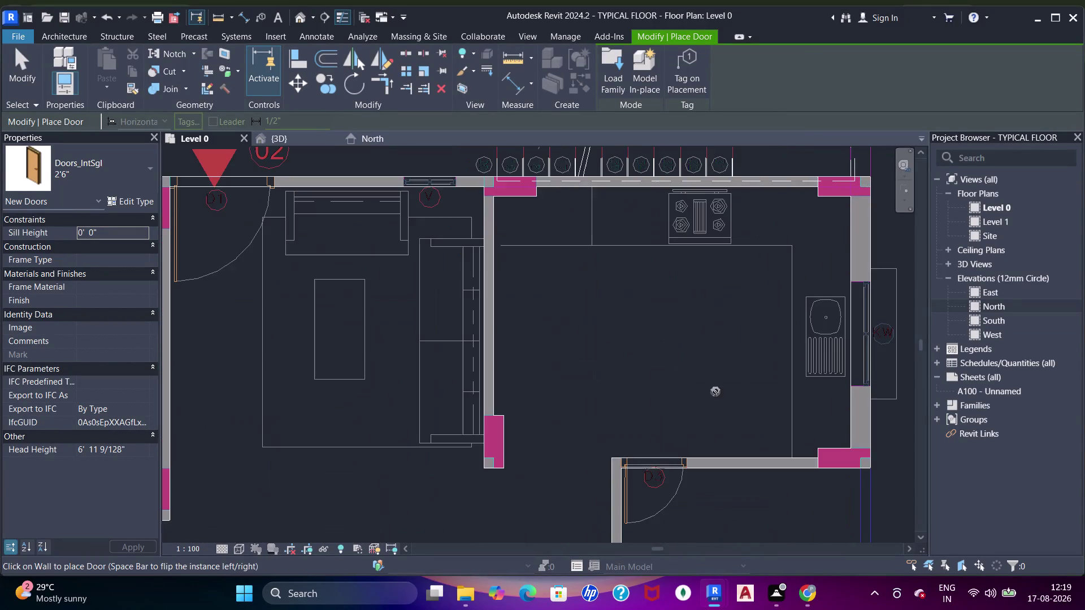
Place a 2'6" Doors_IntSgl door in the first bathroom D3 opening.
middle_drag(705, 436, 707, 293)
scroll(up, 3)
scroll(up, 3)
middle_drag(617, 288, 650, 310)
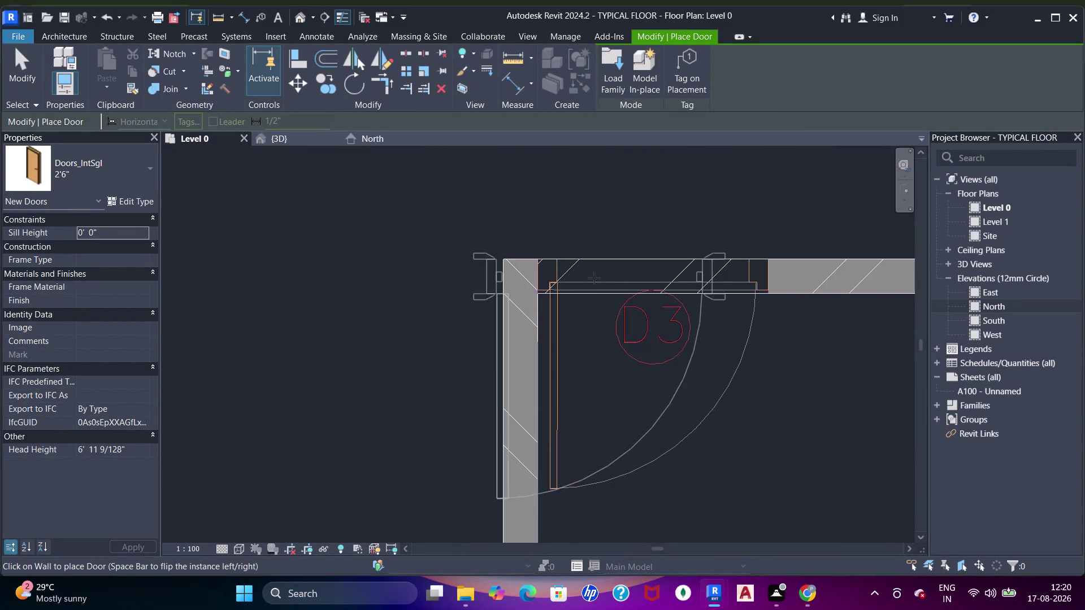
scroll(up, 3)
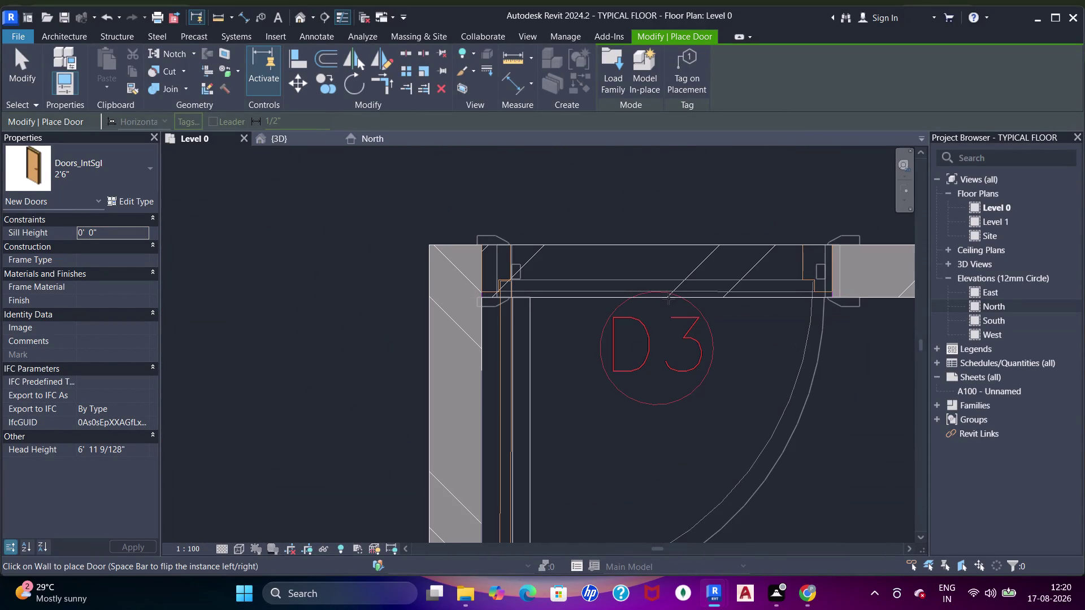
click(658, 295)
Place a 2'6" door in the vertical D3 opening of the bathroom wall.
scroll(down, 3)
middle_drag(659, 369, 688, 235)
middle_drag(687, 375, 704, 217)
scroll(down, 3)
middle_drag(713, 267, 628, 286)
scroll(up, 3)
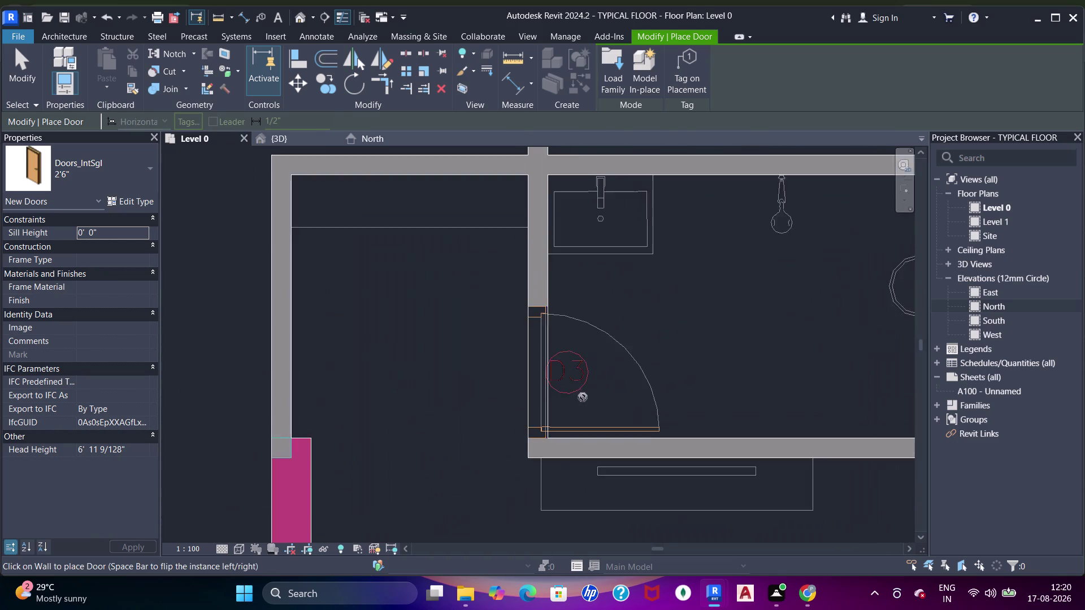
scroll(up, 3)
middle_drag(580, 403, 631, 371)
scroll(up, 3)
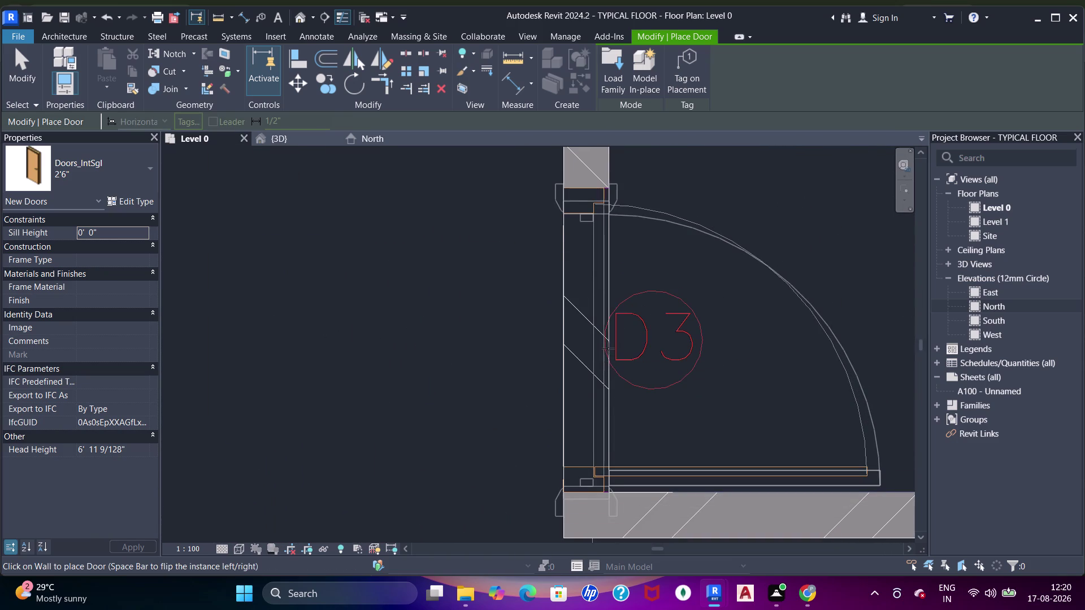
click(608, 343)
Place a door with flipped swing in the toilet's D3 opening.
scroll(down, 3)
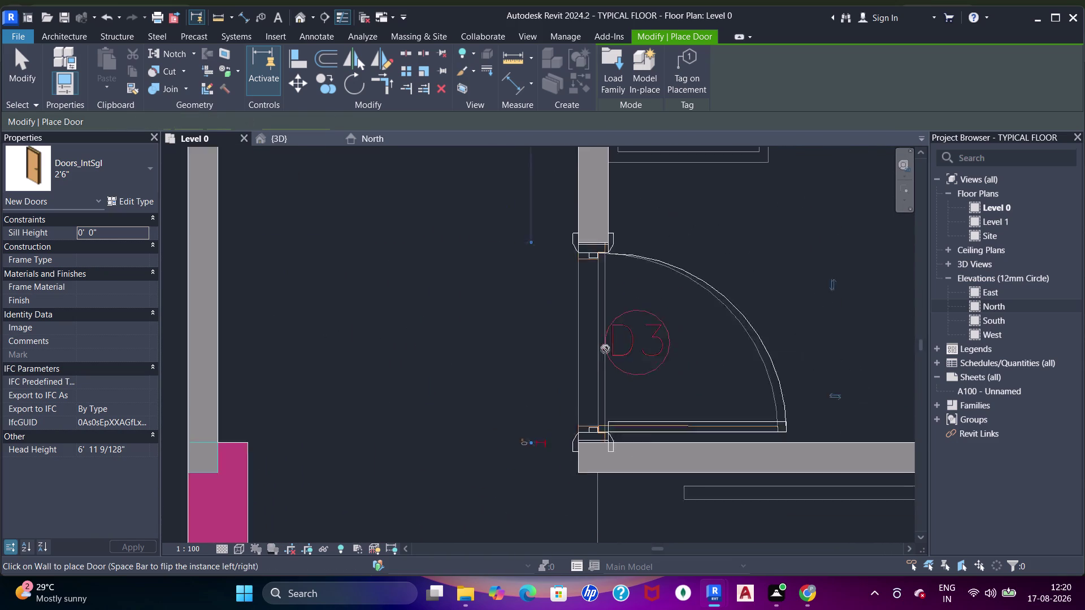
scroll(down, 3)
middle_drag(583, 348, 606, 255)
middle_drag(621, 390, 633, 295)
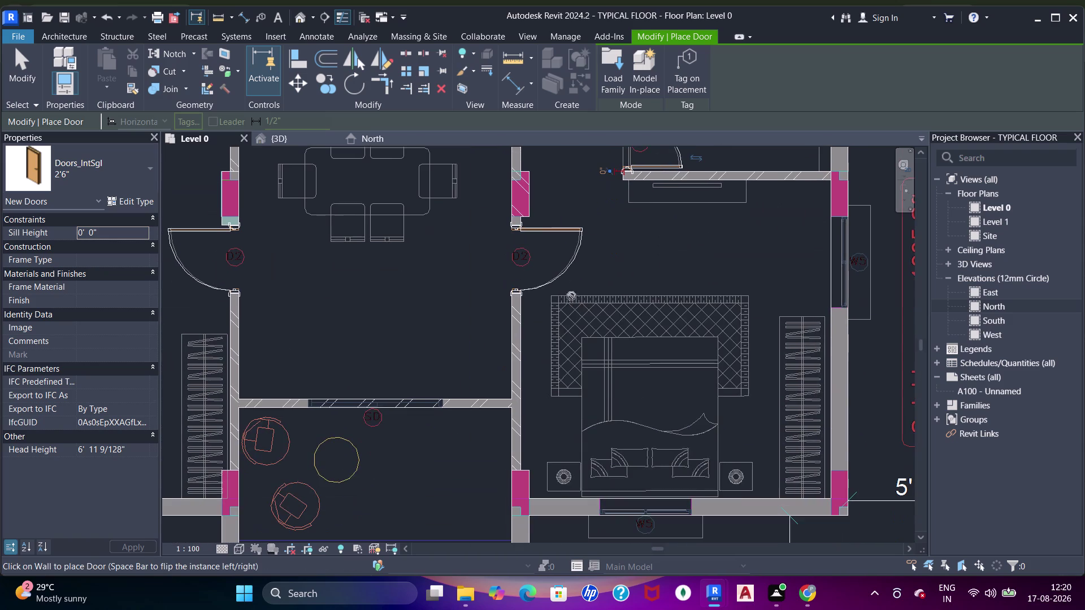
middle_drag(603, 409, 600, 311)
middle_drag(410, 341, 694, 459)
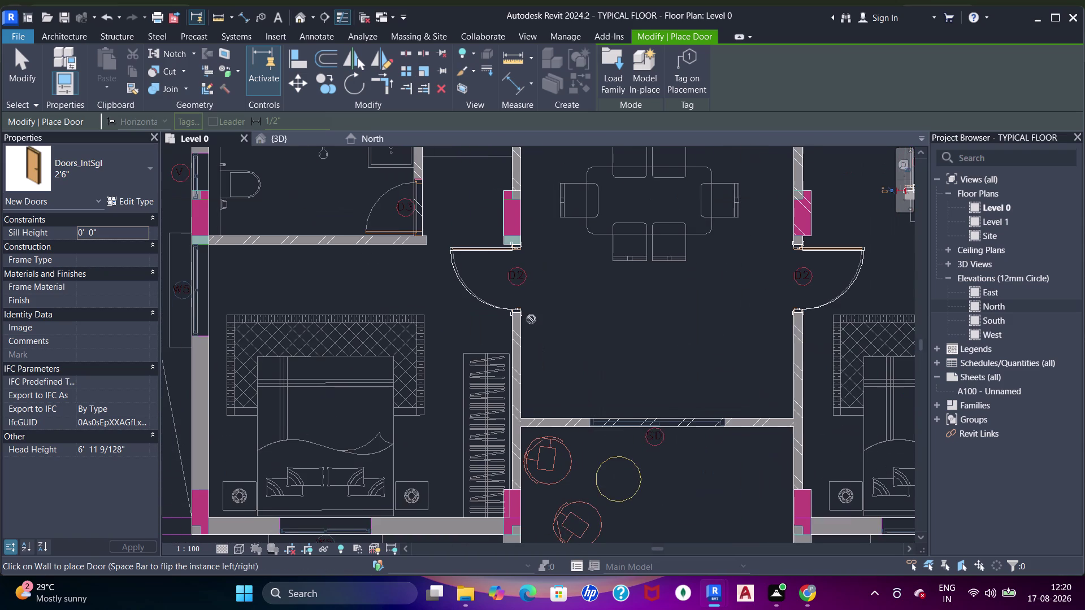
middle_drag(498, 288, 571, 351)
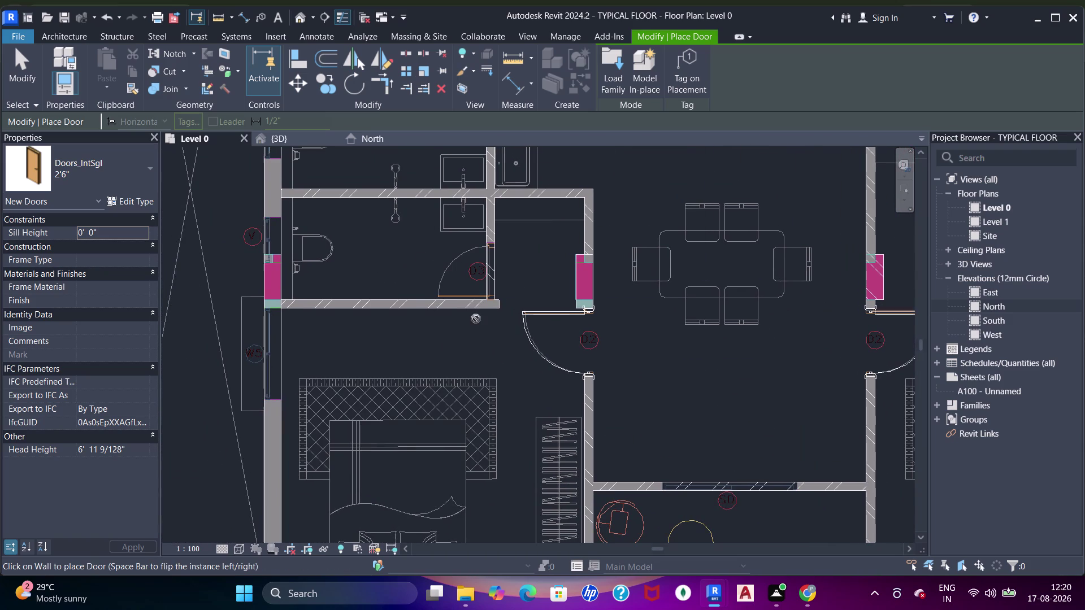
scroll(up, 3)
middle_drag(467, 263, 529, 362)
scroll(up, 3)
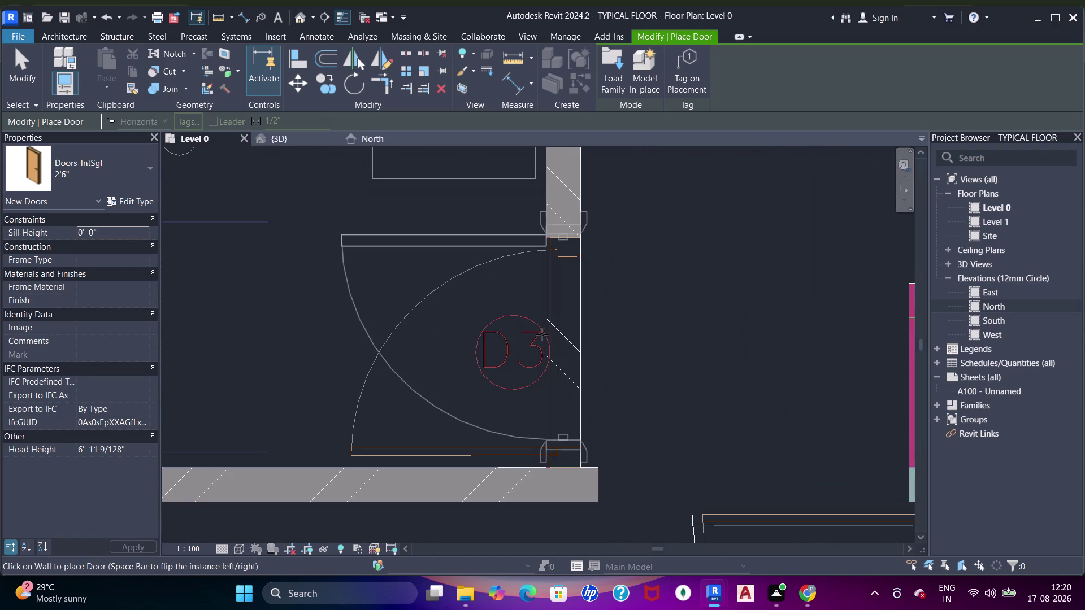
key(space)
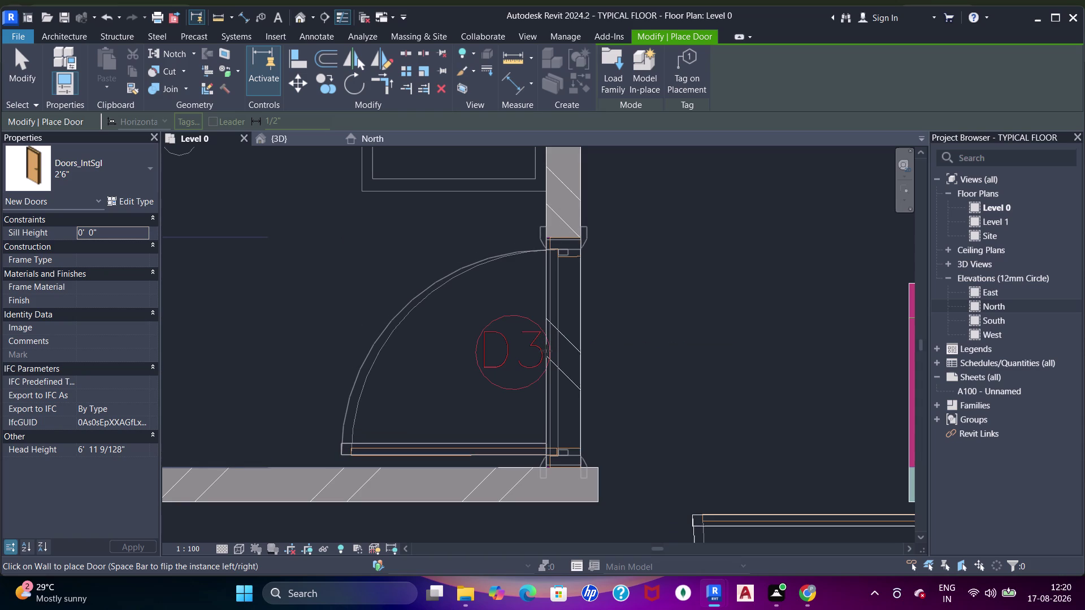
click(545, 351)
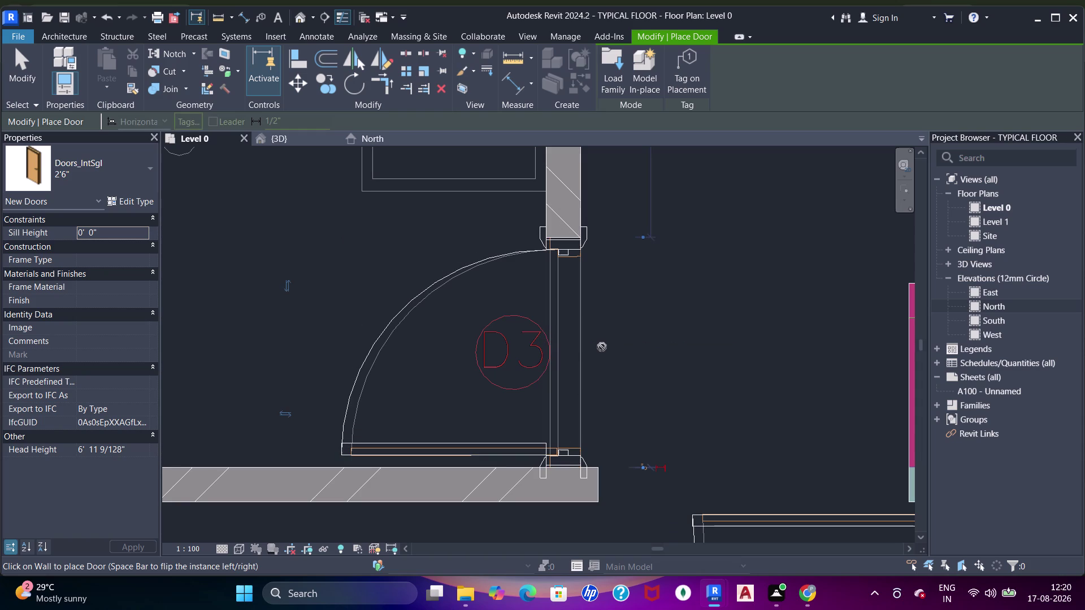
Place a door in the D3 opening above the next bathroom.
scroll(down, 3)
middle_drag(313, 317, 329, 340)
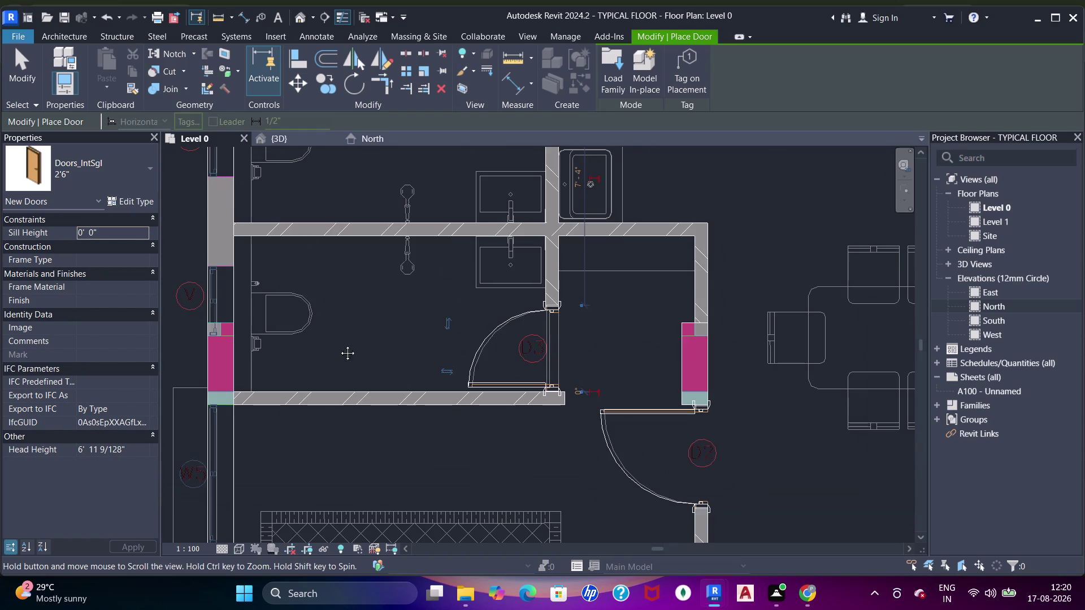
middle_drag(329, 340, 591, 387)
scroll(down, 3)
middle_drag(536, 344, 477, 376)
scroll(up, 3)
scroll(up, 3)
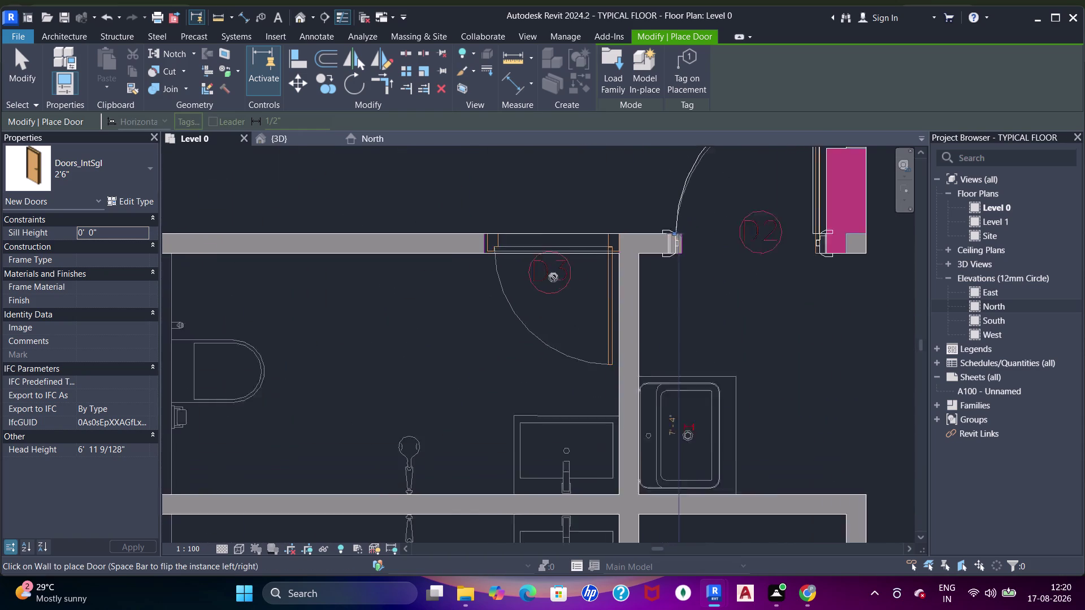
scroll(up, 3)
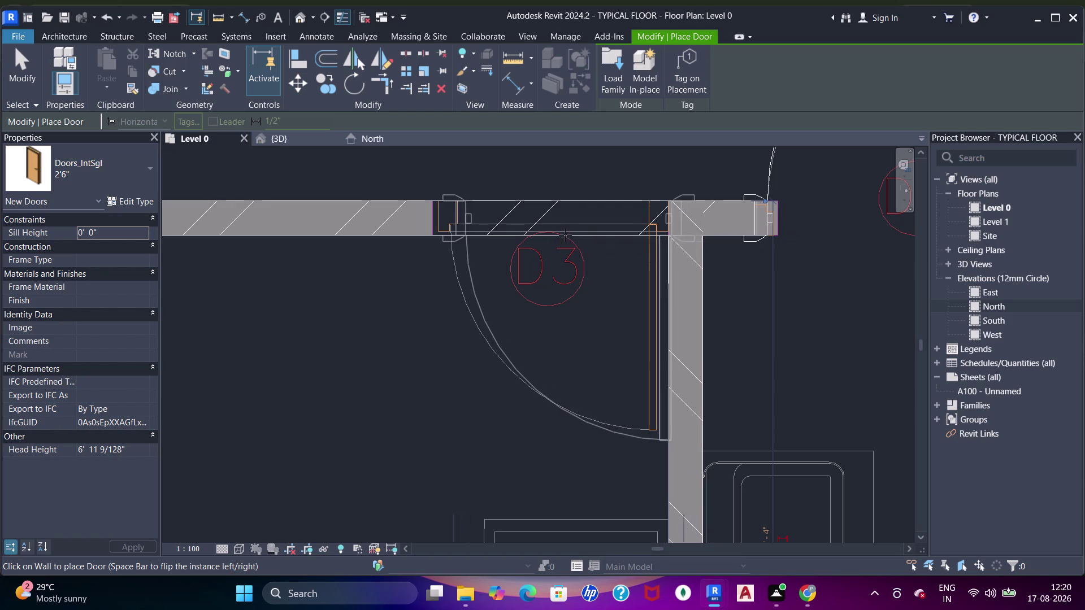
click(552, 235)
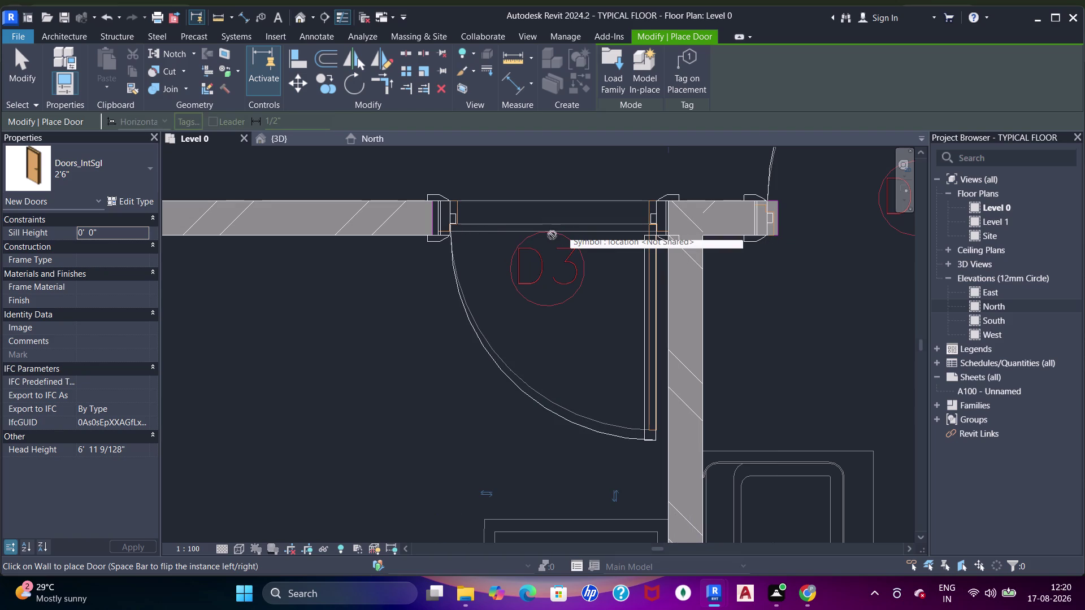
Check the new door, exit door placement and select the placed door.
scroll(down, 3)
middle_drag(517, 241, 517, 268)
scroll(up, 3)
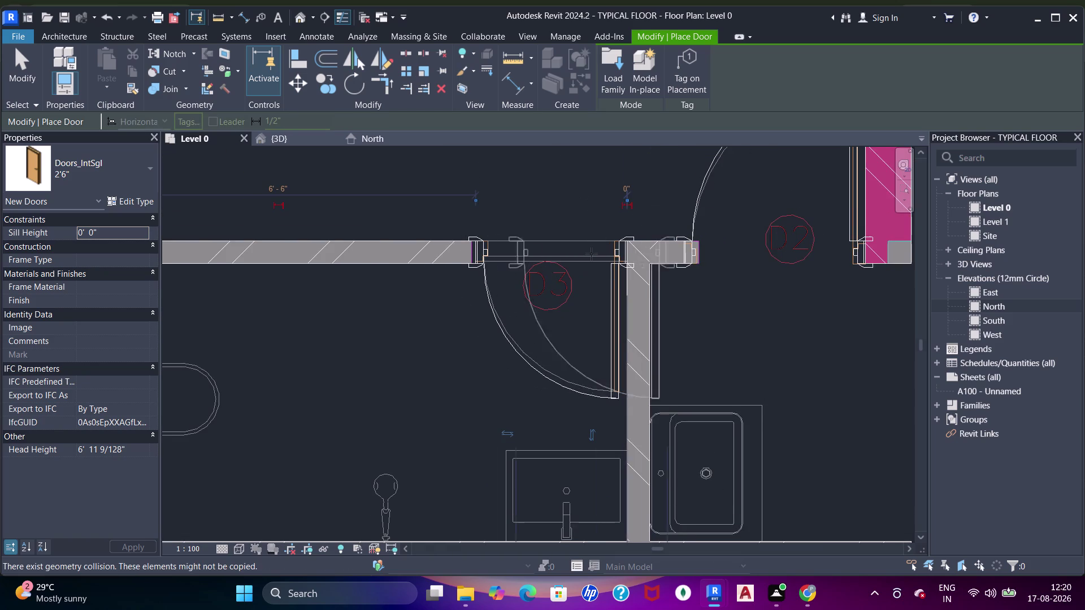
scroll(up, 3)
key(Escape)
key(Escape)
key(Escape)
click(633, 319)
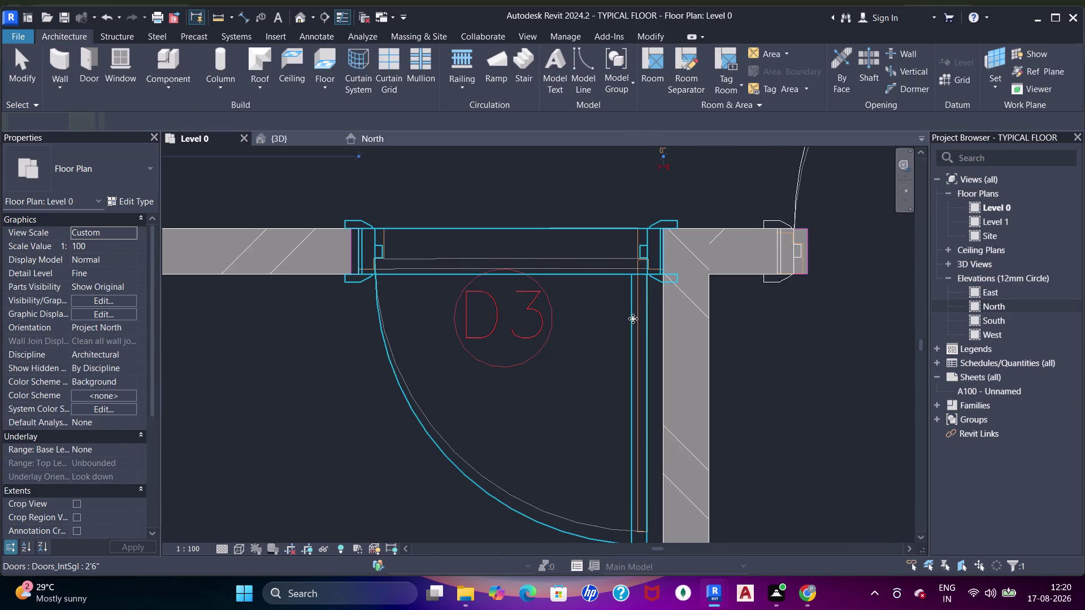
Restart the Door tool with DR and frame both bathroom blocks.
key(Escape)
scroll(down, 3)
text(dr)
scroll(down, 3)
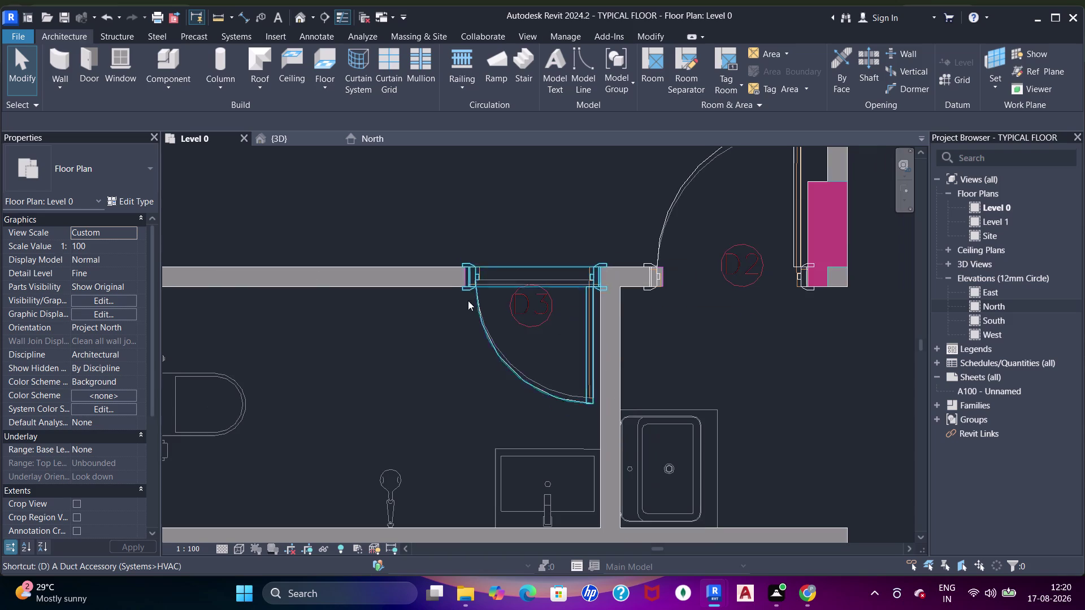
scroll(down, 3)
middle_drag(434, 308, 593, 304)
middle_drag(396, 313, 559, 328)
scroll(down, 3)
middle_drag(578, 344, 606, 209)
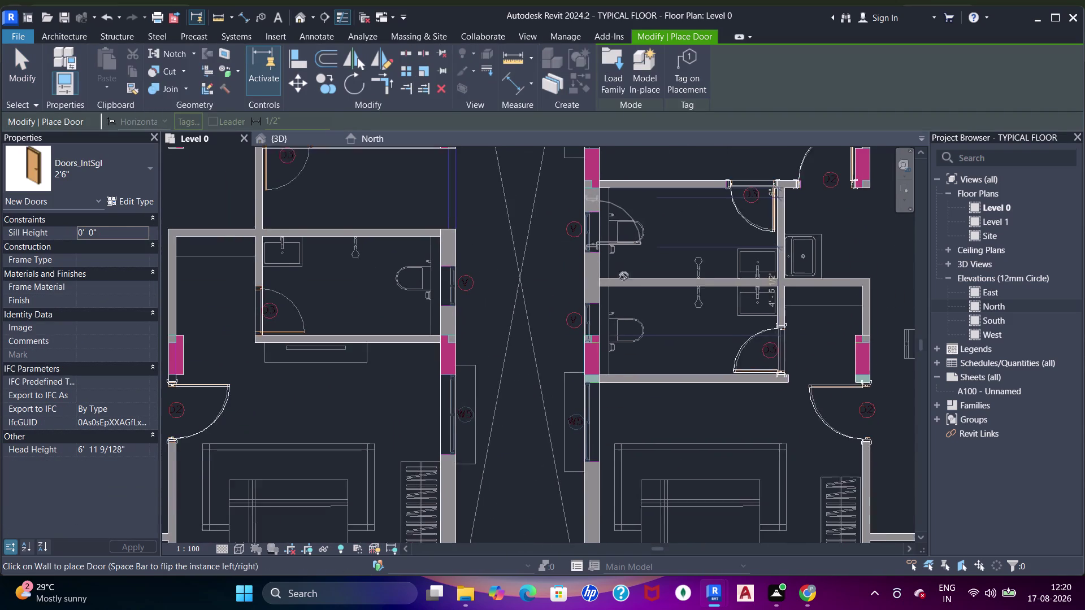
Place a 2'6" door at the D3 opening in the left apartment's bathrooms.
middle_drag(618, 324, 694, 190)
middle_drag(428, 269, 445, 374)
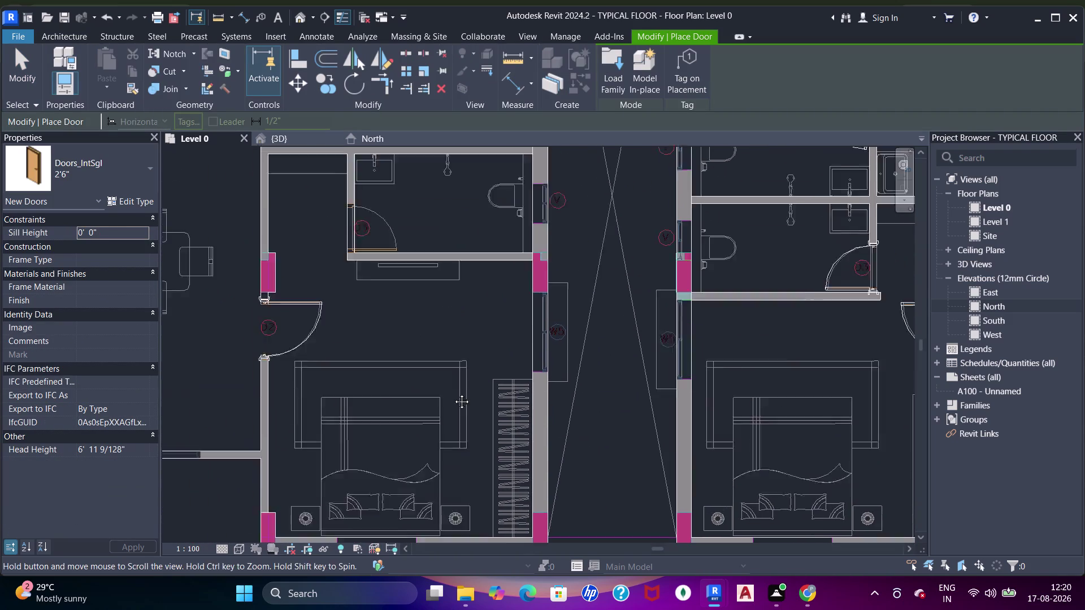
middle_drag(446, 374, 457, 398)
scroll(up, 3)
middle_drag(320, 284, 365, 331)
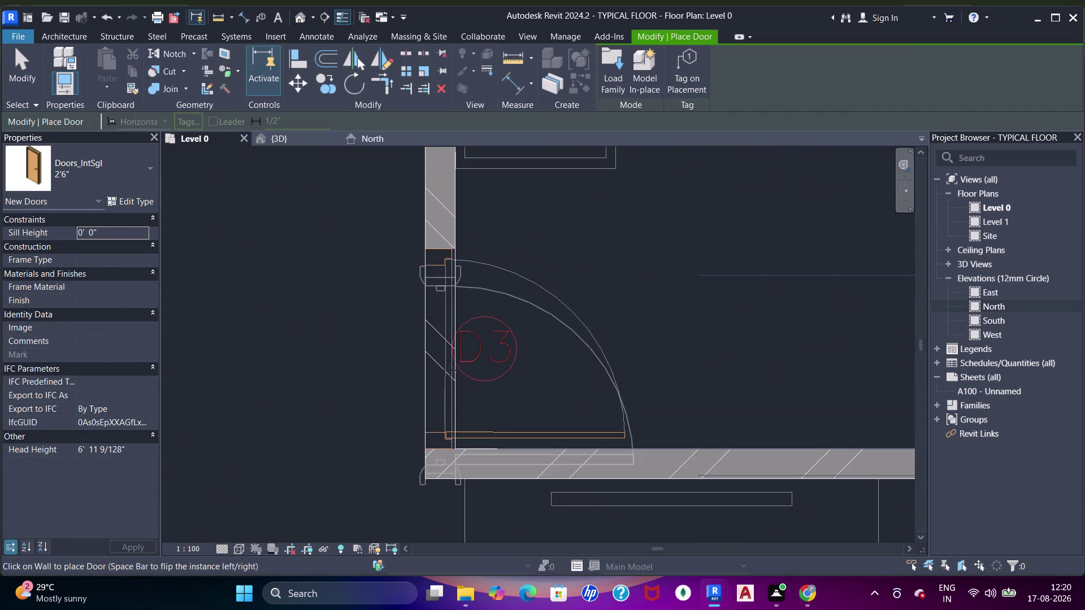
click(455, 349)
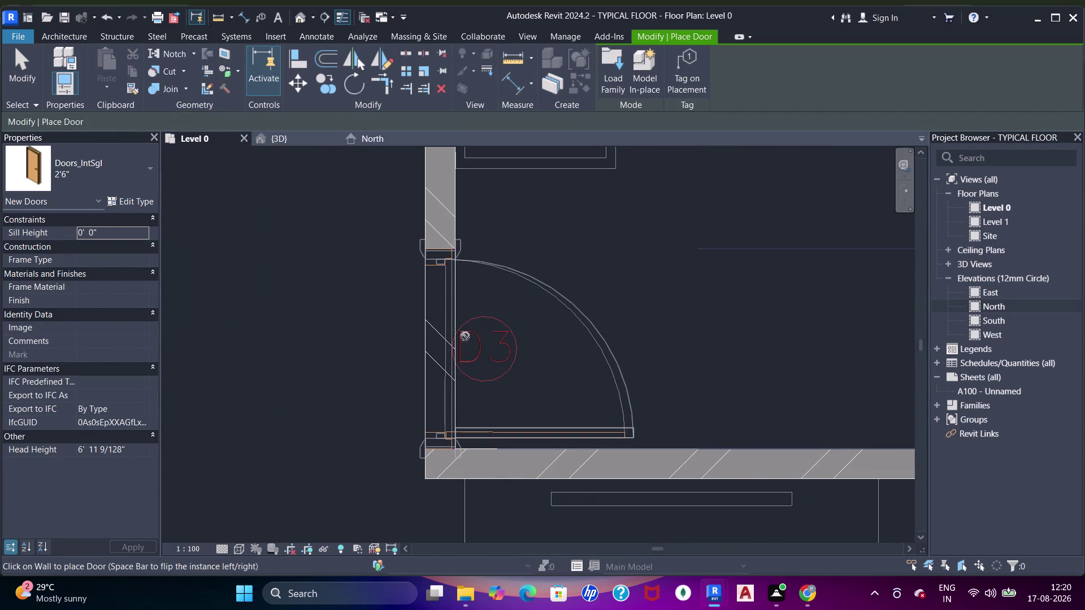
Place a door at the corner D3 opening.
scroll(down, 3)
middle_drag(593, 281, 441, 332)
scroll(down, 3)
middle_drag(291, 356, 392, 428)
scroll(up, 3)
scroll(up, 3)
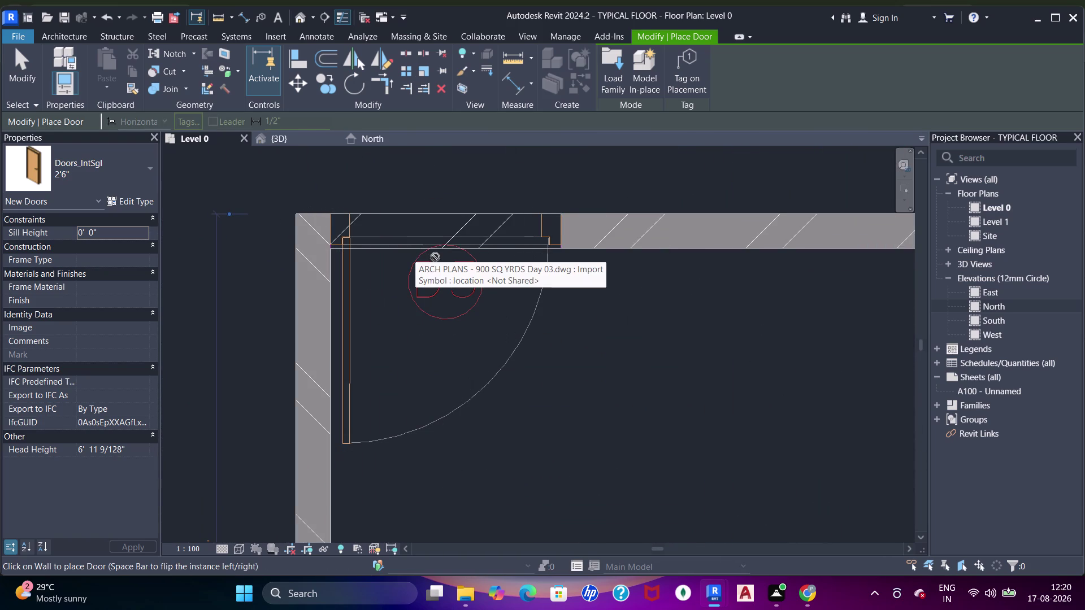
click(449, 249)
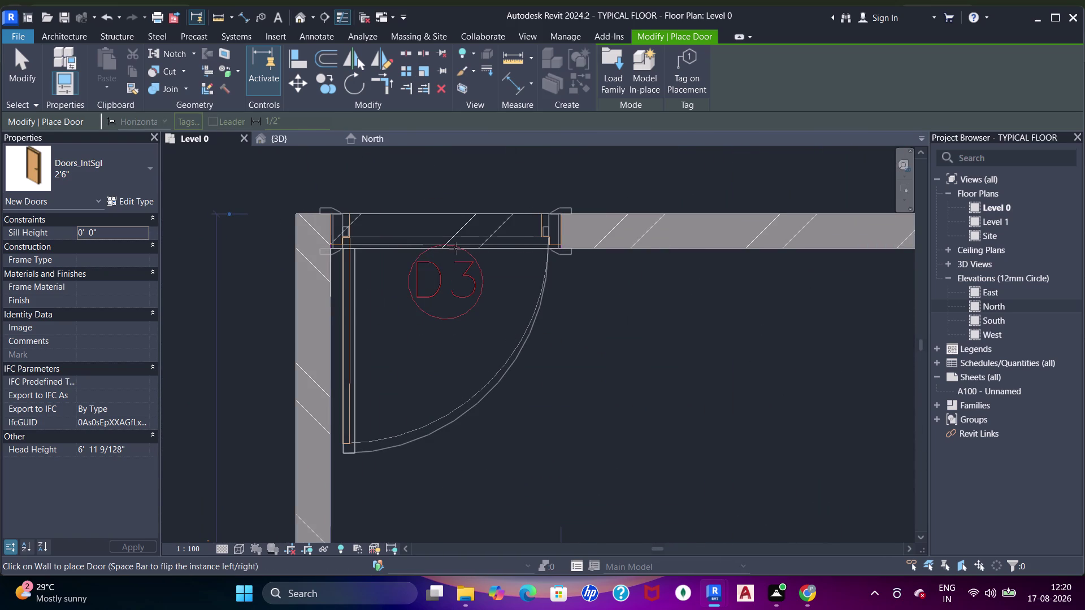
Pan out to review the bathroom doors placed so far.
scroll(down, 3)
middle_drag(431, 304, 525, 230)
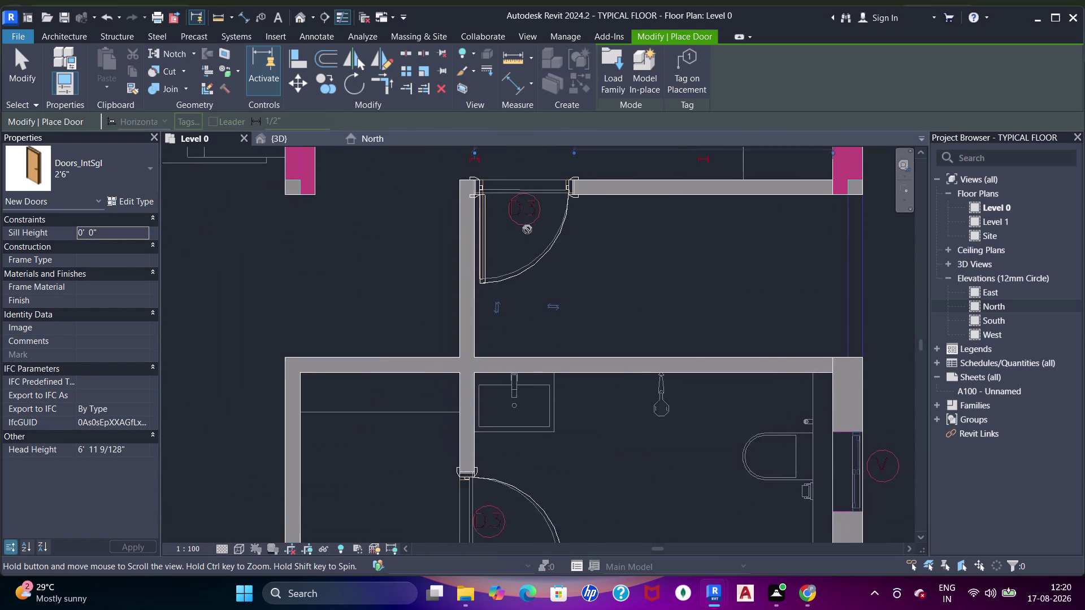
scroll(down, 3)
middle_drag(456, 332, 521, 264)
scroll(down, 3)
middle_click(485, 355)
scroll(up, 3)
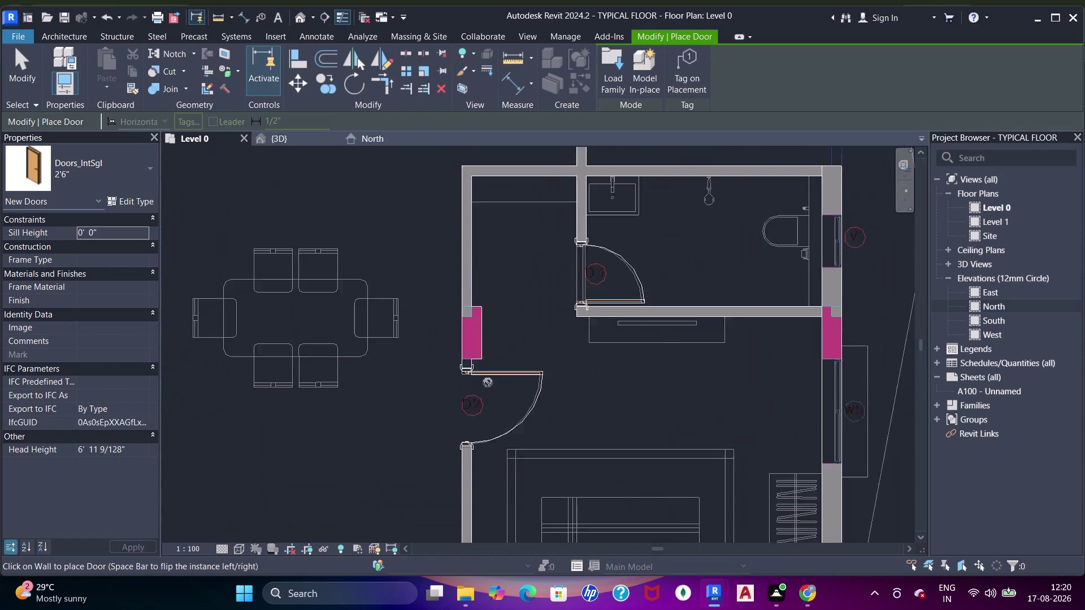
scroll(up, 3)
Place a door with flipped swing at the toilet's D3 opening.
middle_drag(487, 388, 497, 289)
scroll(down, 3)
middle_drag(426, 341, 480, 223)
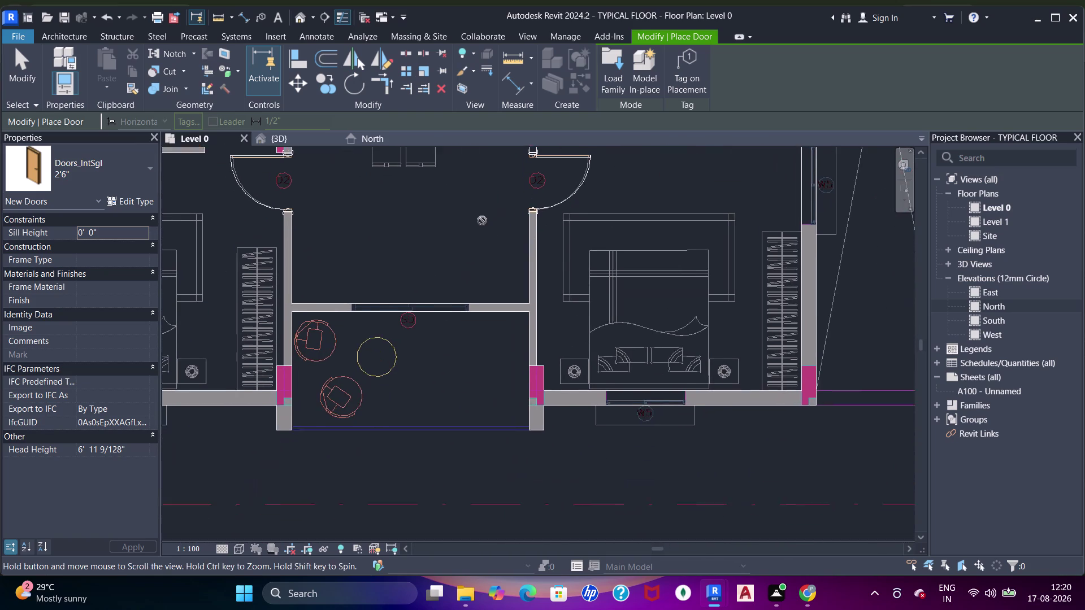
middle_drag(347, 249, 430, 365)
scroll(up, 3)
scroll(down, 3)
middle_drag(343, 270, 470, 359)
scroll(up, 3)
key(space)
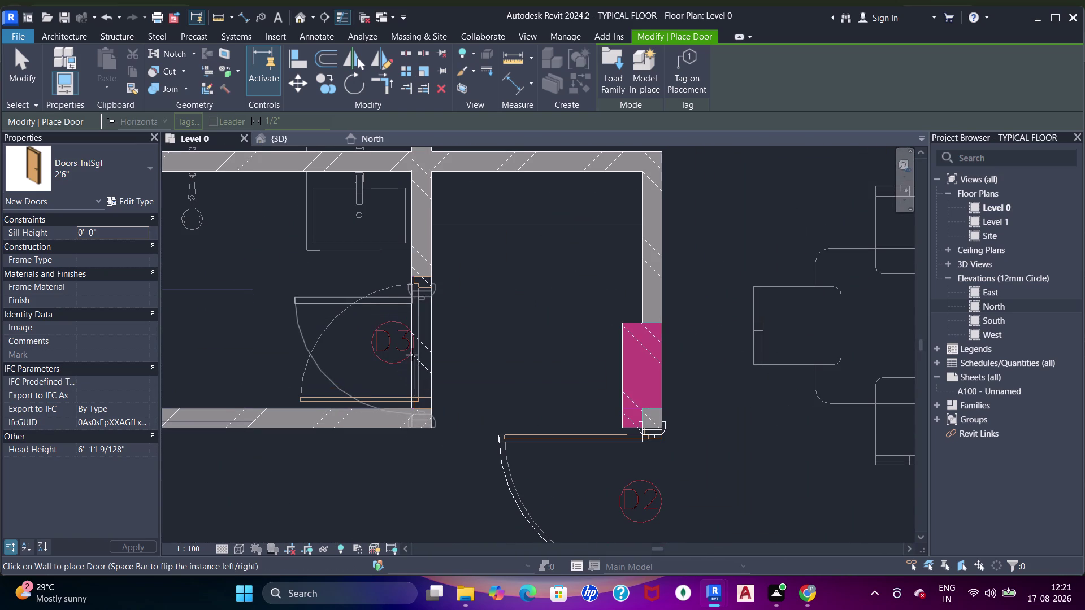
scroll(up, 3)
click(409, 332)
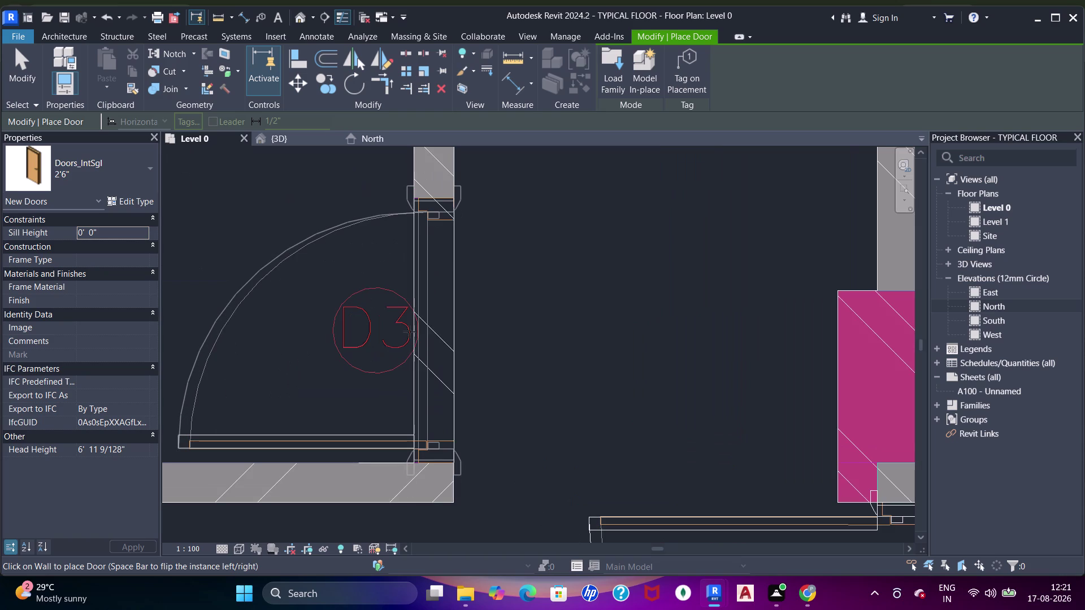
Place a door in the remaining bathroom D3 opening.
scroll(down, 3)
middle_drag(374, 298, 466, 441)
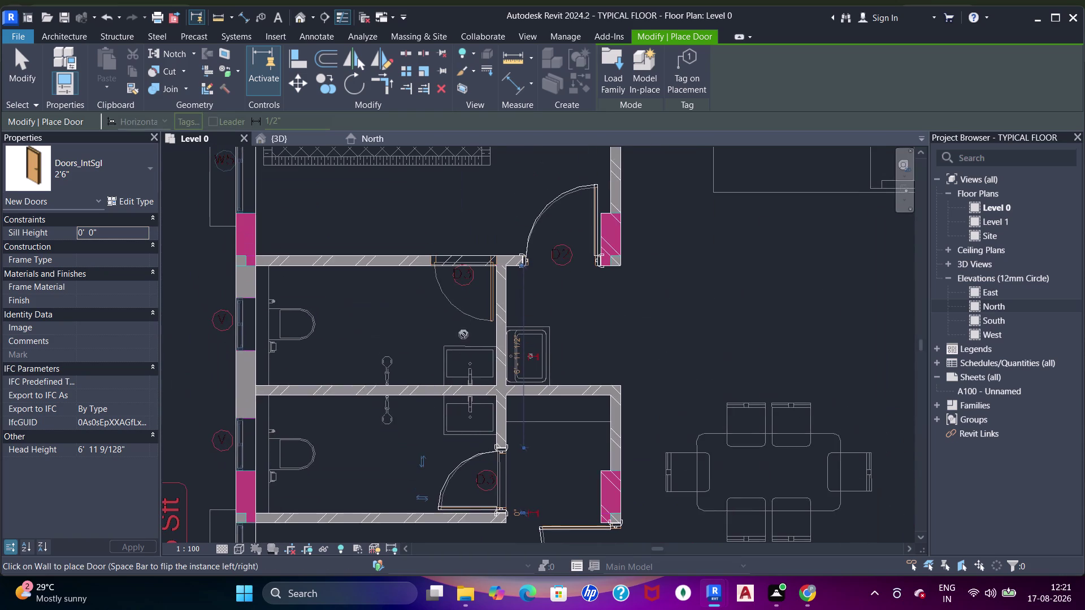
scroll(up, 3)
scroll(up, 3)
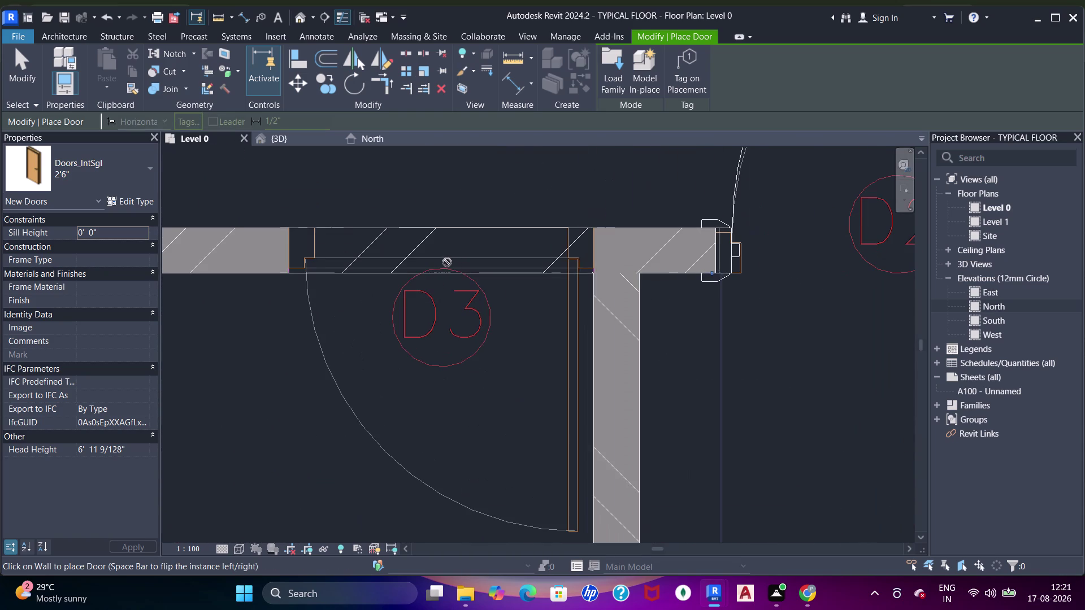
click(442, 274)
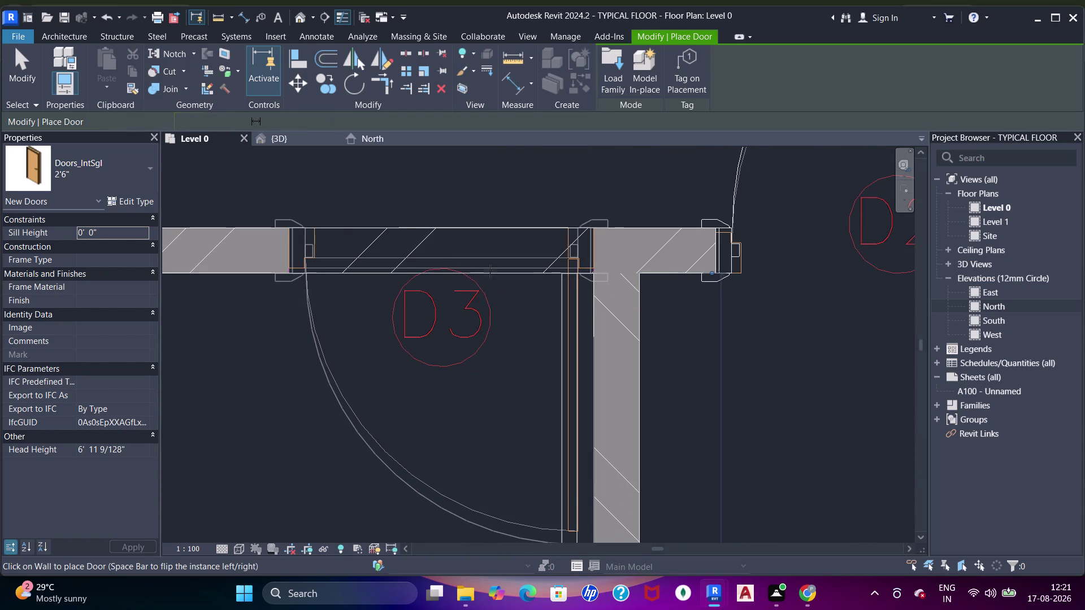
Pan across the plan toward the north wall.
scroll(down, 3)
middle_drag(606, 270, 532, 356)
scroll(down, 3)
middle_drag(466, 239, 534, 349)
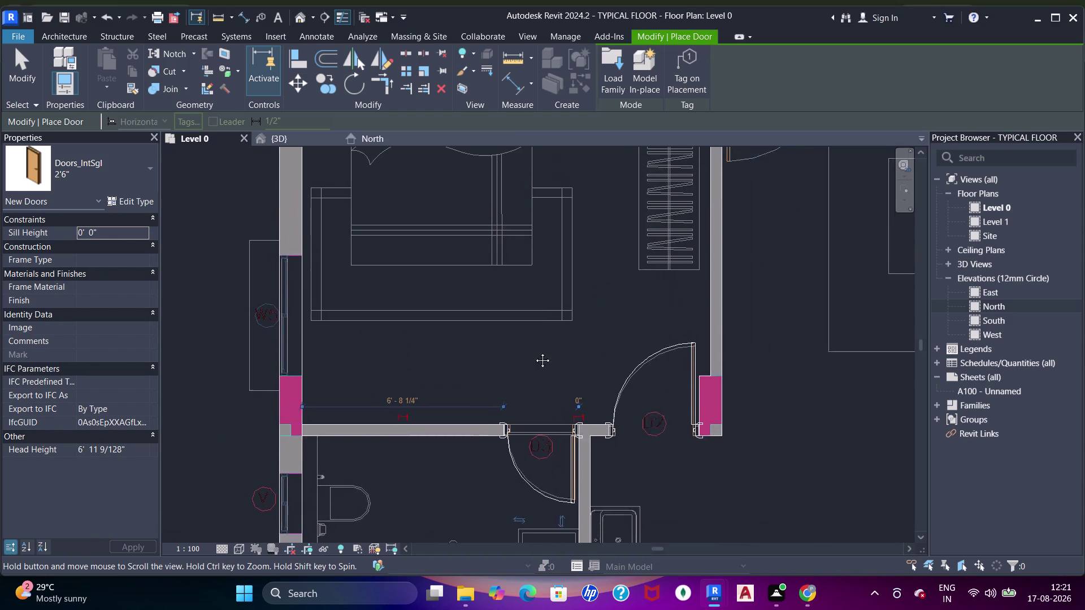
middle_drag(534, 349, 538, 358)
scroll(down, 3)
middle_drag(559, 311, 497, 363)
middle_drag(594, 355, 414, 362)
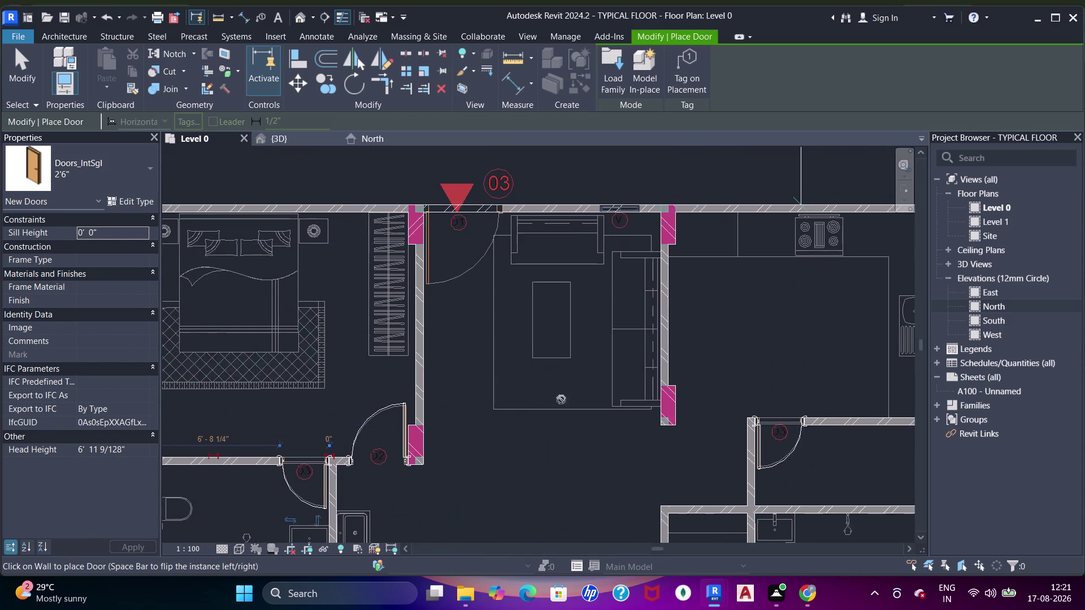
middle_drag(561, 399, 545, 243)
scroll(up, 3)
scroll(down, 3)
Center the view on the D1 opening under tag 03.
middle_drag(556, 400, 648, 259)
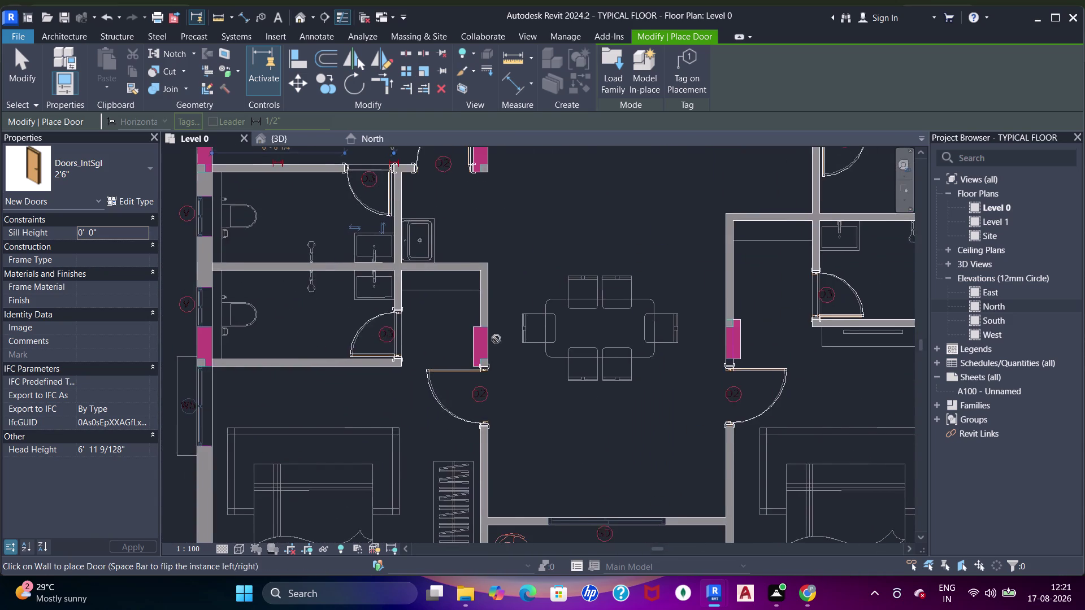
middle_drag(497, 342, 552, 235)
scroll(down, 3)
middle_drag(525, 238, 511, 435)
middle_drag(498, 292, 499, 338)
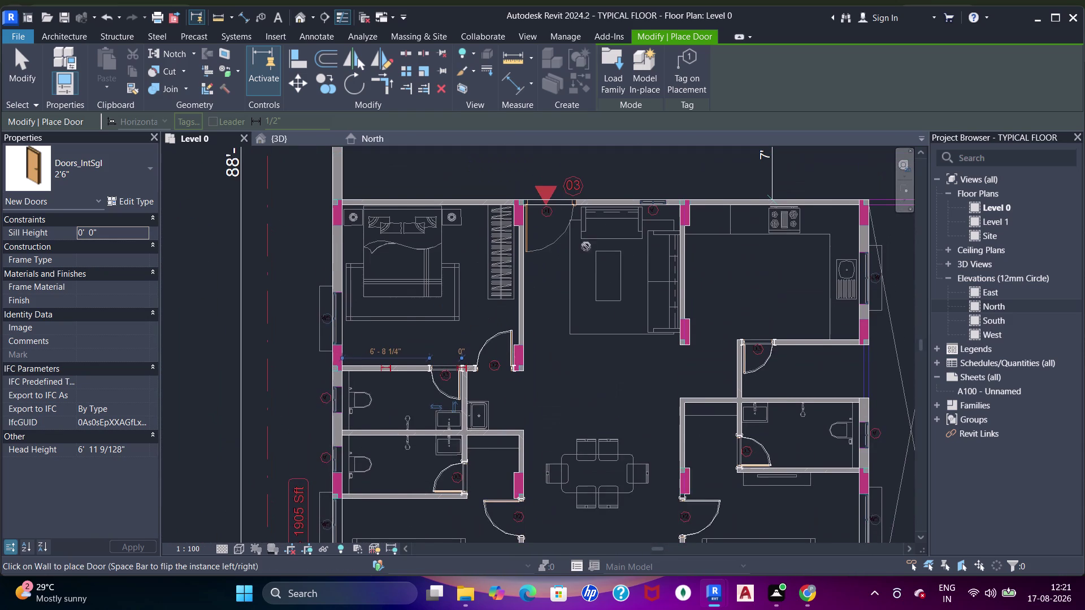
middle_drag(536, 216, 481, 291)
scroll(up, 3)
middle_drag(556, 271, 518, 305)
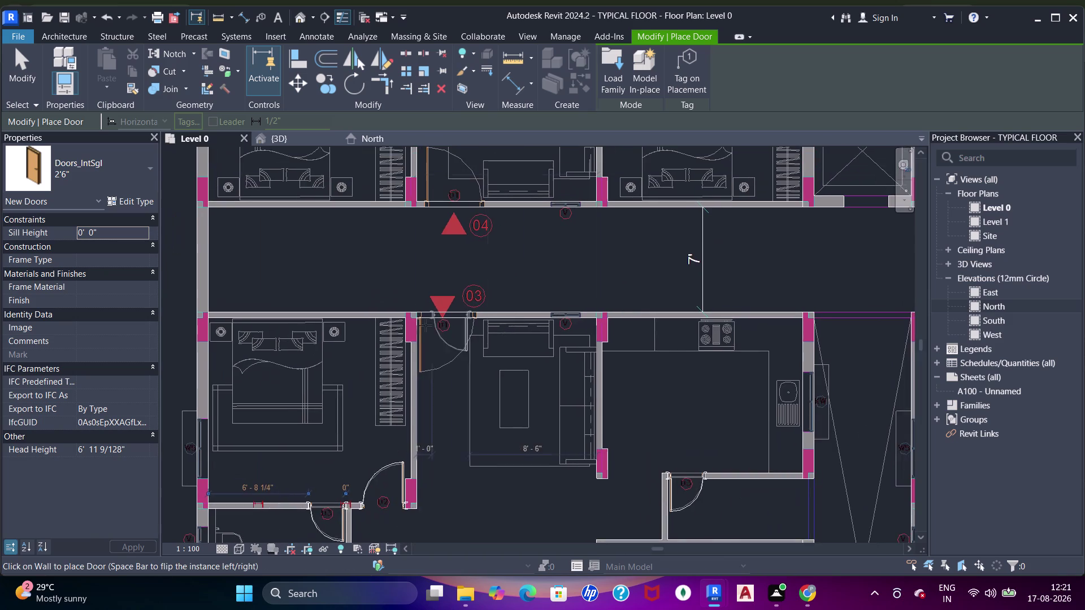
scroll(up, 3)
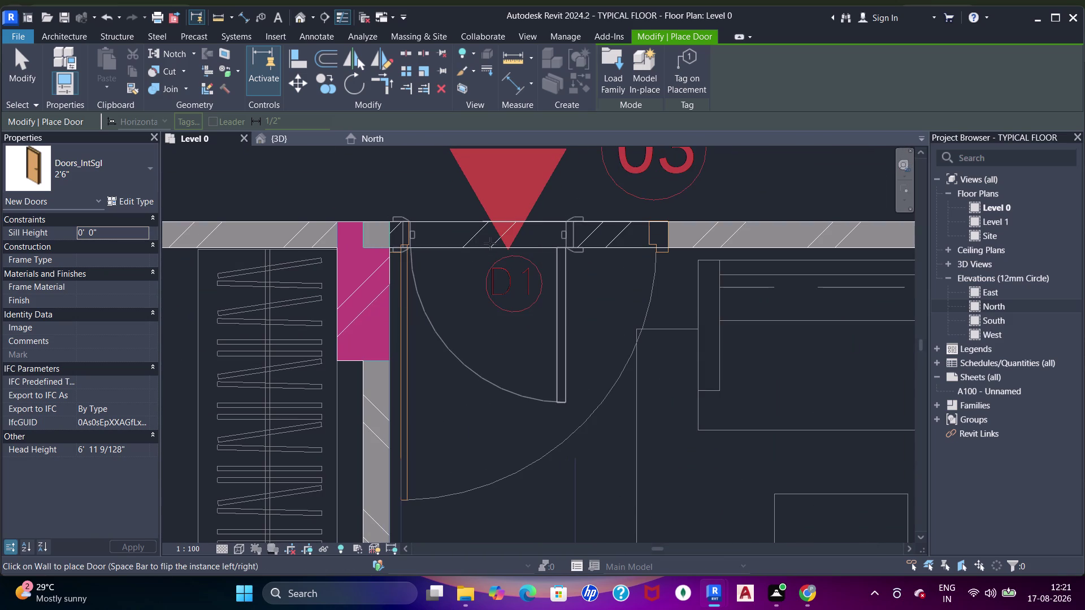
Cancel door placement and clear all active commands.
key(Escape)
key(Escape)
scroll(down, 3)
key(Escape)
key(Escape)
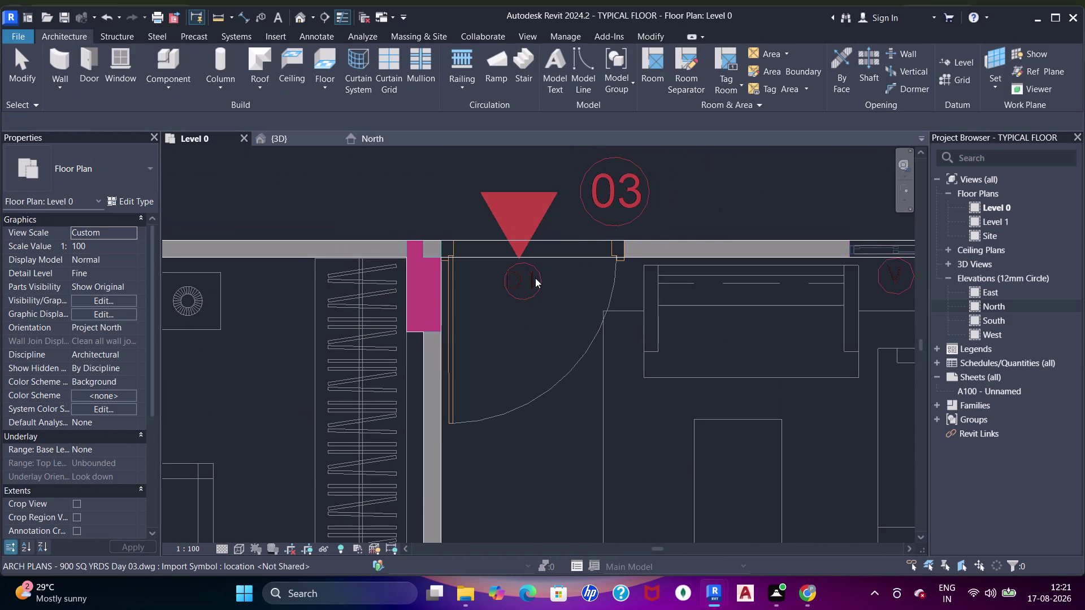
Restart Door with DR and duplicate the 2'6" Doors_IntSgl type as "4'".
text(dr)
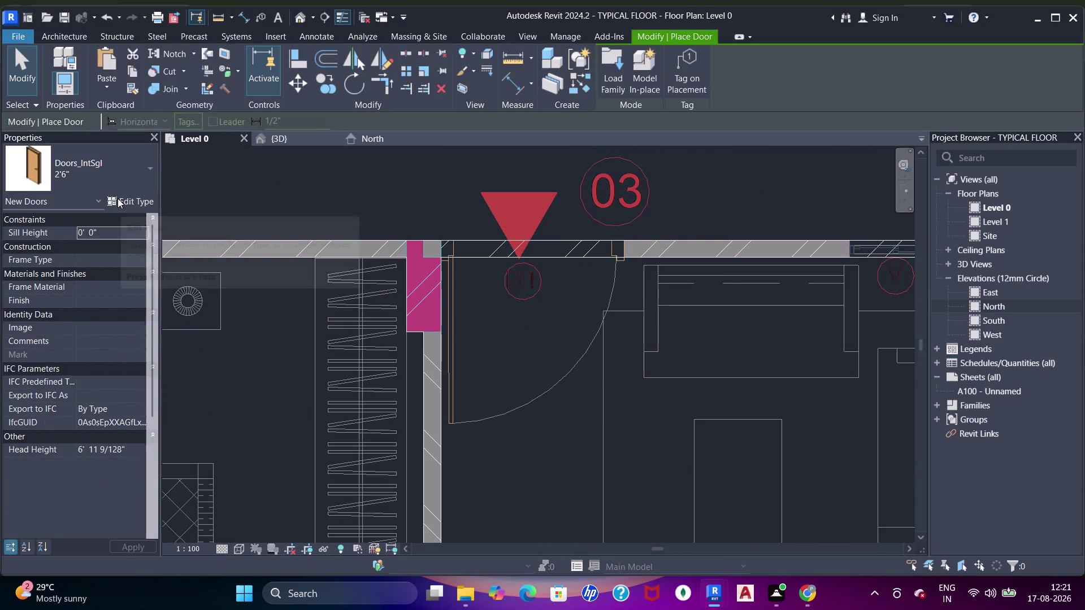
click(117, 198)
click(850, 126)
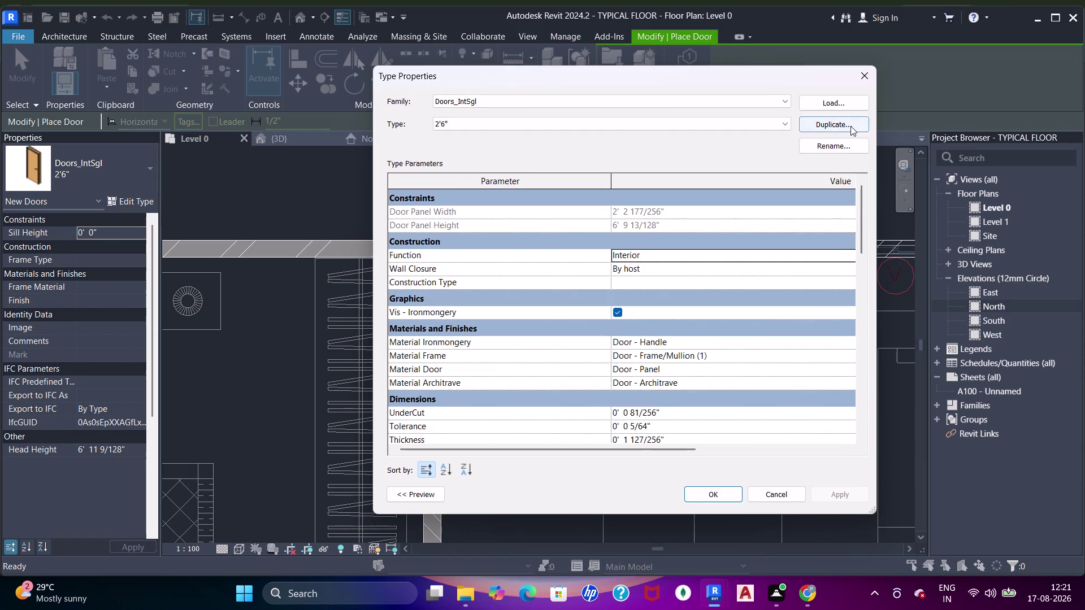
text(4')
key(Return)
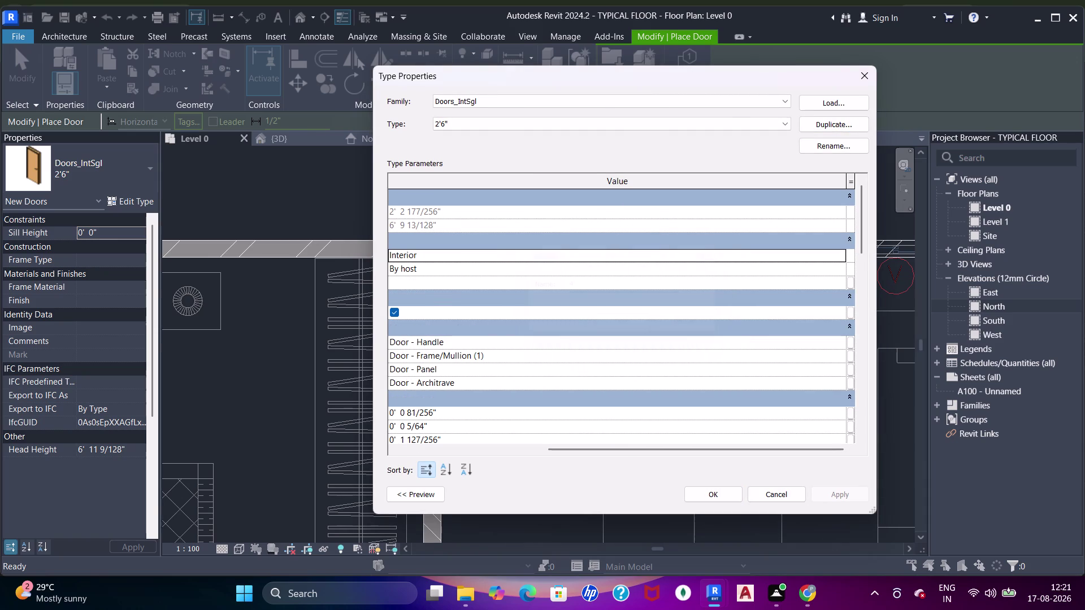
Set the 4' type's Width to 4' and close Type Properties.
scroll(down, 3)
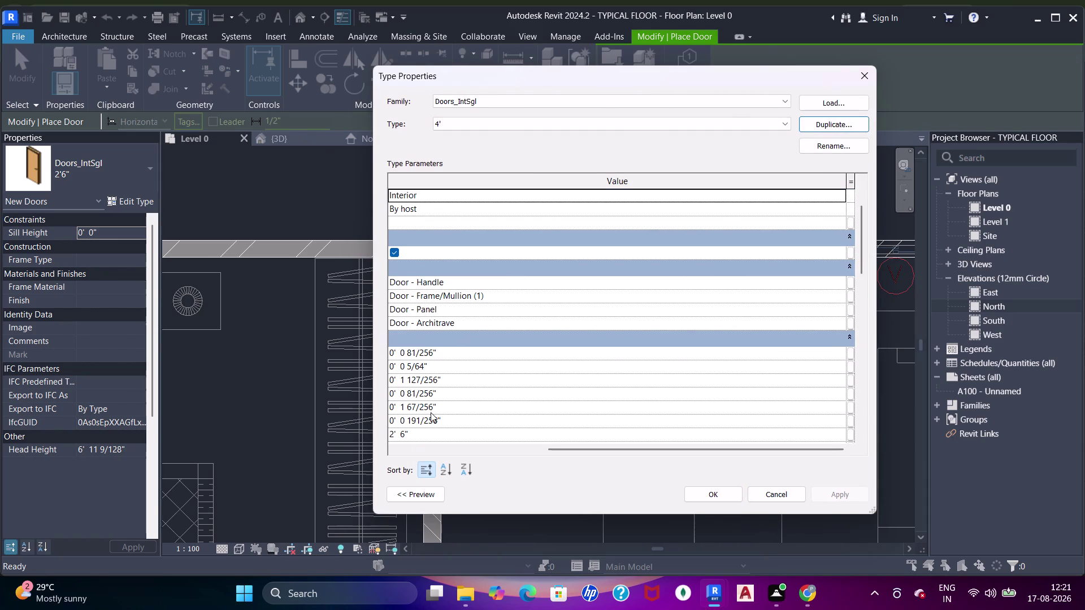
click(428, 439)
text(4)
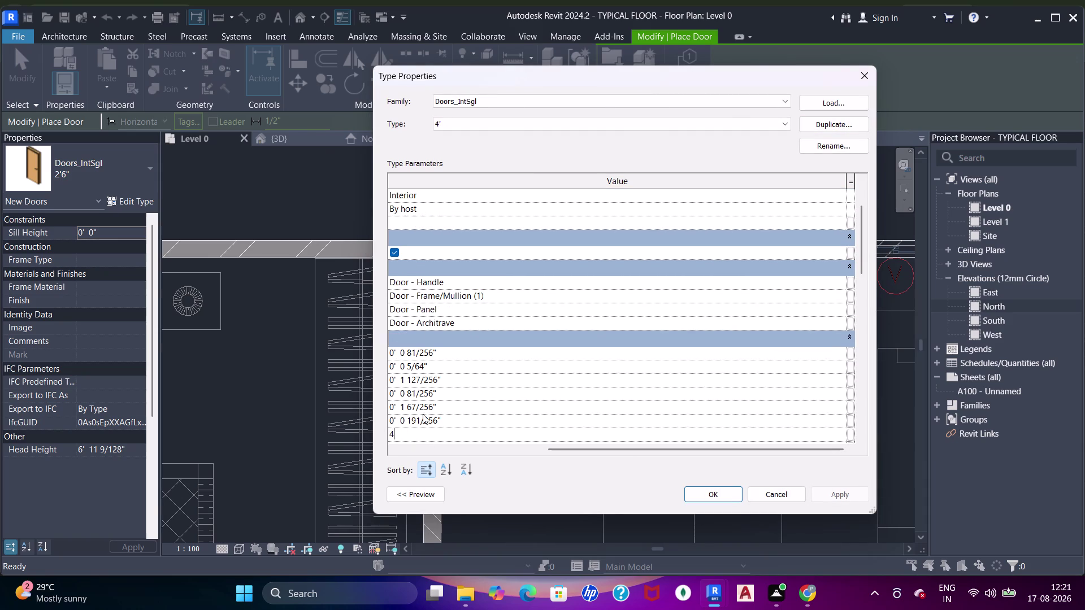
text(')
key(Return)
drag(833, 503, 828, 503)
click(726, 497)
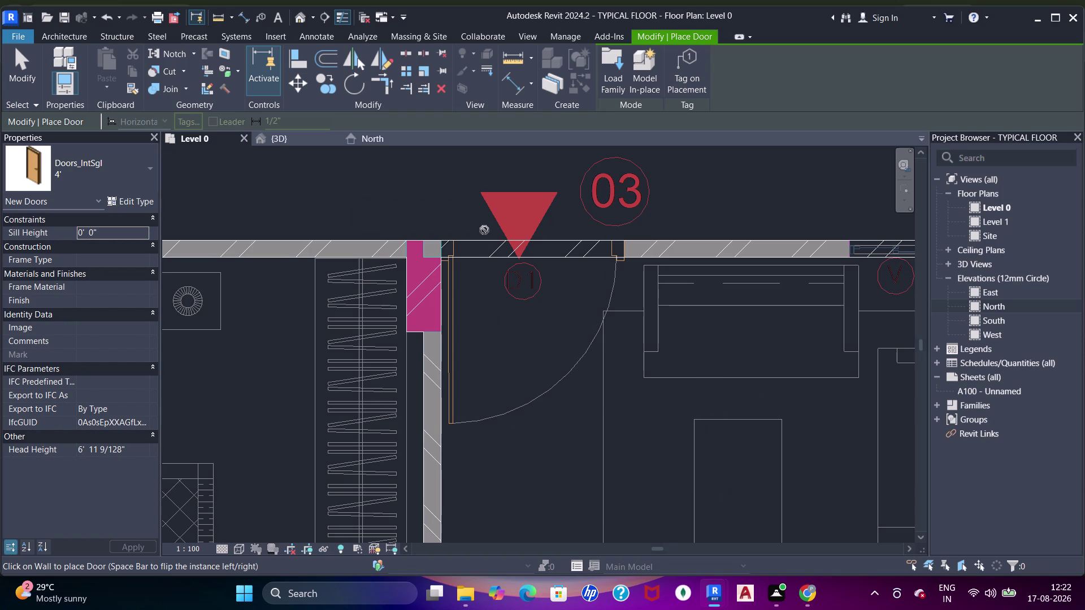
scroll(up, 3)
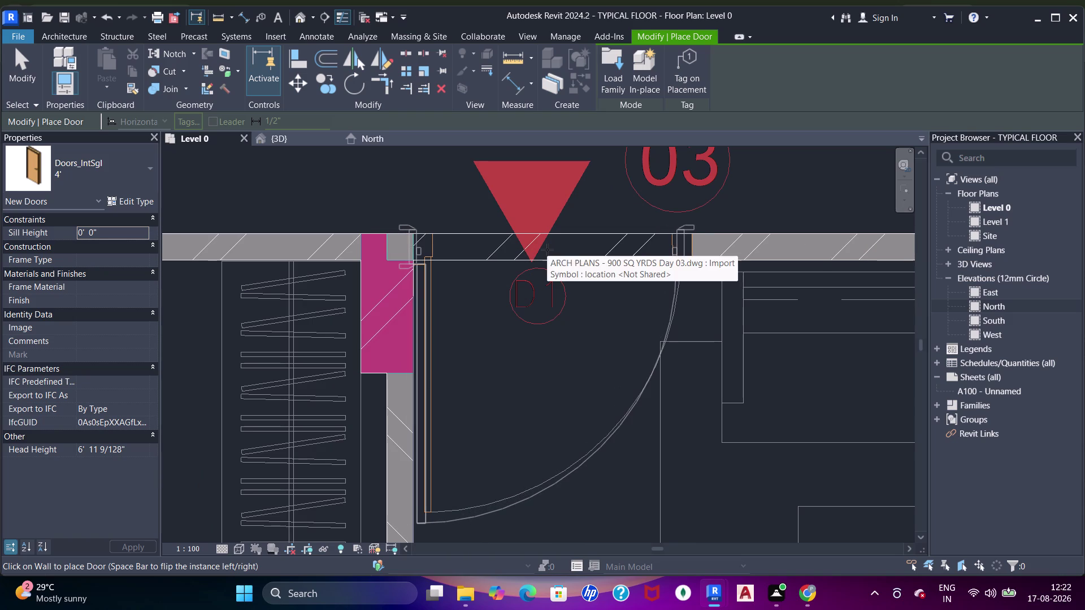
Place the 4' interior door in the D1 opening and zoom out over the plan.
click(555, 249)
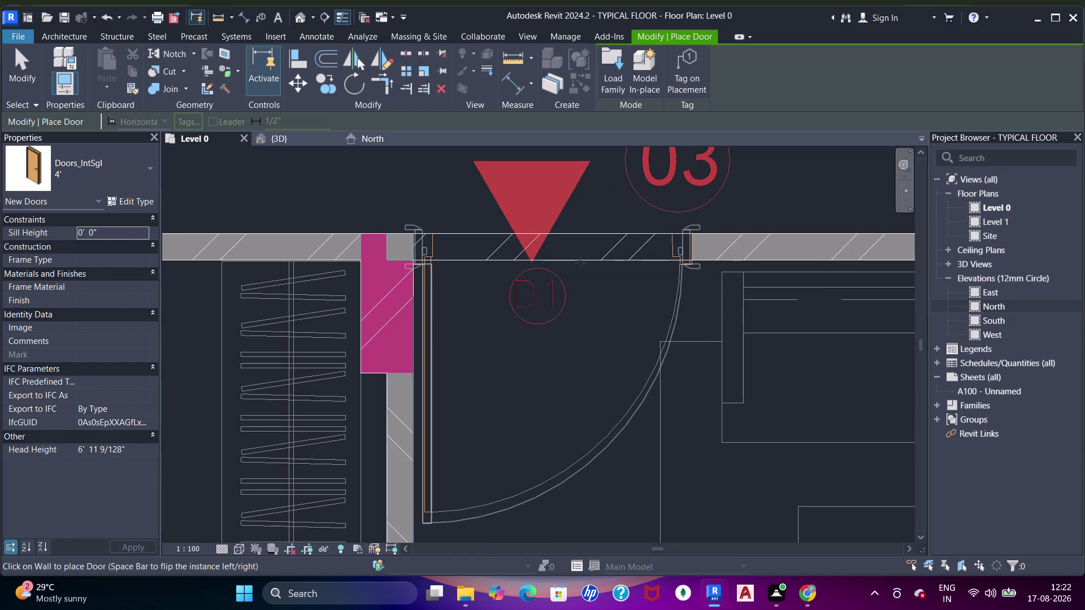
scroll(down, 3)
middle_drag(564, 272, 488, 222)
scroll(up, 3)
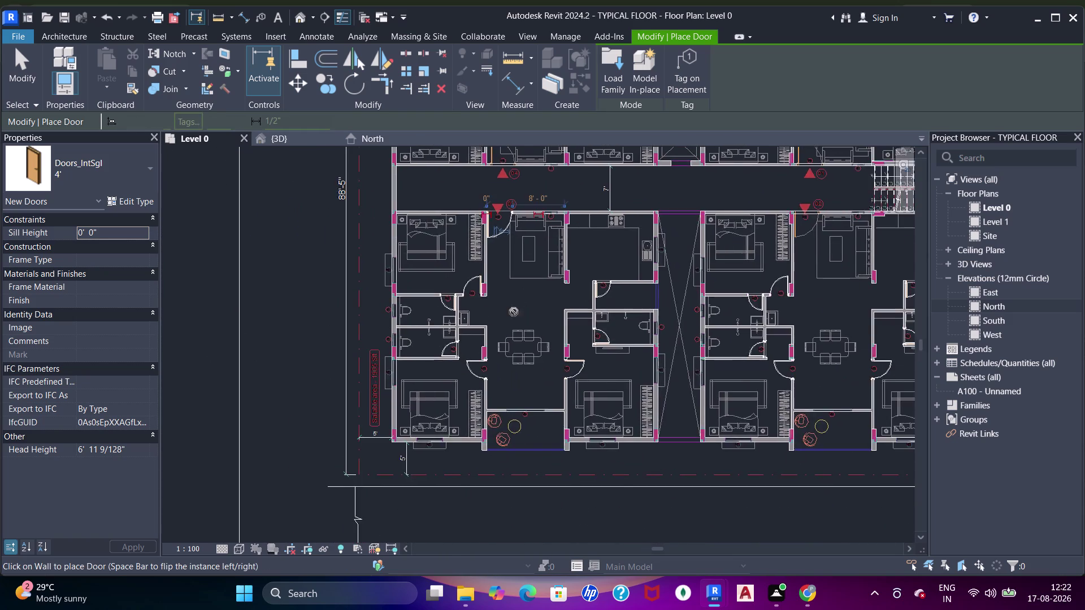
scroll(up, 3)
Place a second 4' door in the opening under tag 02.
middle_drag(468, 311, 447, 264)
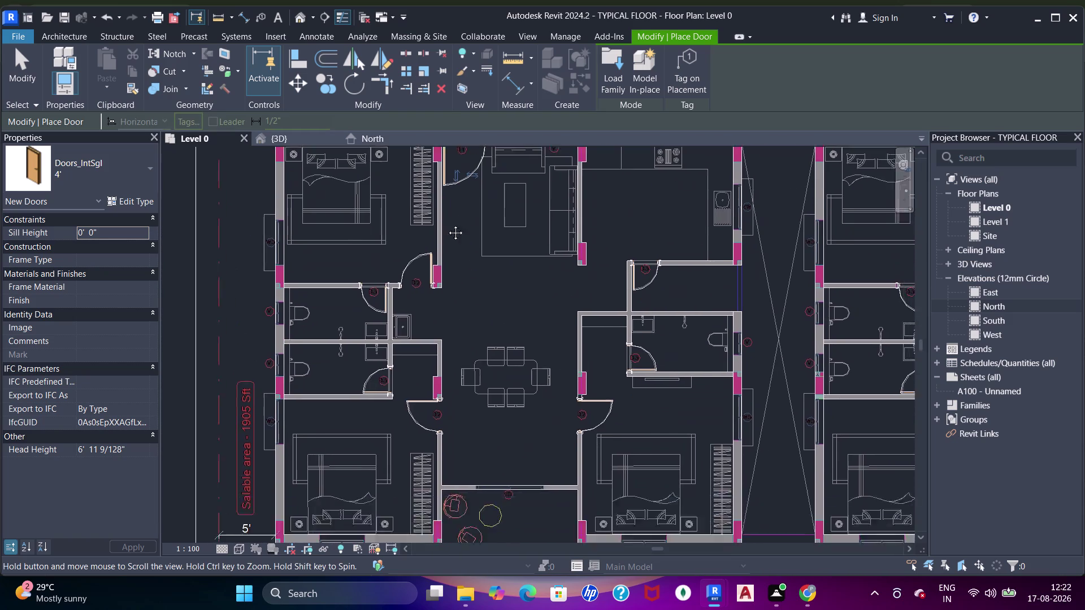
middle_drag(447, 264, 447, 205)
scroll(up, 3)
middle_drag(545, 291, 442, 331)
middle_drag(534, 243, 488, 337)
middle_drag(592, 271, 577, 320)
middle_drag(588, 323, 576, 219)
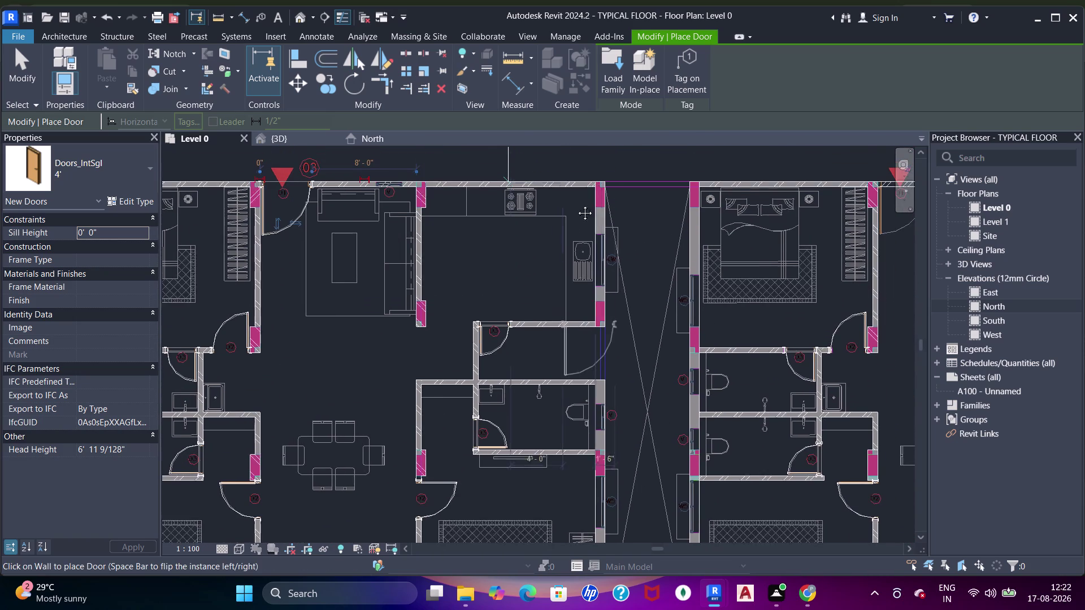
middle_drag(576, 218, 580, 153)
middle_drag(642, 315, 550, 365)
middle_drag(639, 272, 588, 359)
scroll(up, 3)
middle_drag(734, 210, 675, 318)
scroll(up, 3)
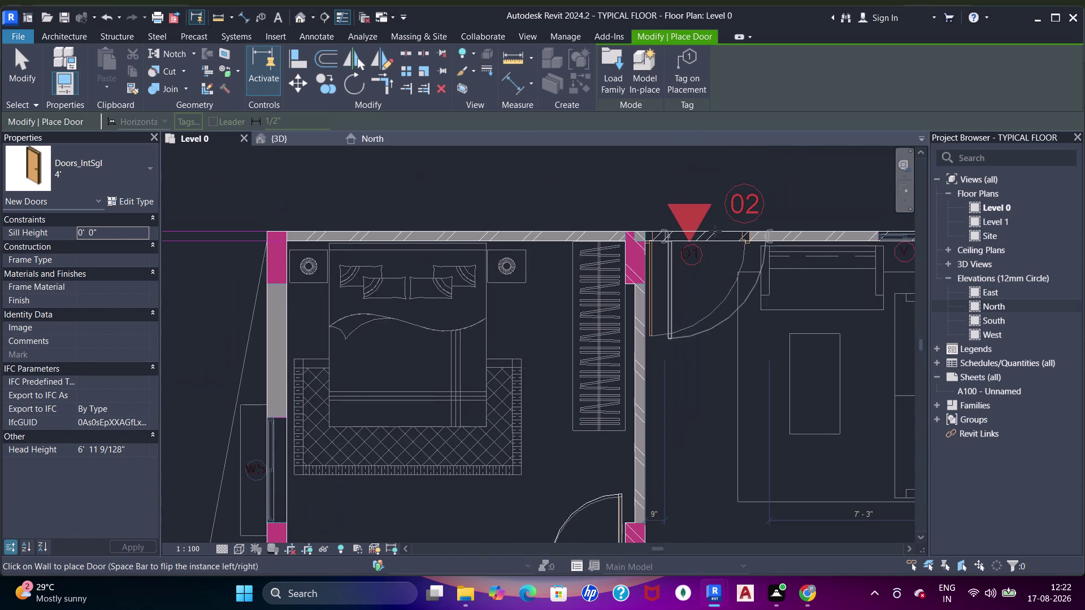
scroll(up, 3)
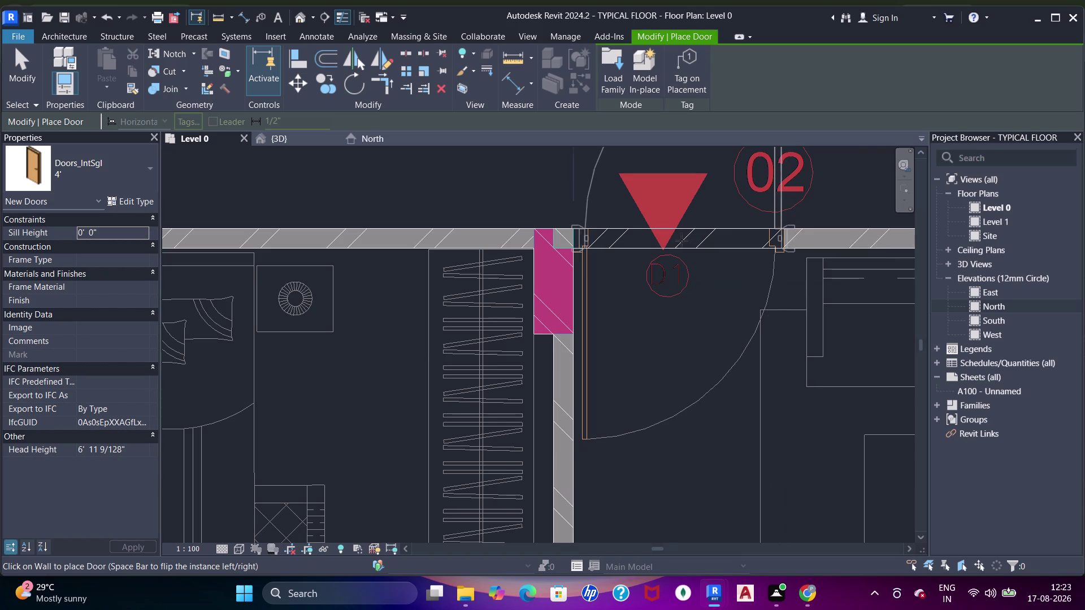
click(678, 248)
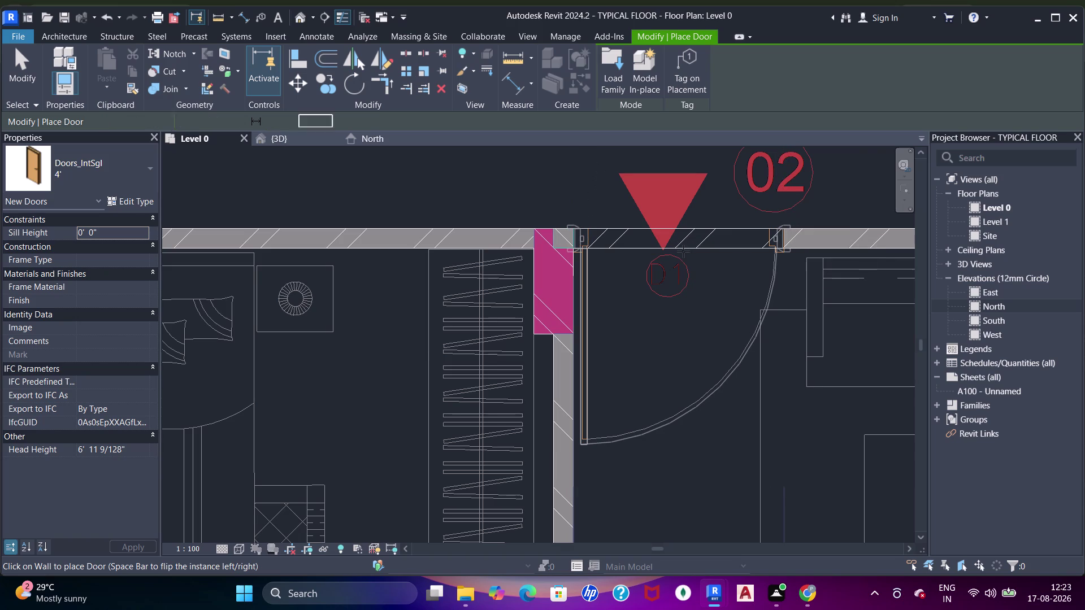
Find the D1 opening near the bedrooms and bath and place a door there.
scroll(down, 3)
middle_drag(742, 325, 687, 249)
scroll(down, 3)
middle_drag(696, 295, 671, 248)
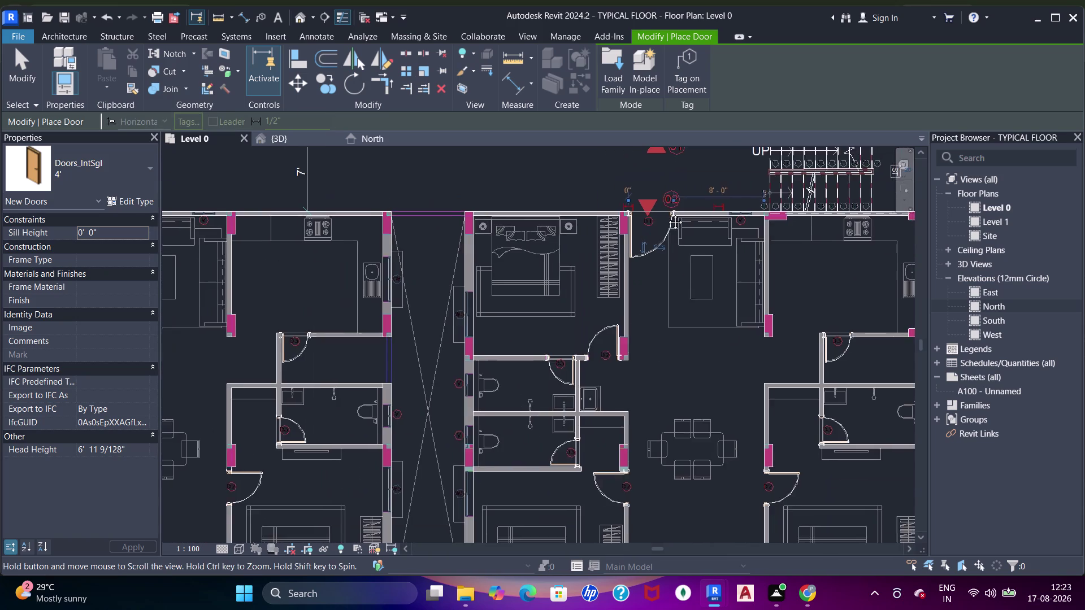
middle_drag(671, 248, 663, 194)
middle_drag(676, 309, 660, 268)
middle_drag(736, 300, 615, 326)
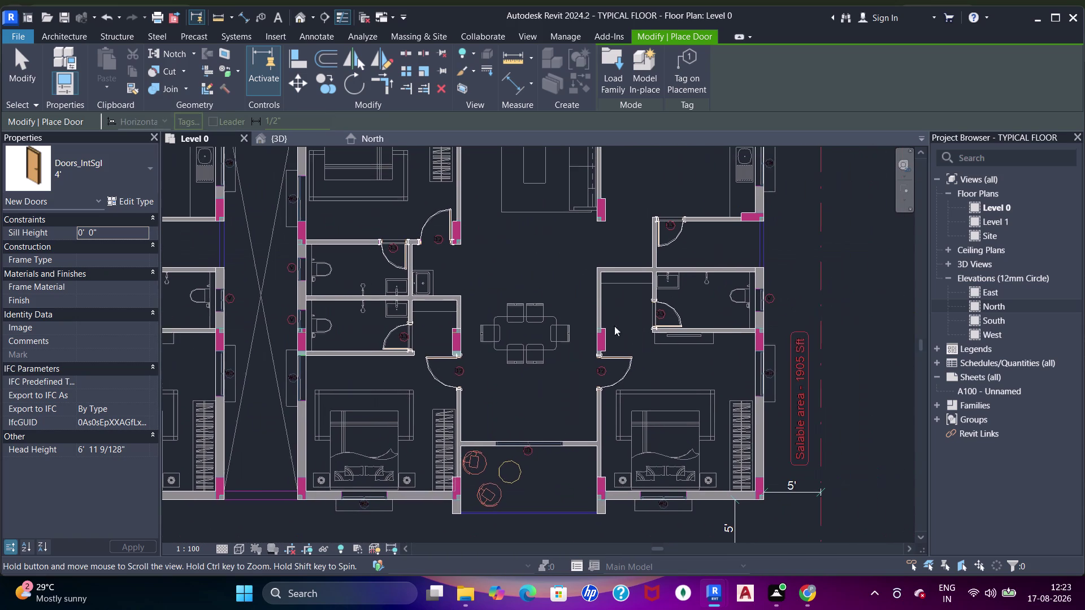
middle_drag(691, 247, 731, 339)
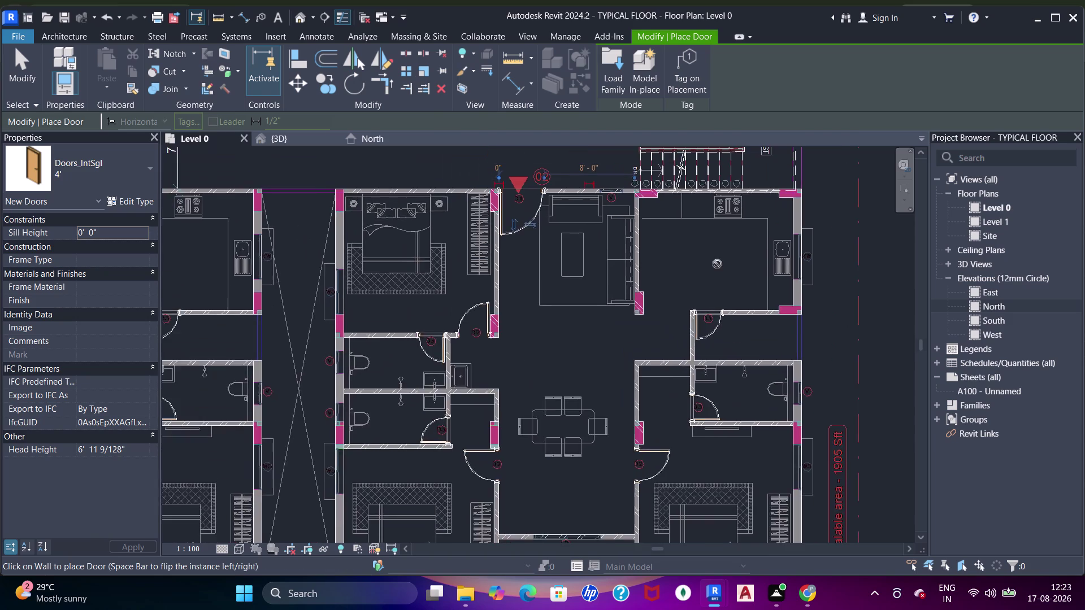
scroll(up, 3)
middle_drag(687, 217, 808, 326)
scroll(down, 3)
middle_drag(466, 284, 506, 345)
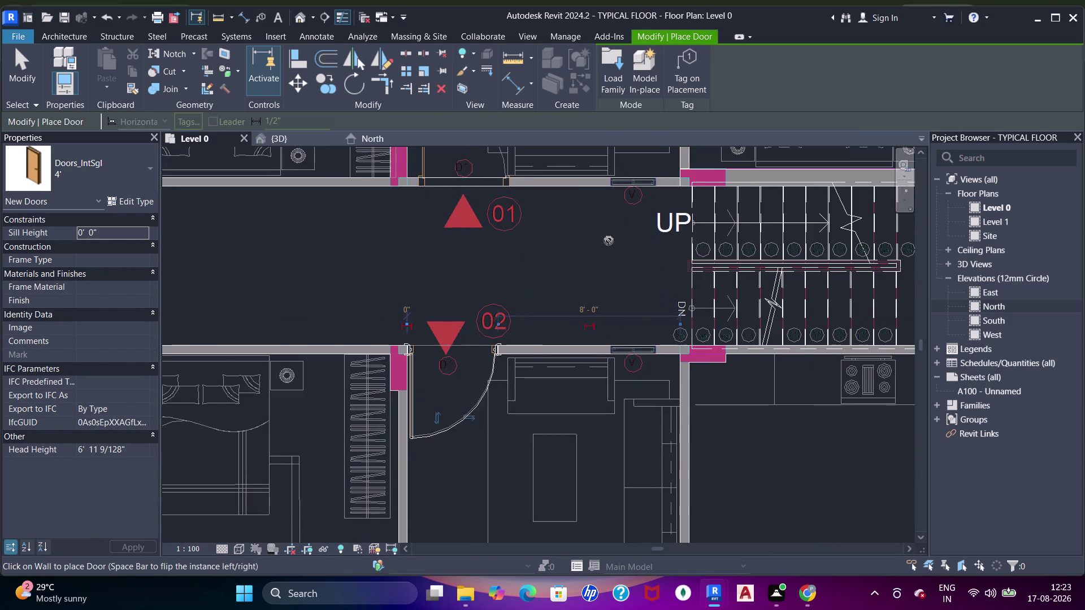
middle_drag(597, 257, 538, 345)
middle_drag(666, 257, 559, 366)
scroll(down, 3)
middle_drag(609, 251, 601, 390)
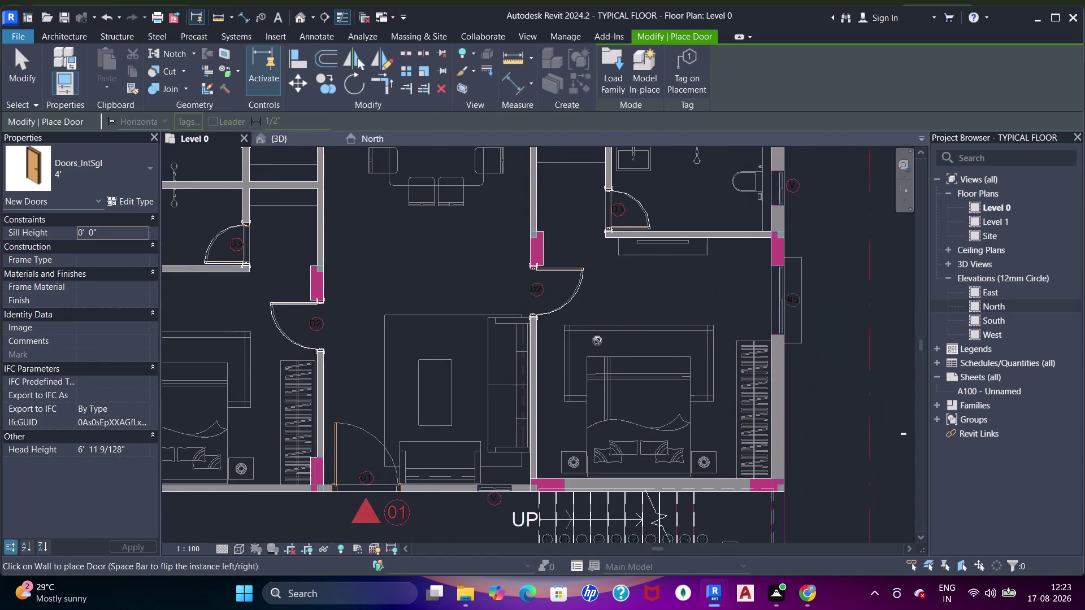
middle_drag(636, 265, 676, 413)
middle_drag(670, 260, 709, 386)
middle_drag(705, 293, 703, 322)
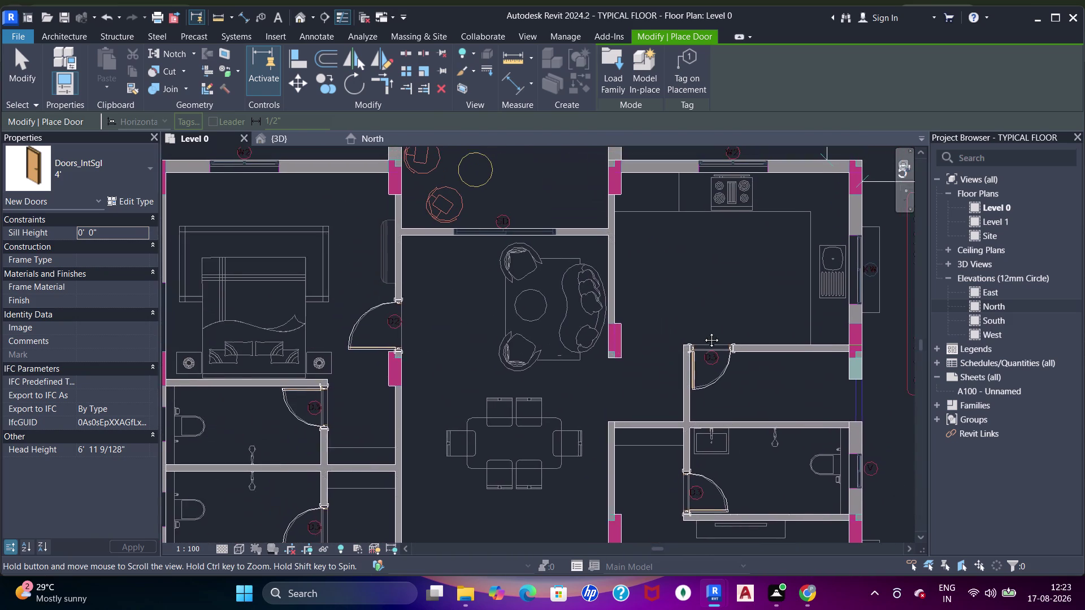
middle_drag(703, 322, 702, 195)
middle_drag(574, 356, 753, 469)
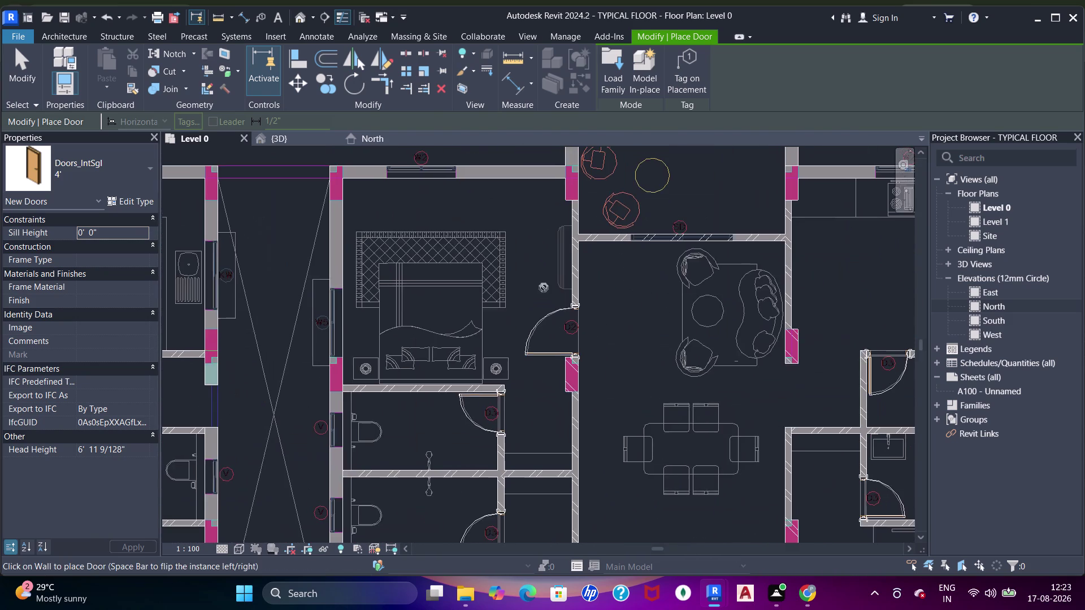
middle_drag(541, 337, 700, 162)
middle_drag(586, 426, 670, 212)
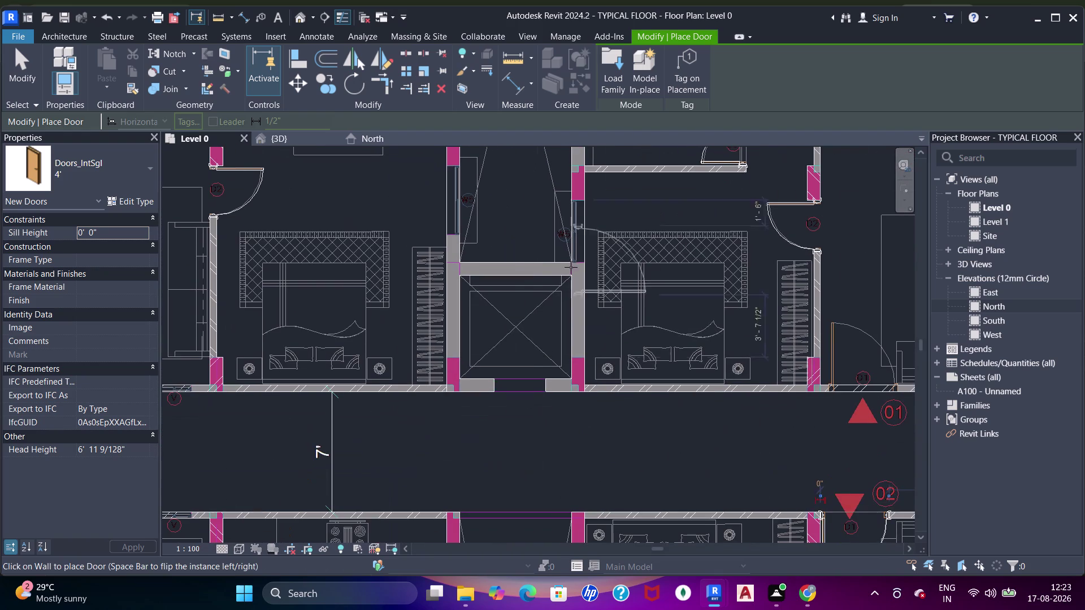
middle_drag(573, 282, 686, 460)
middle_drag(629, 291, 678, 480)
middle_drag(580, 294, 689, 314)
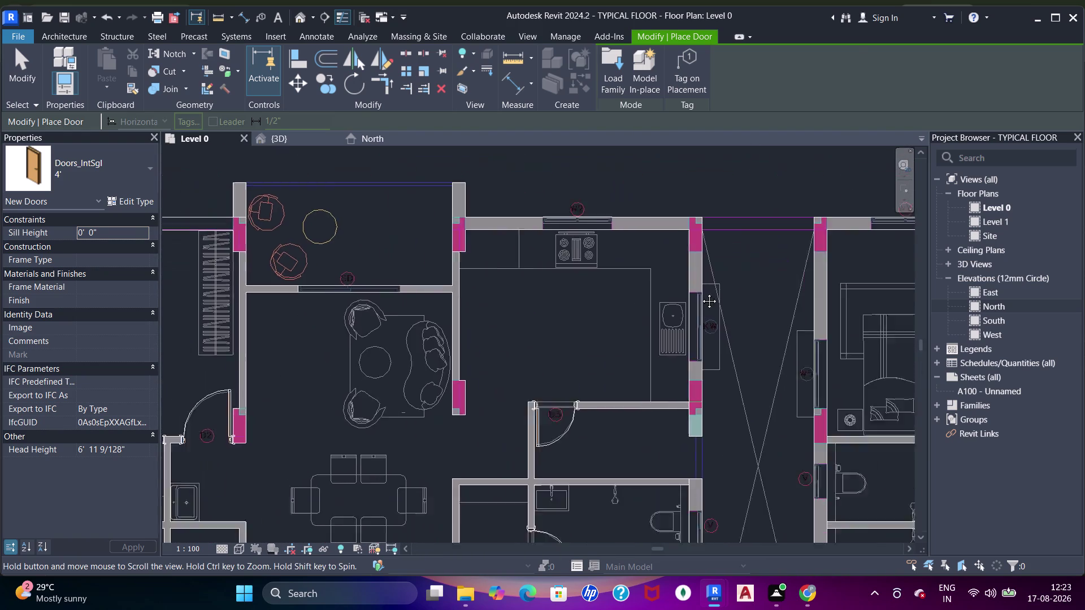
middle_drag(689, 314, 709, 275)
middle_drag(537, 273, 643, 208)
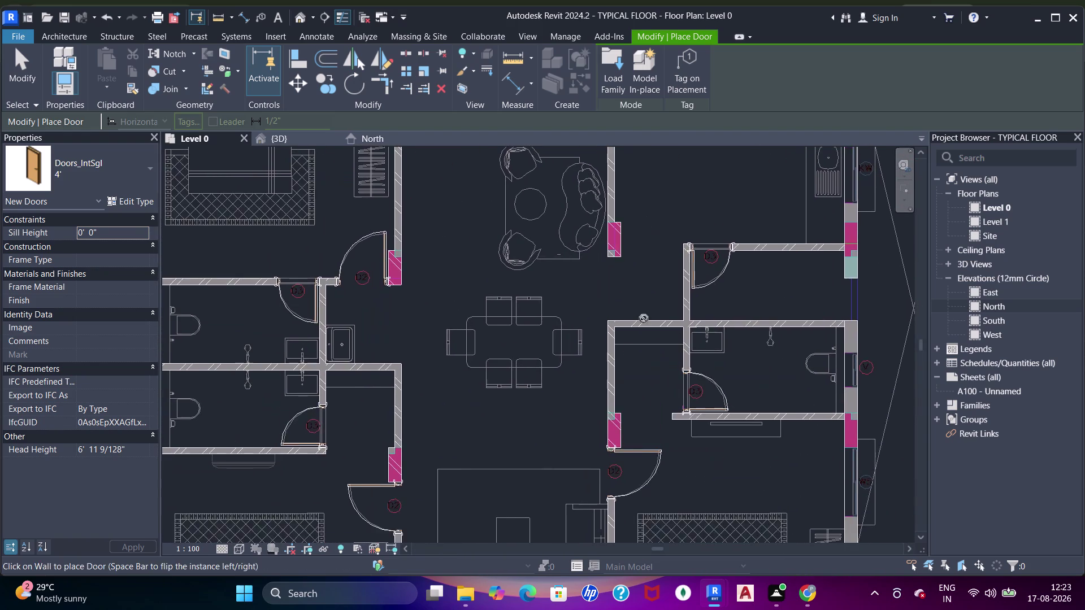
middle_drag(630, 354, 643, 210)
middle_drag(517, 367, 618, 278)
scroll(up, 3)
scroll(up, 3)
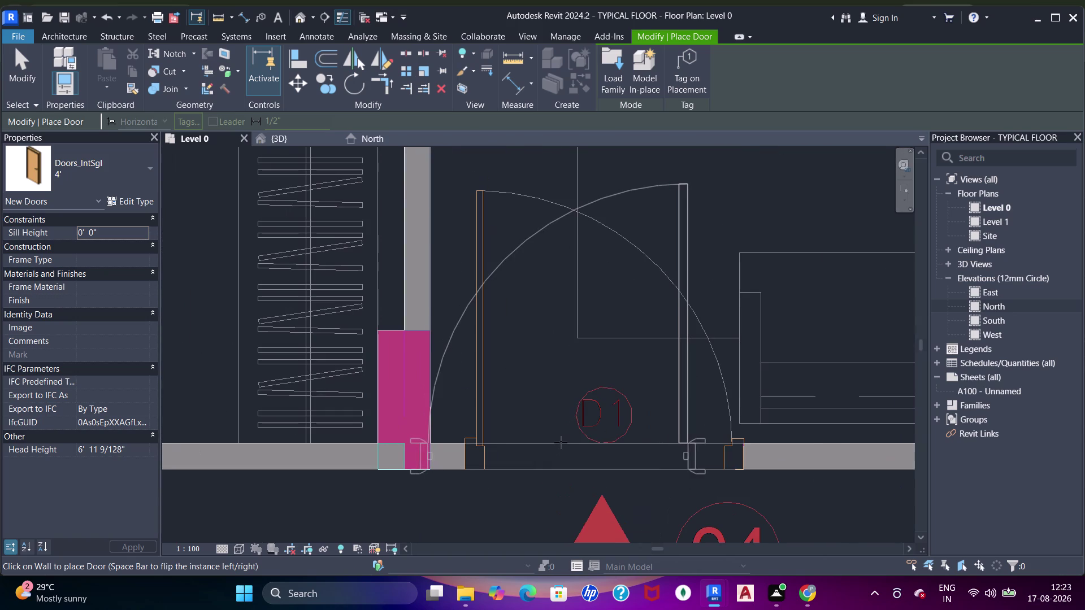
key(space)
scroll(up, 3)
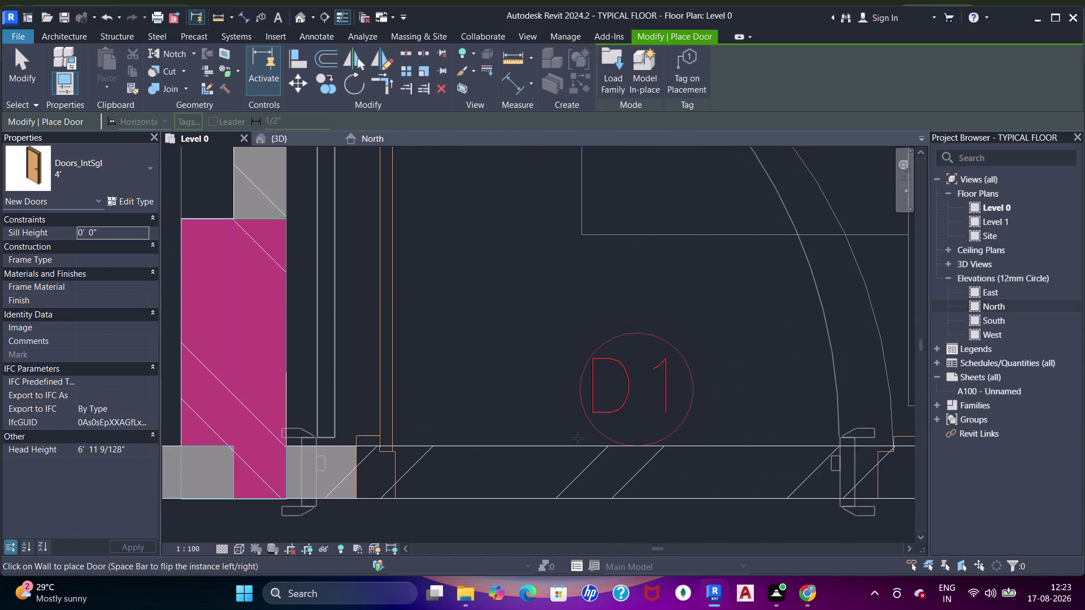
click(637, 451)
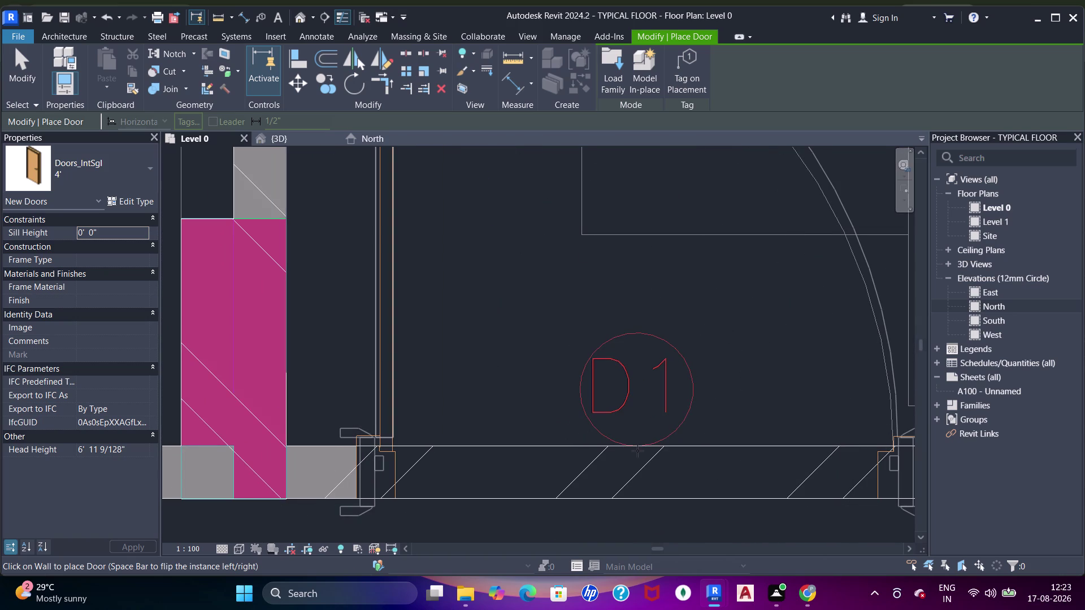
Look over the placed door across the apartment units and end door placement.
scroll(down, 3)
middle_drag(449, 333, 547, 449)
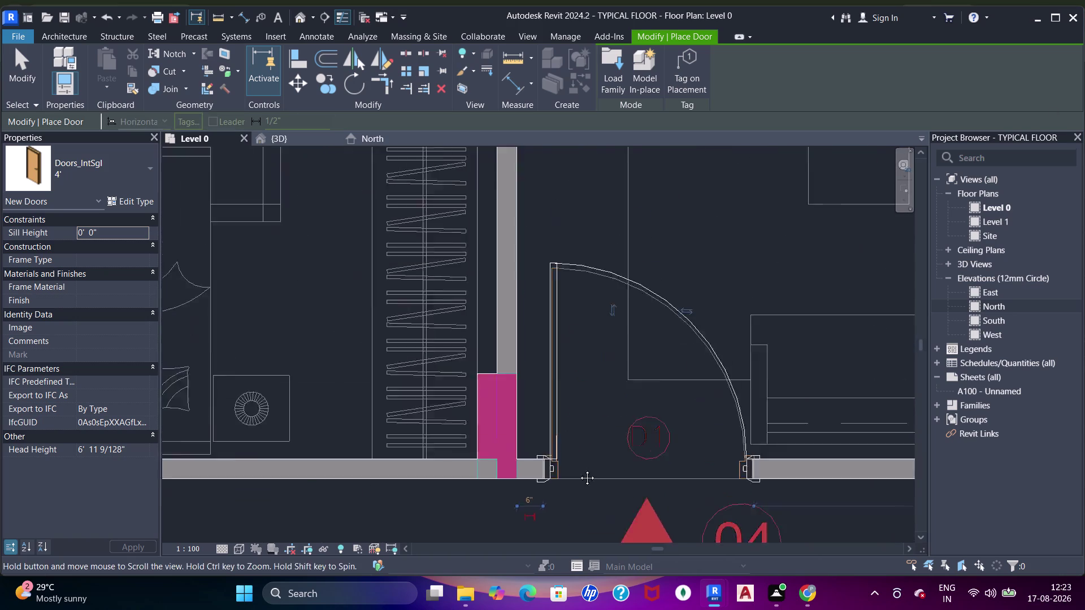
middle_drag(547, 448, 582, 472)
scroll(down, 3)
middle_drag(402, 314, 525, 418)
scroll(down, 3)
middle_drag(510, 292, 504, 335)
scroll(up, 3)
scroll(down, 3)
middle_drag(587, 328, 516, 420)
middle_drag(463, 292, 573, 465)
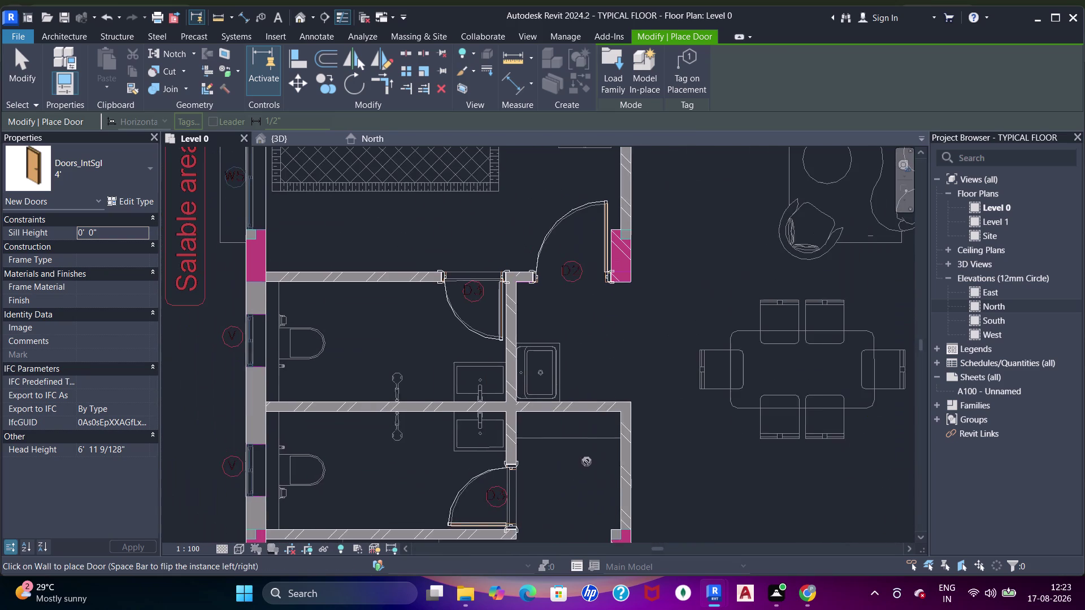
middle_drag(574, 306, 539, 477)
middle_drag(610, 267, 539, 483)
scroll(down, 3)
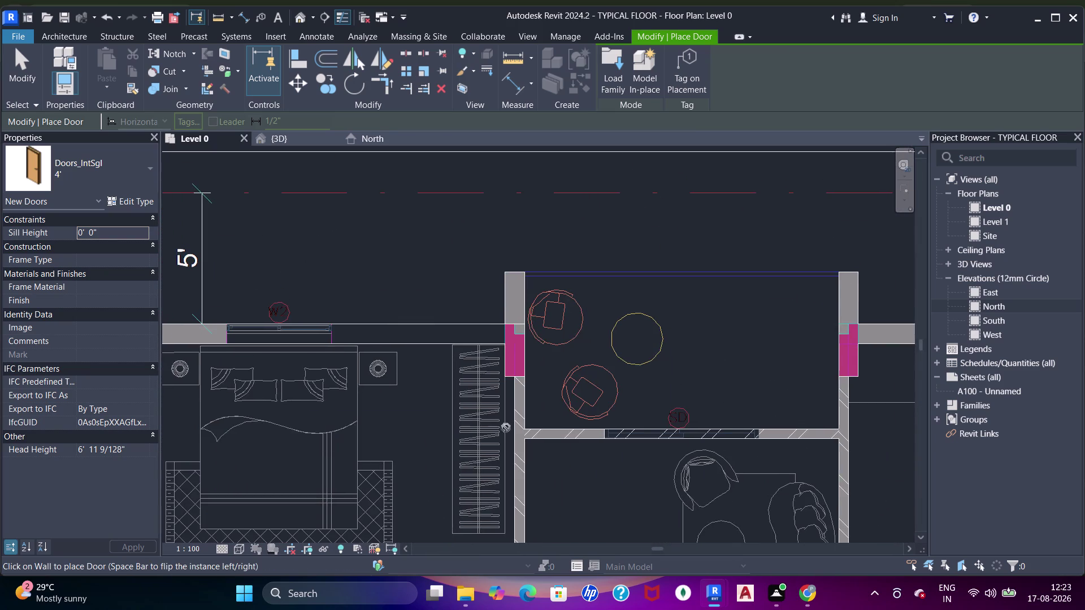
middle_drag(505, 437, 637, 228)
scroll(down, 3)
middle_drag(677, 331, 518, 258)
key(Escape)
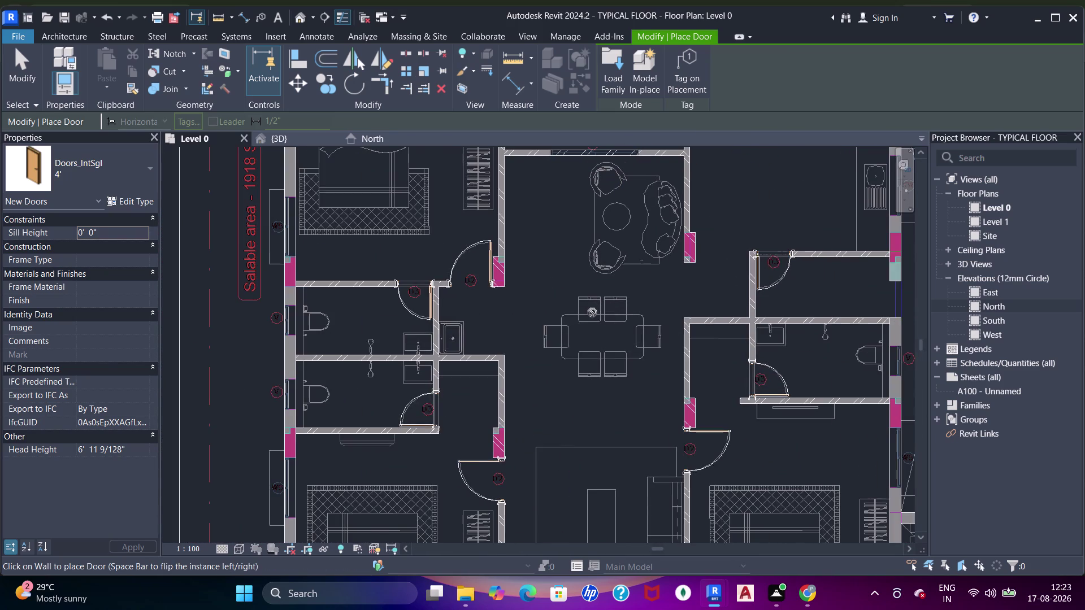
key(Escape)
scroll(down, 3)
middle_drag(572, 330, 533, 222)
key(Escape)
key(Escape)
middle_drag(593, 443, 512, 338)
middle_drag(732, 386, 576, 442)
middle_drag(675, 421, 632, 249)
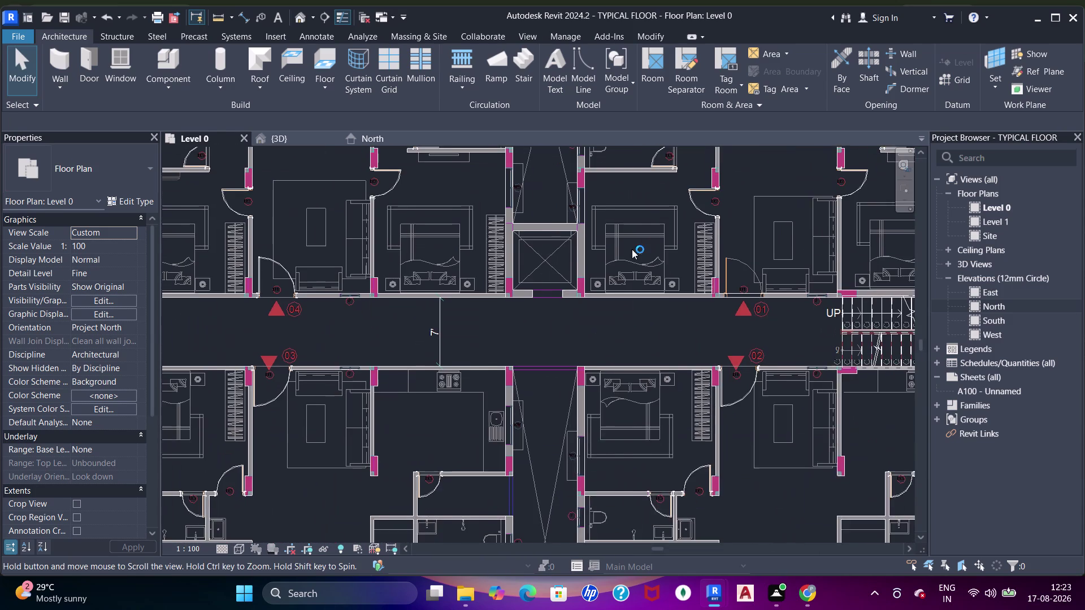
Start the Door tool with DR and place a door in the D1 opening beside marker 01.
middle_drag(577, 300, 642, 405)
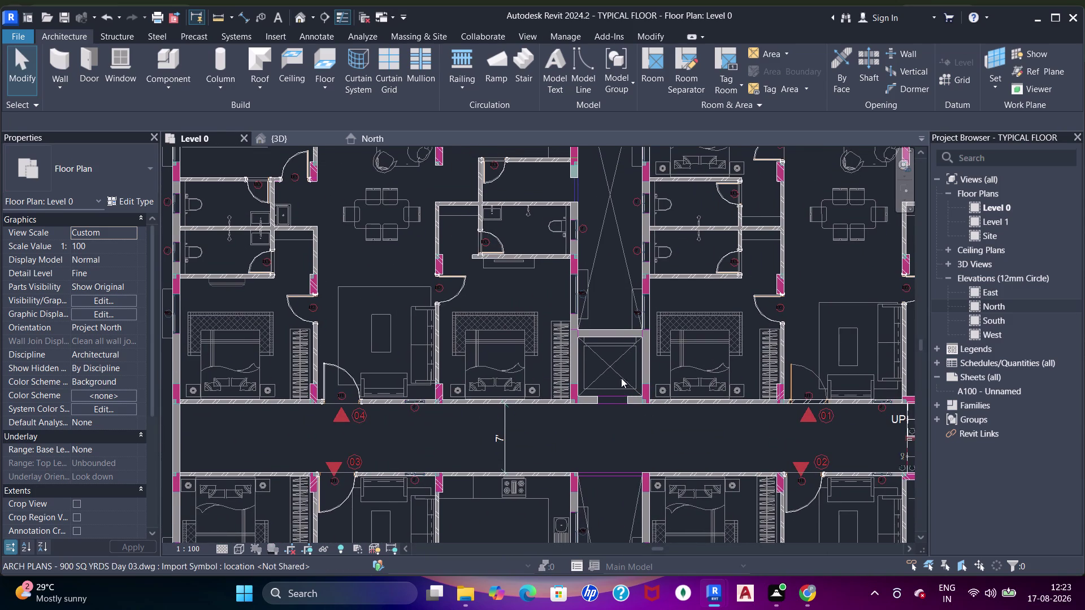
middle_drag(755, 194, 722, 328)
scroll(up, 3)
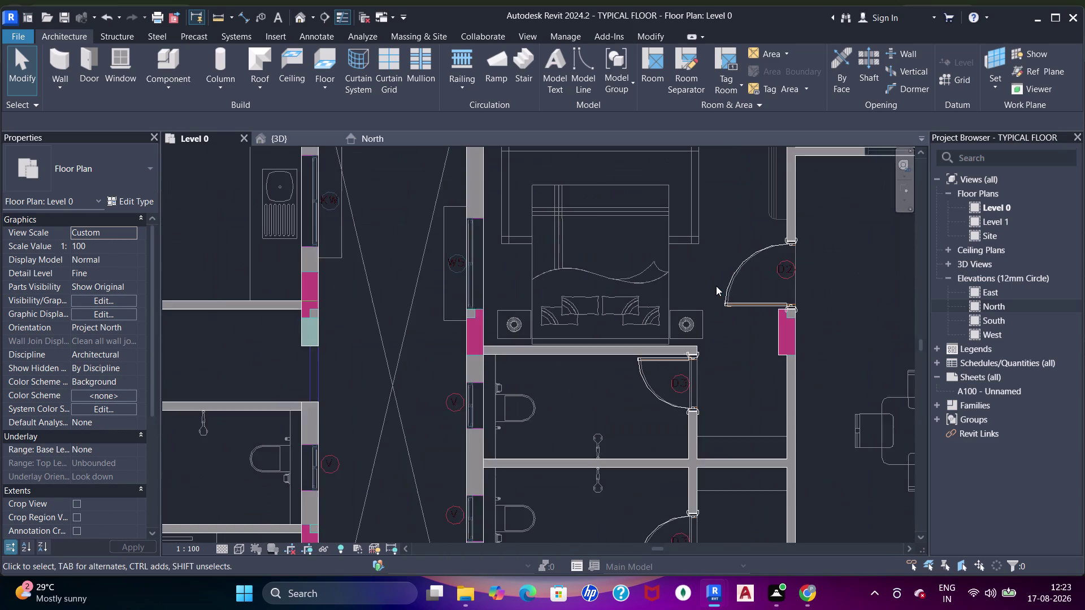
scroll(down, 3)
middle_drag(718, 334, 613, 313)
scroll(up, 3)
scroll(down, 3)
middle_drag(675, 331, 611, 320)
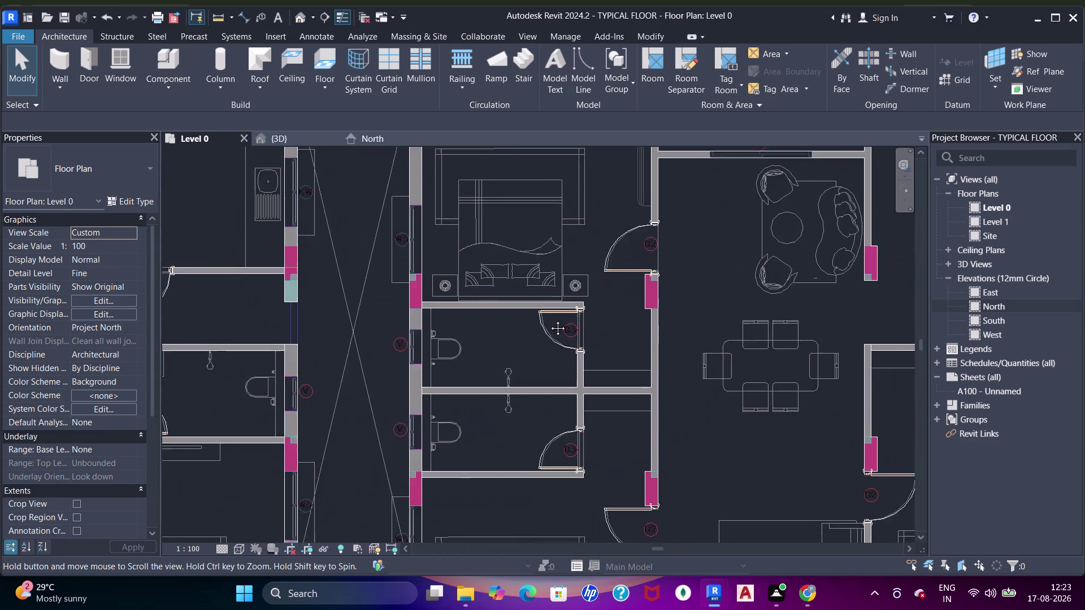
middle_drag(611, 320, 506, 336)
middle_drag(738, 269, 610, 250)
middle_drag(688, 316, 672, 225)
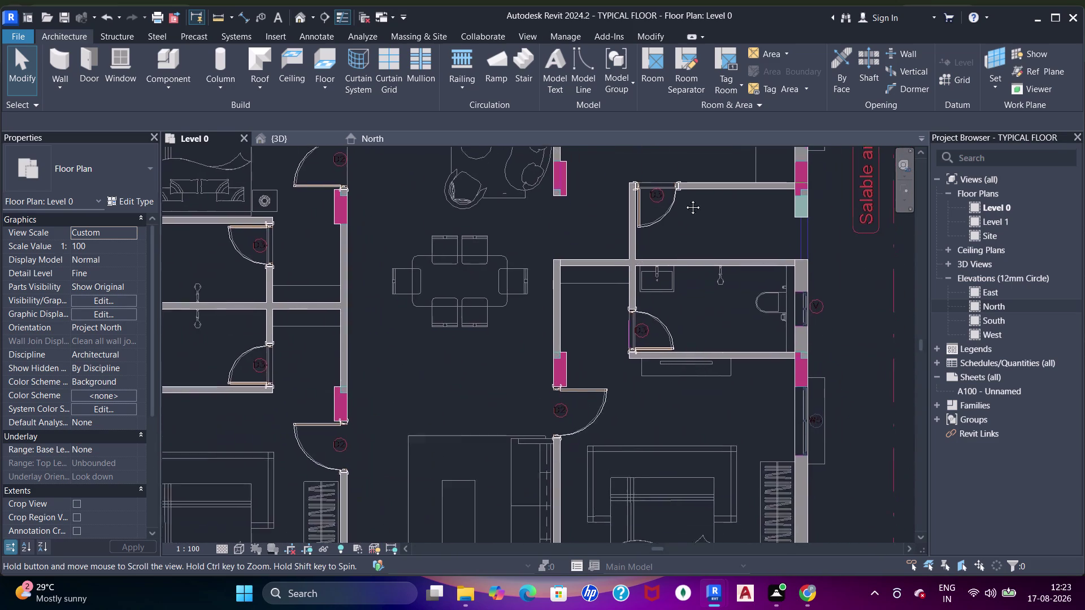
middle_drag(673, 226, 706, 153)
middle_drag(632, 349, 744, 248)
middle_drag(601, 393, 627, 318)
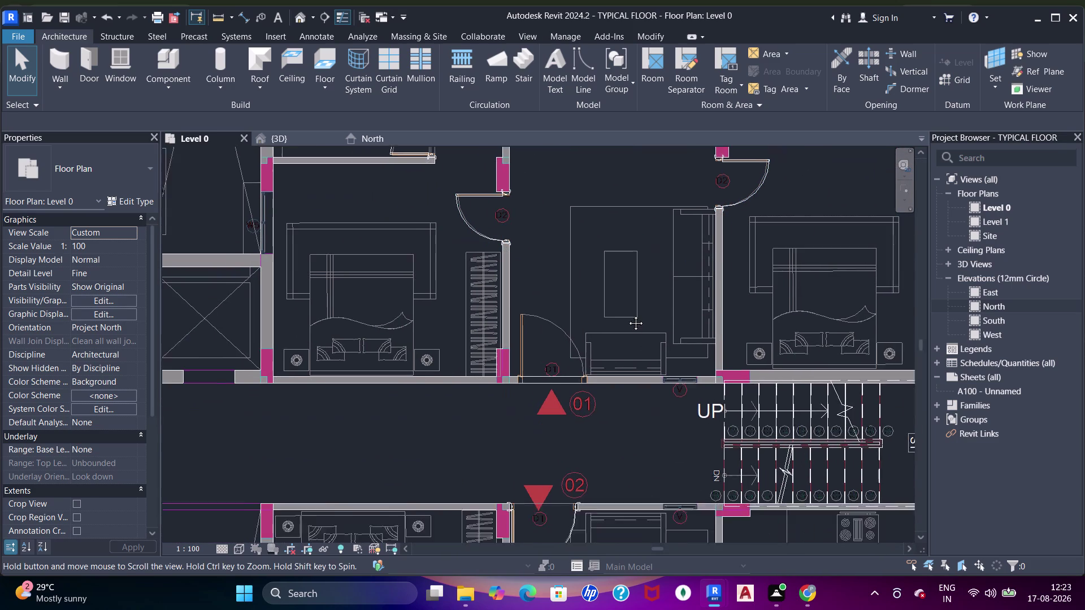
middle_drag(627, 317, 627, 315)
scroll(up, 3)
text(d)
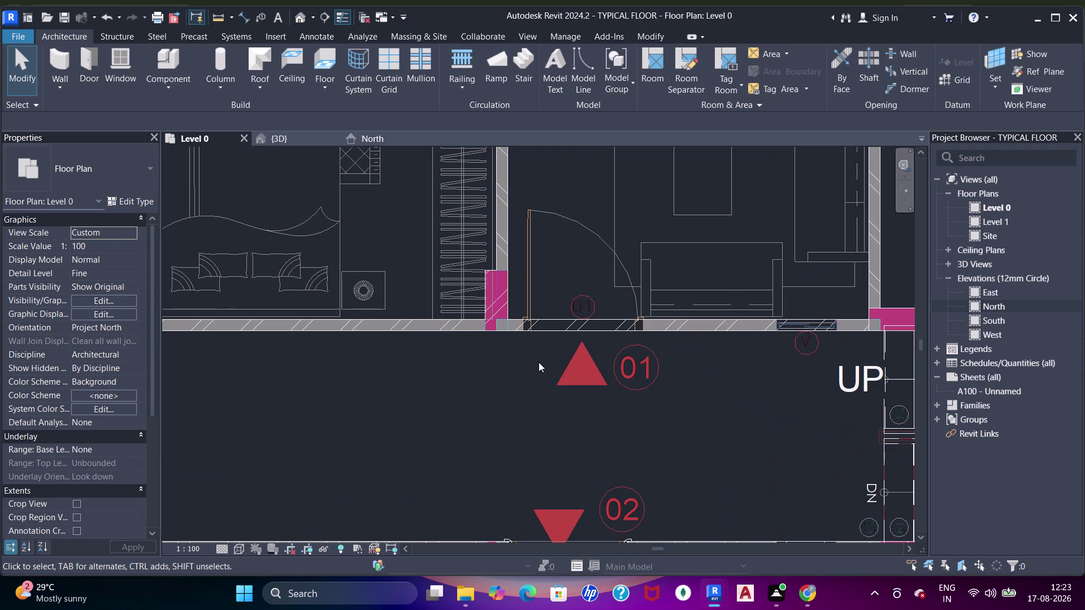
text(r)
scroll(up, 3)
key(space)
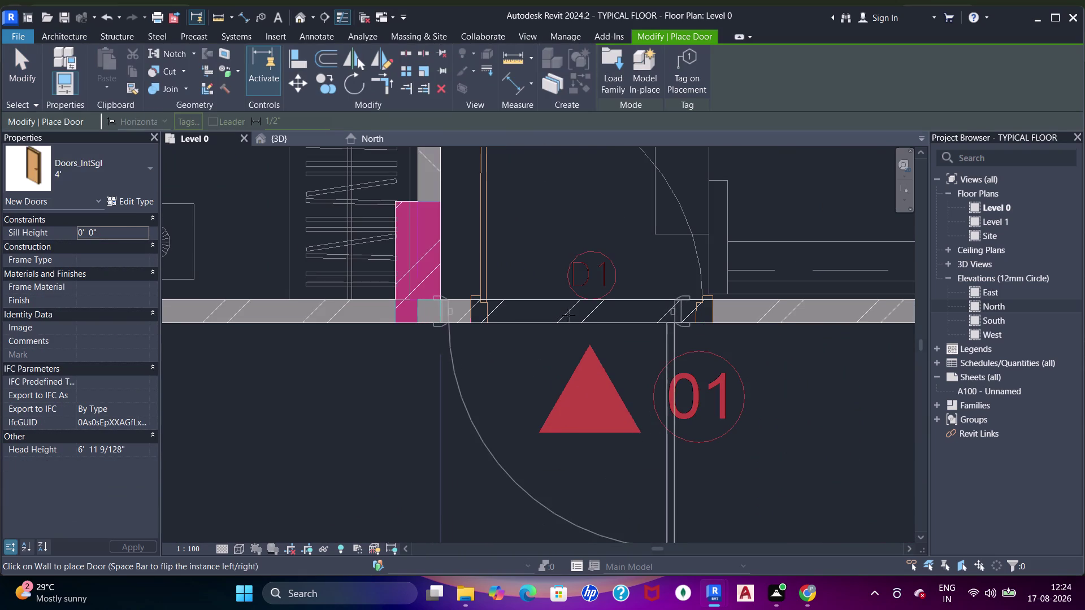
scroll(up, 3)
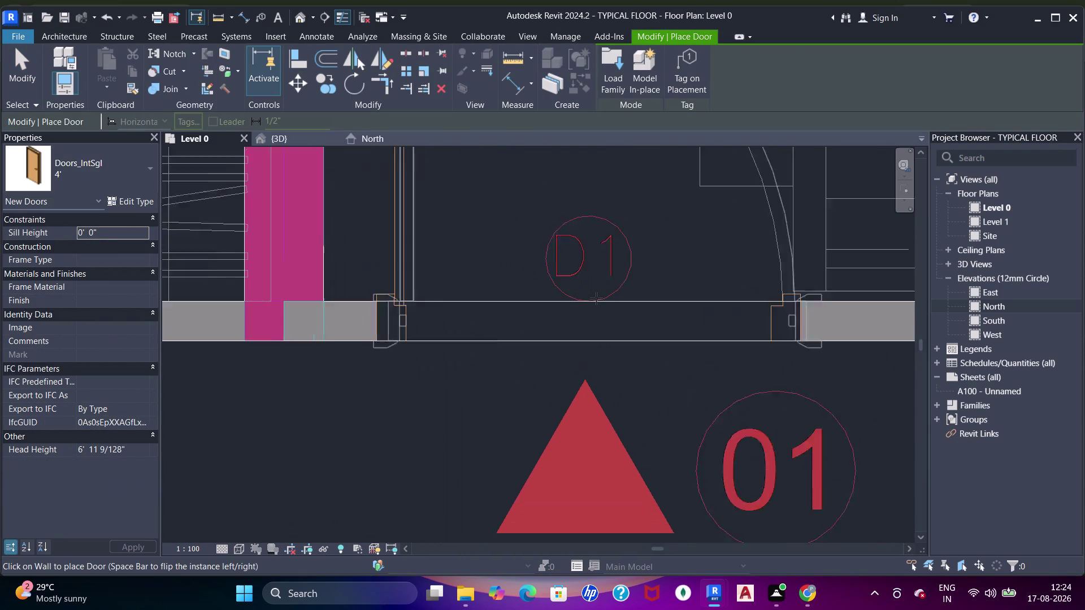
click(590, 299)
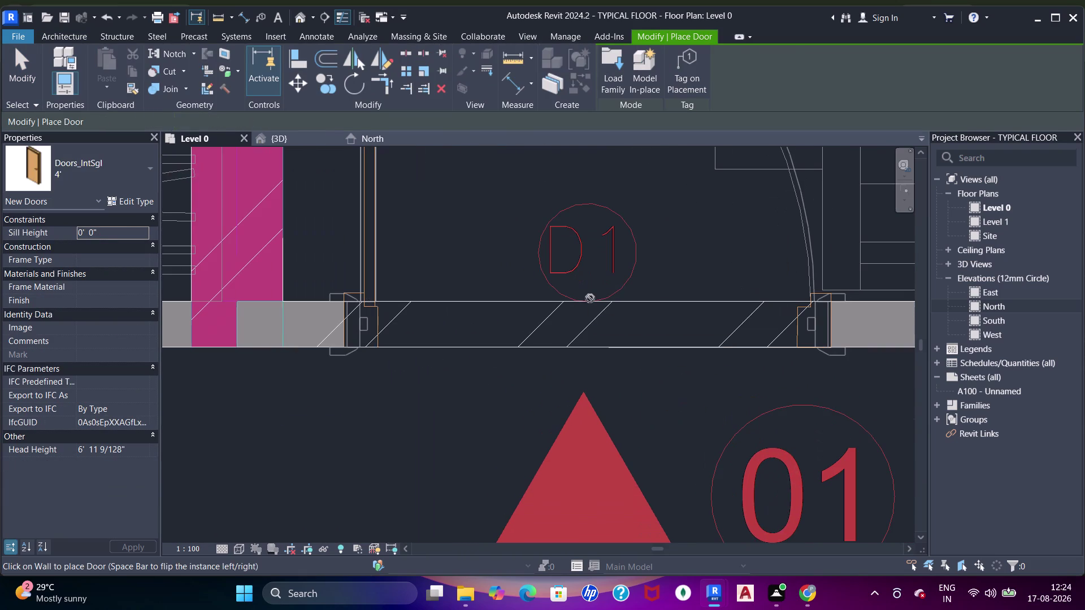
End door placement and zoom back out from the new door.
scroll(down, 3)
middle_drag(576, 321, 654, 361)
key(Escape)
key(Escape)
scroll(down, 3)
middle_drag(526, 326, 696, 368)
middle_drag(469, 332, 755, 370)
scroll(down, 3)
middle_drag(496, 333, 608, 293)
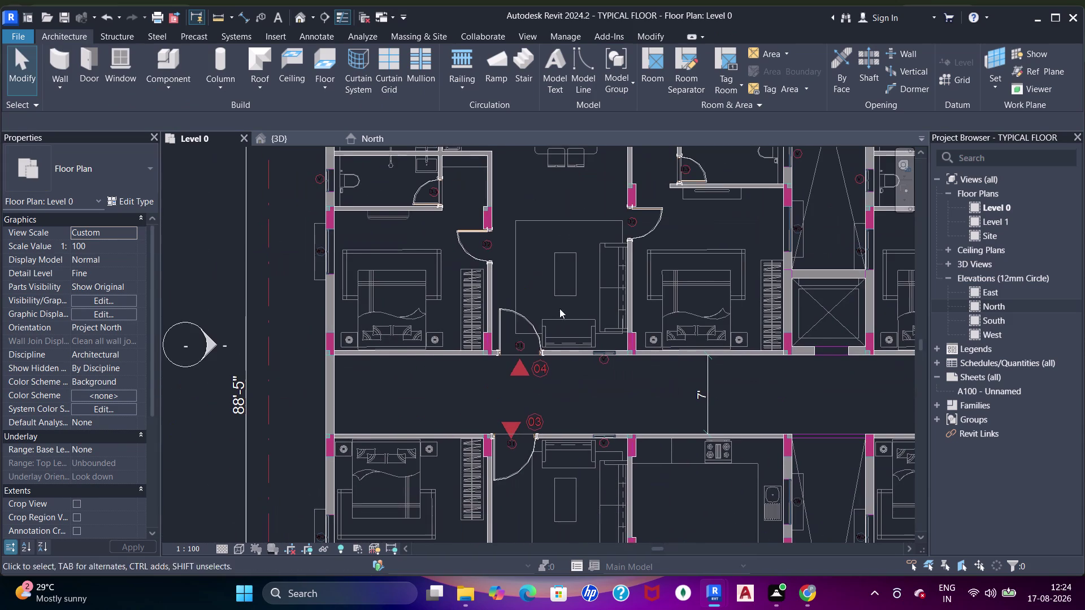
middle_drag(535, 262, 542, 336)
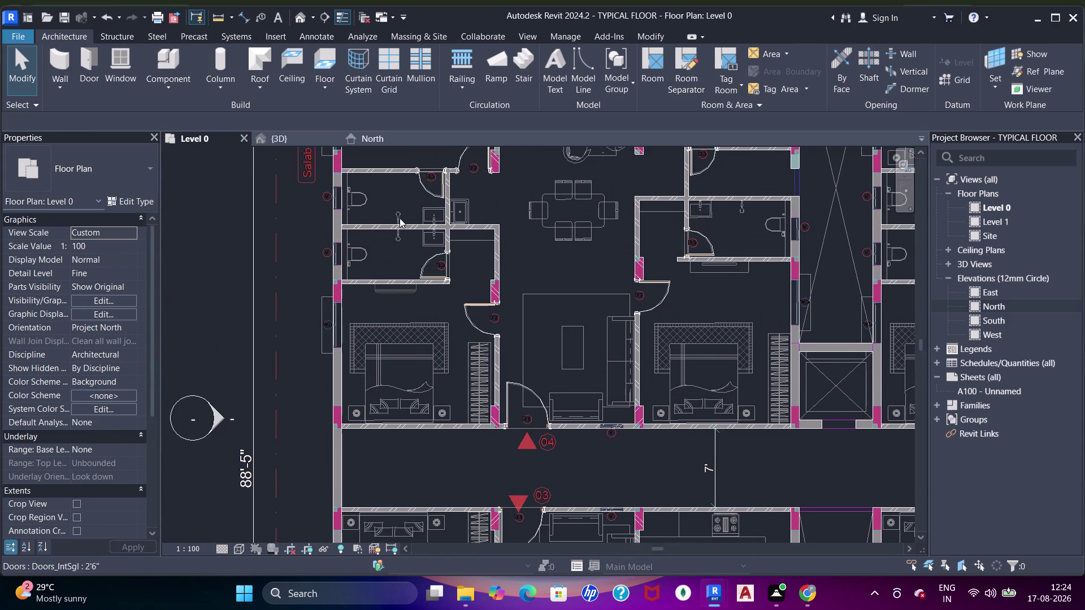
middle_drag(446, 398, 444, 205)
middle_drag(472, 405, 479, 314)
scroll(up, 3)
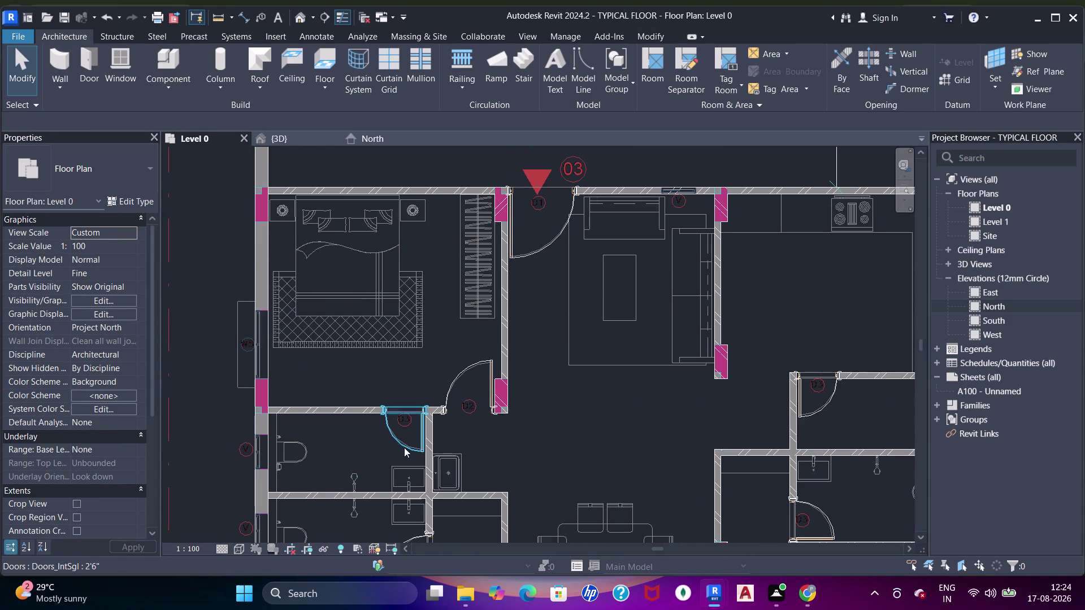
middle_drag(522, 410, 527, 238)
middle_drag(527, 385, 500, 314)
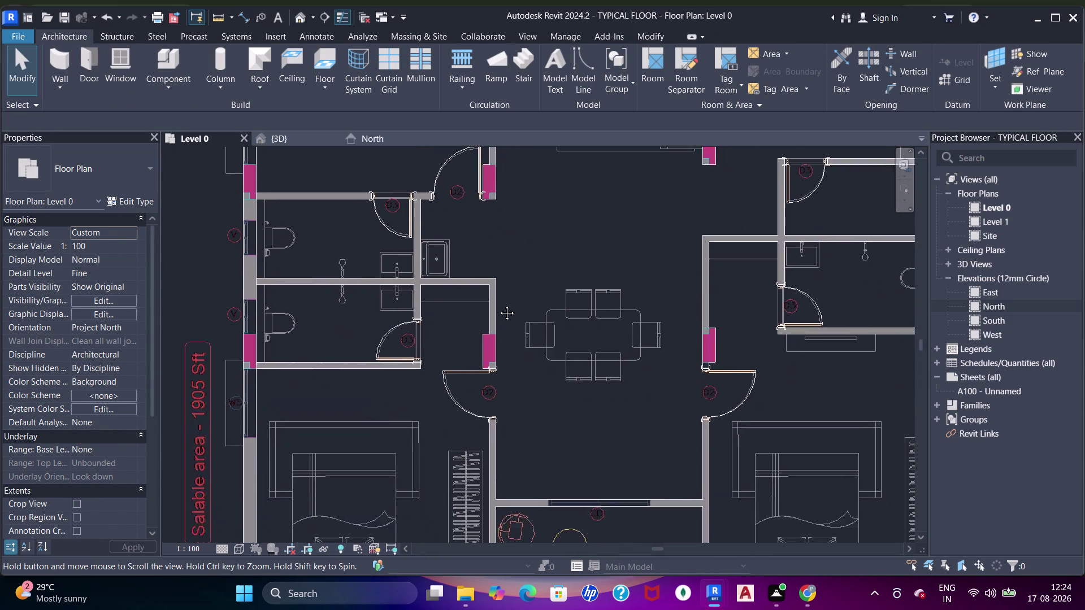
middle_drag(500, 313, 498, 293)
scroll(down, 3)
middle_drag(543, 359, 489, 356)
middle_drag(645, 336, 579, 414)
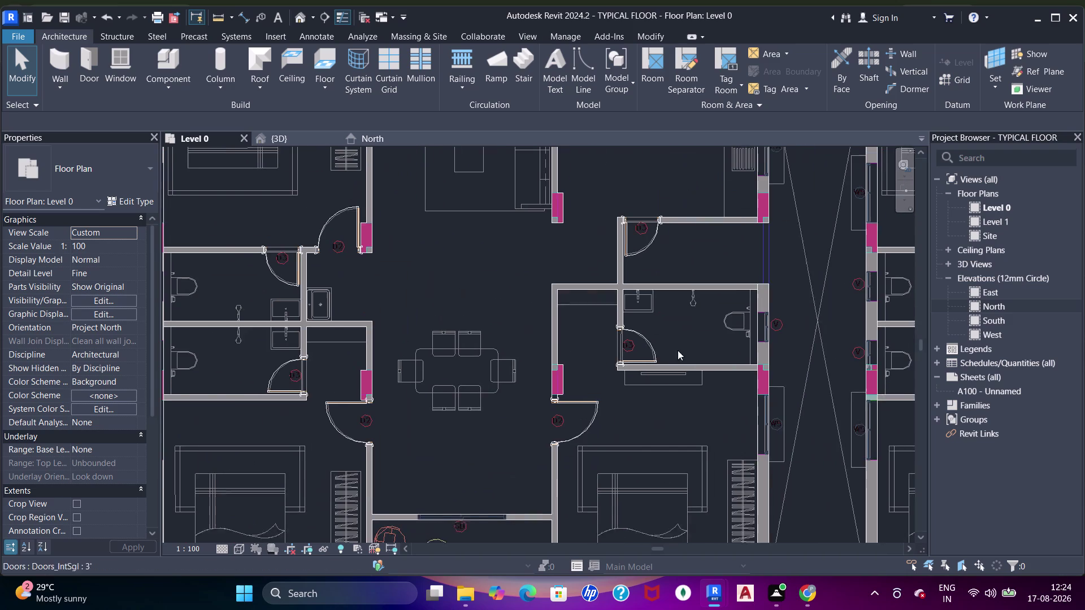
middle_drag(663, 282, 667, 206)
middle_drag(800, 358, 759, 360)
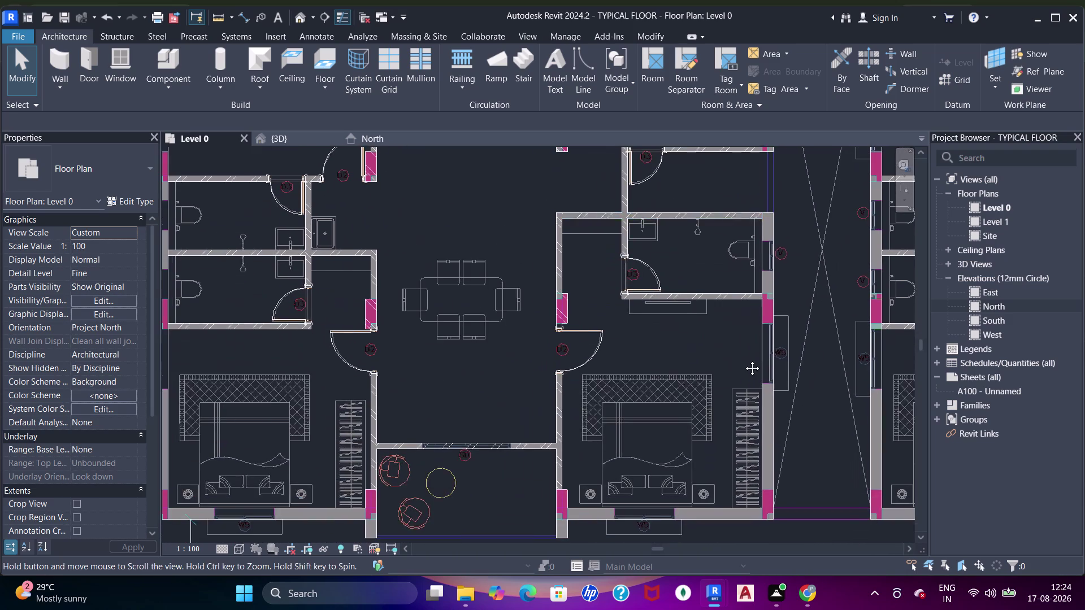
middle_drag(759, 360, 635, 276)
middle_drag(722, 318, 655, 414)
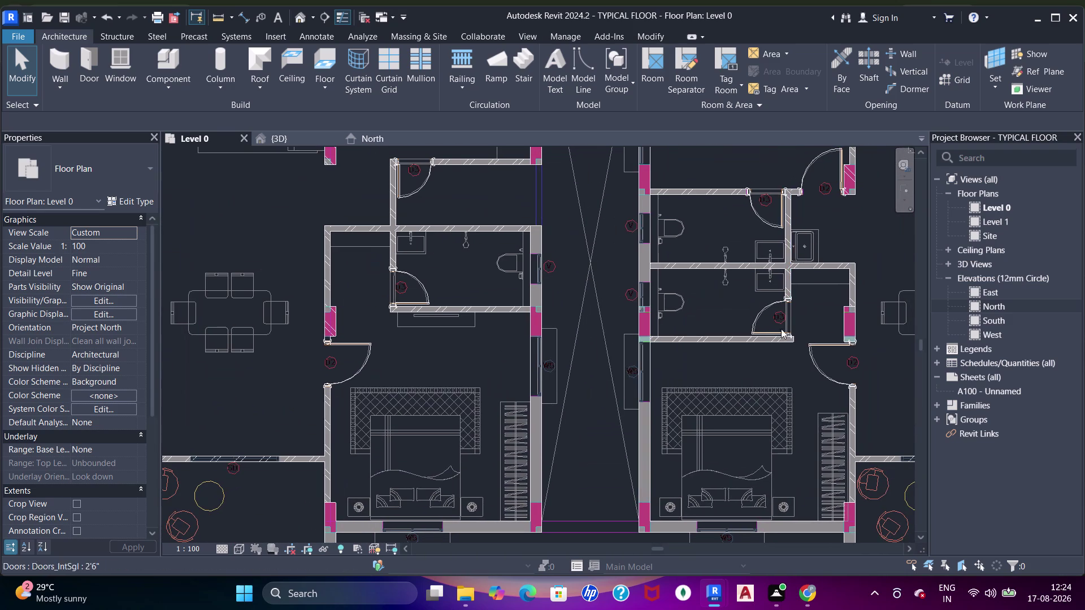
middle_drag(789, 324, 707, 407)
scroll(down, 3)
middle_drag(775, 344, 641, 215)
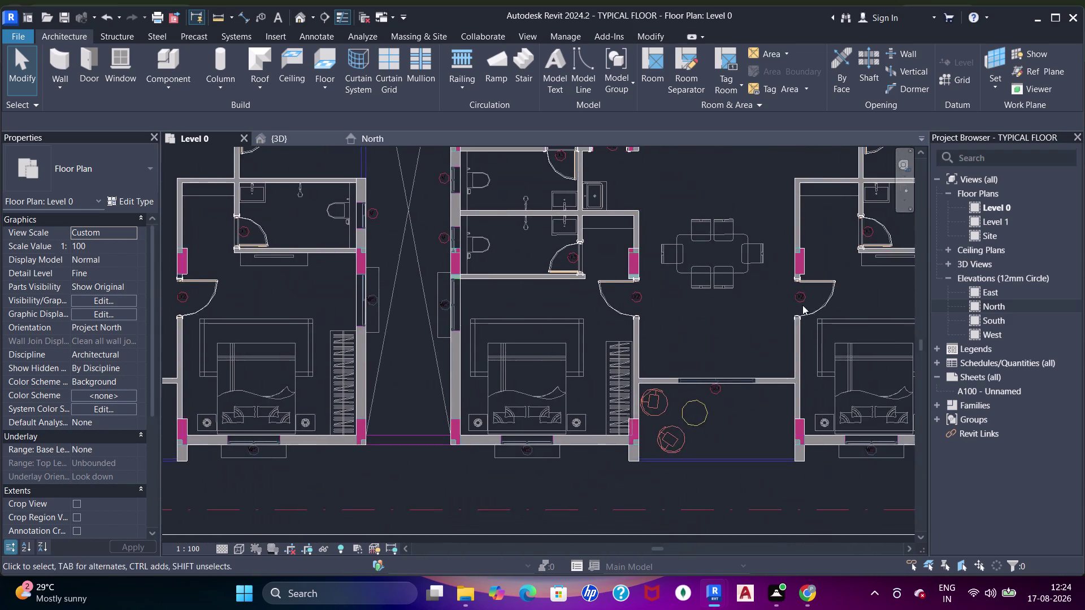
middle_drag(798, 312, 660, 395)
middle_drag(773, 248, 823, 409)
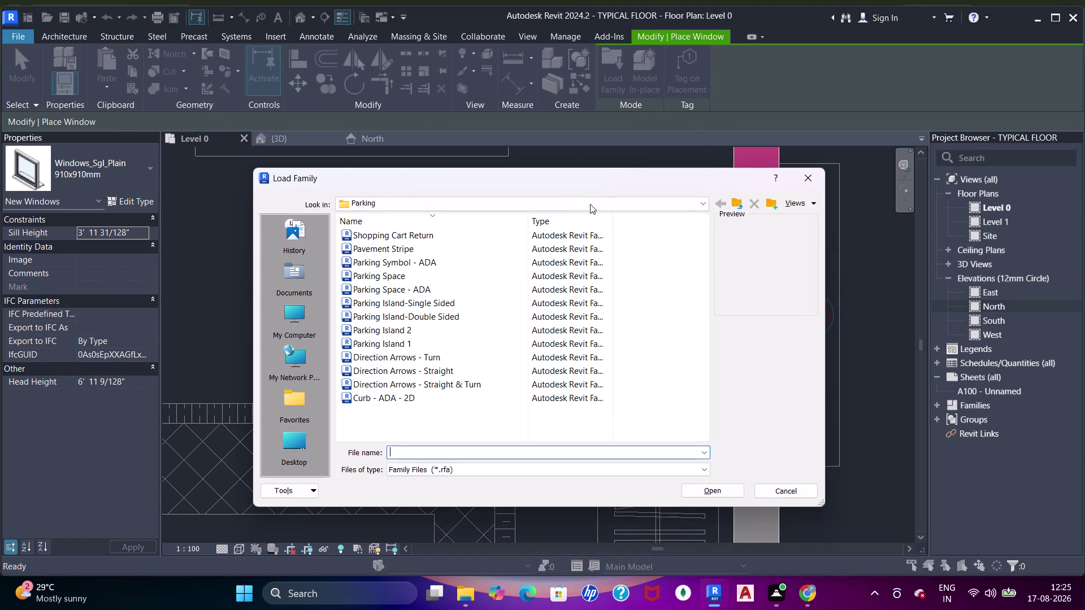
Browse Load Family to the English-Imperial > US > Openings library folder.
click(649, 203)
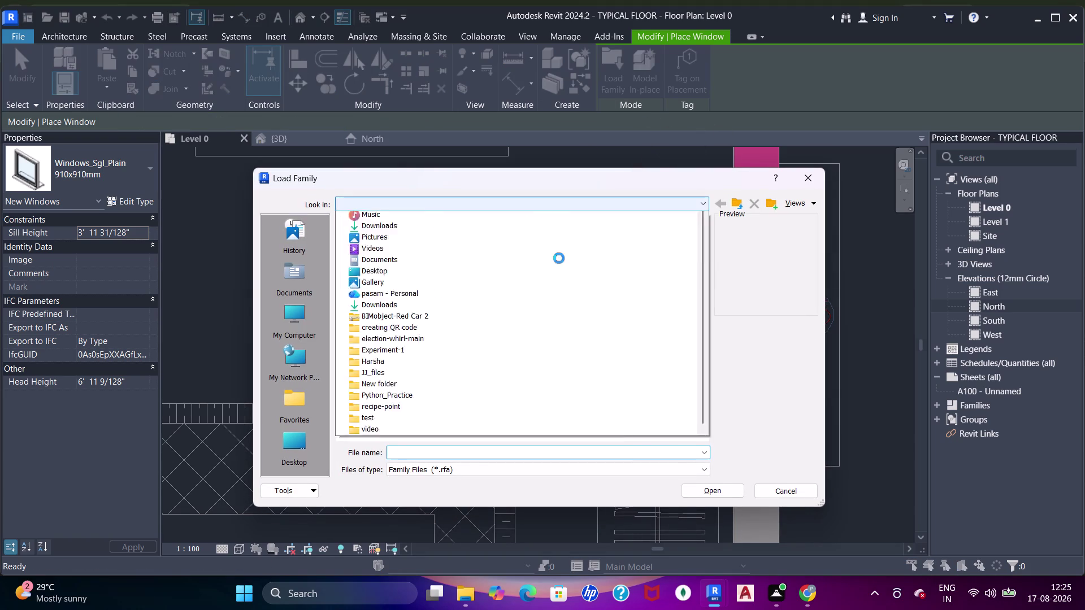
click(448, 250)
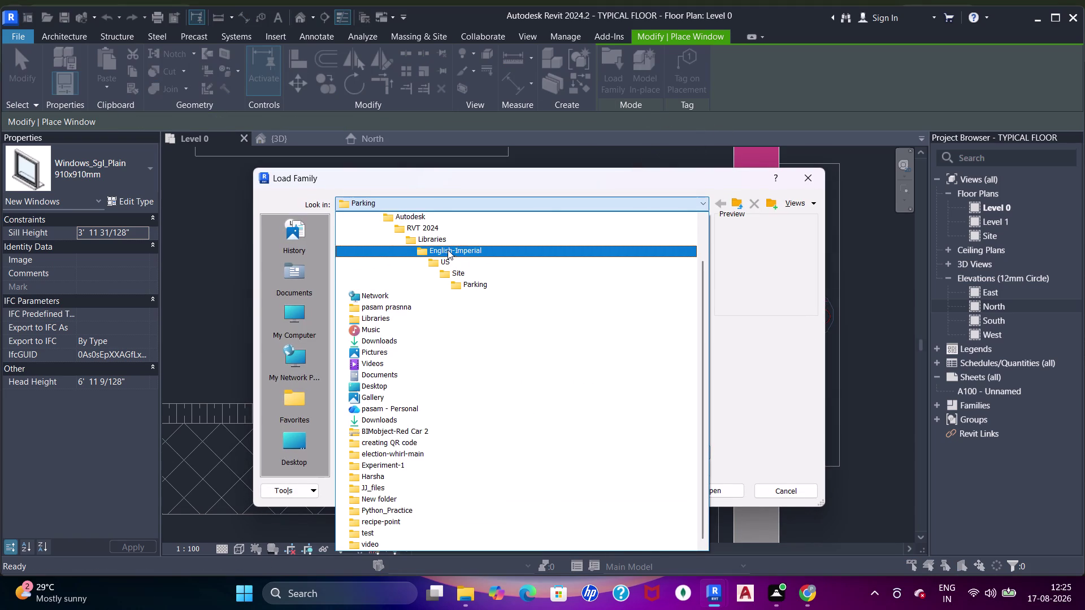
click(399, 236)
drag(398, 236, 404, 240)
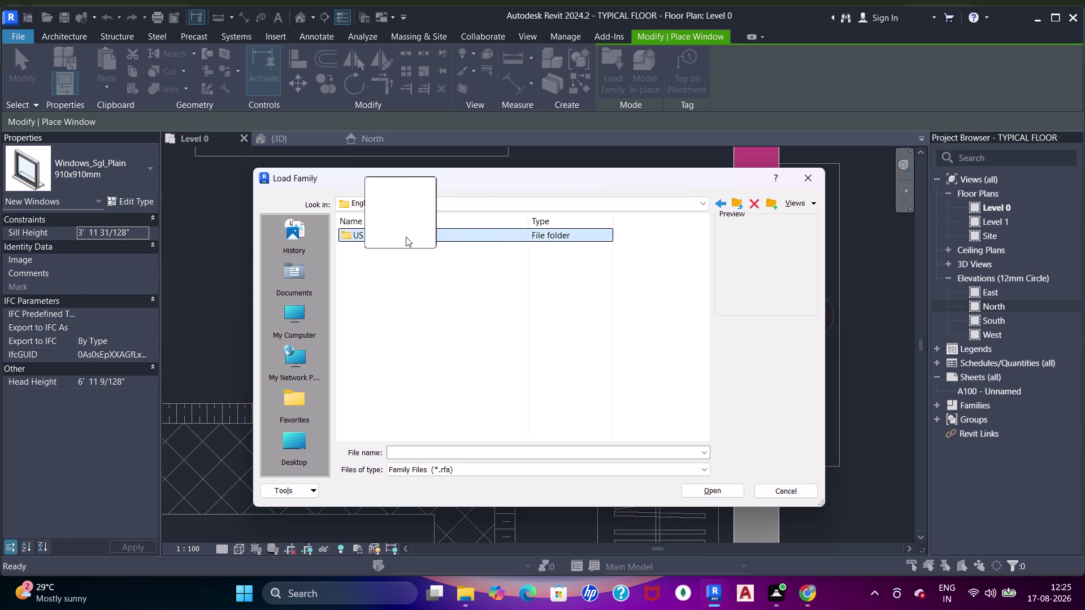
double_click(449, 238)
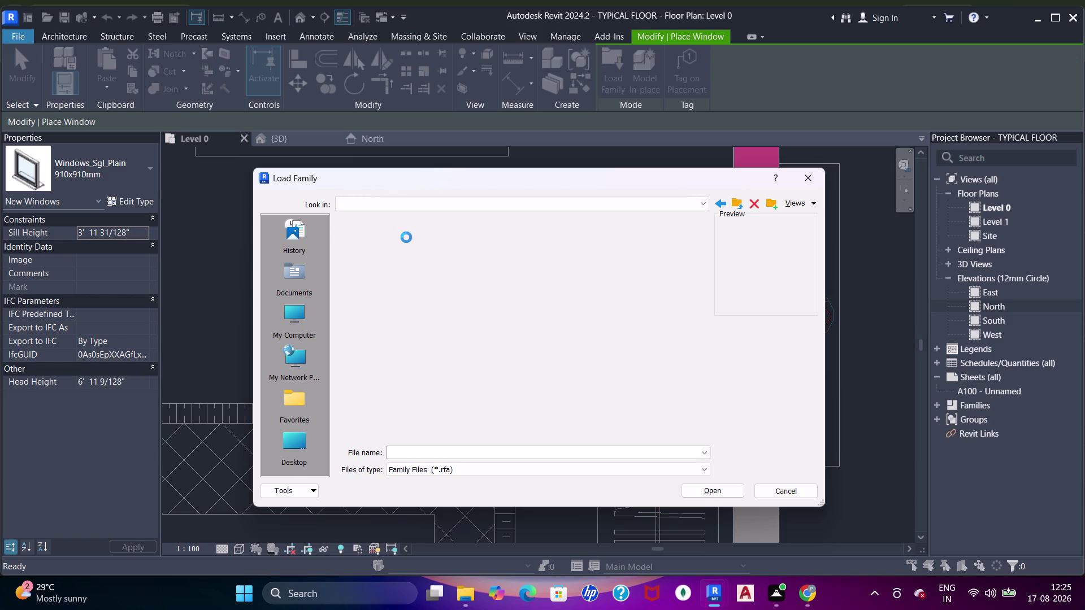
scroll(down, 3)
scroll(down, 3)
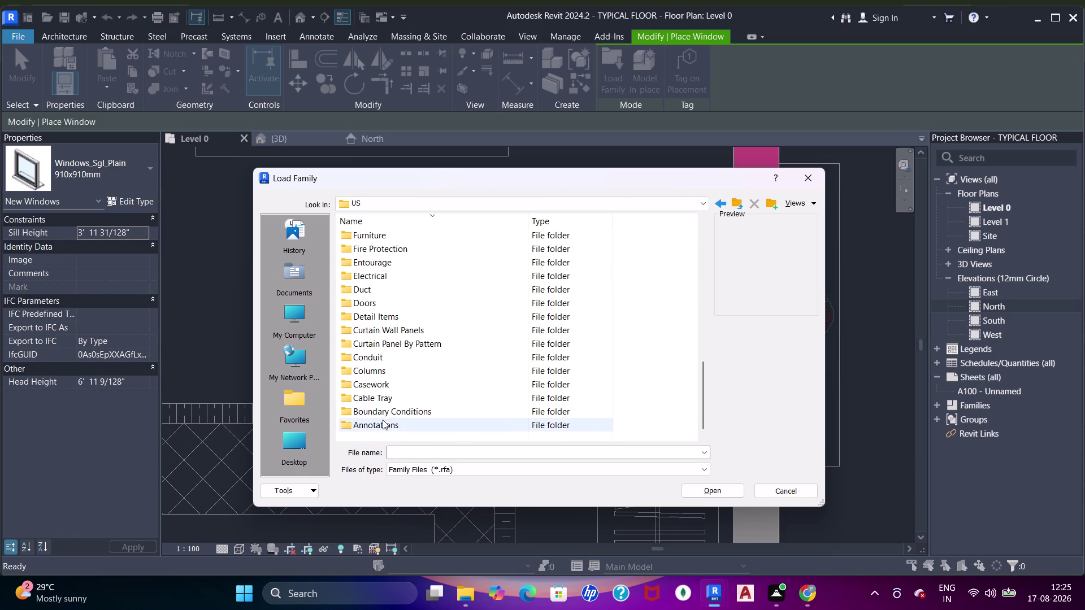
scroll(down, 3)
scroll(up, 3)
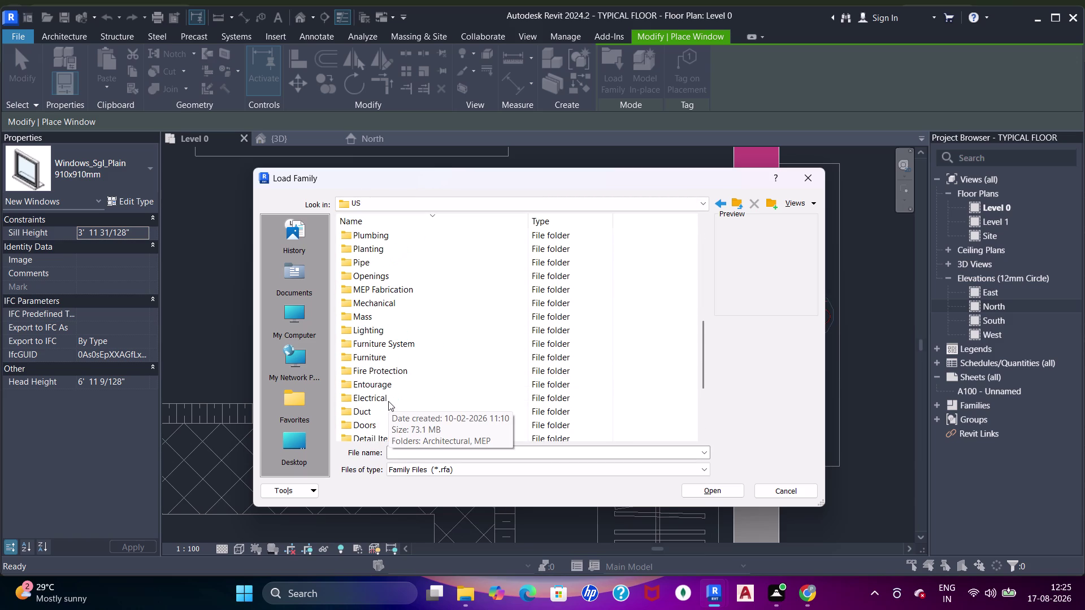
scroll(up, 3)
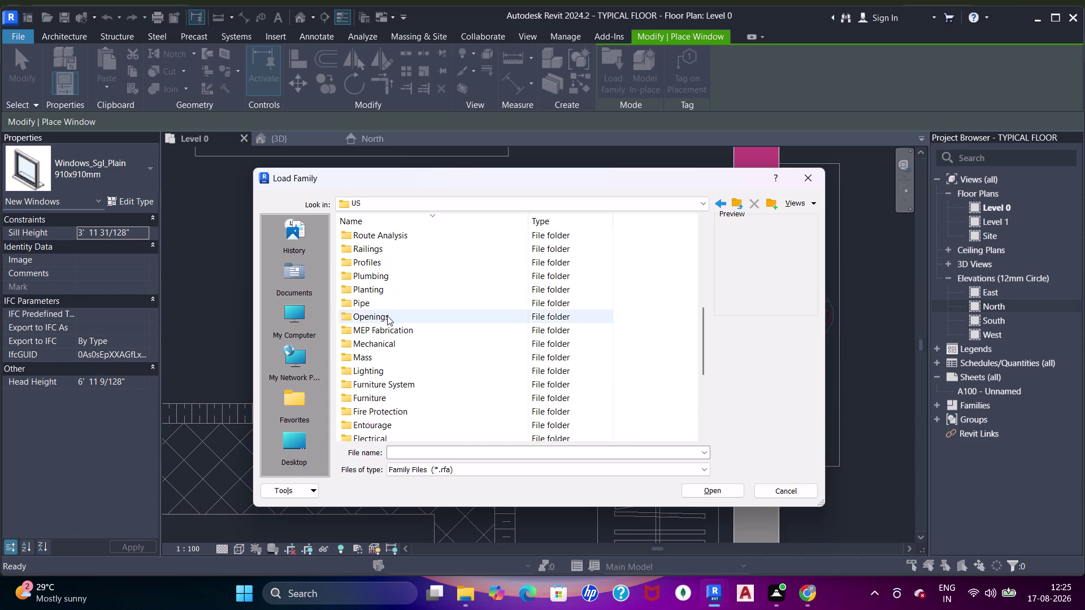
double_click(387, 316)
Preview Passage Opening-Cased and Opening-Window-Square, then cancel without loading anything.
click(406, 239)
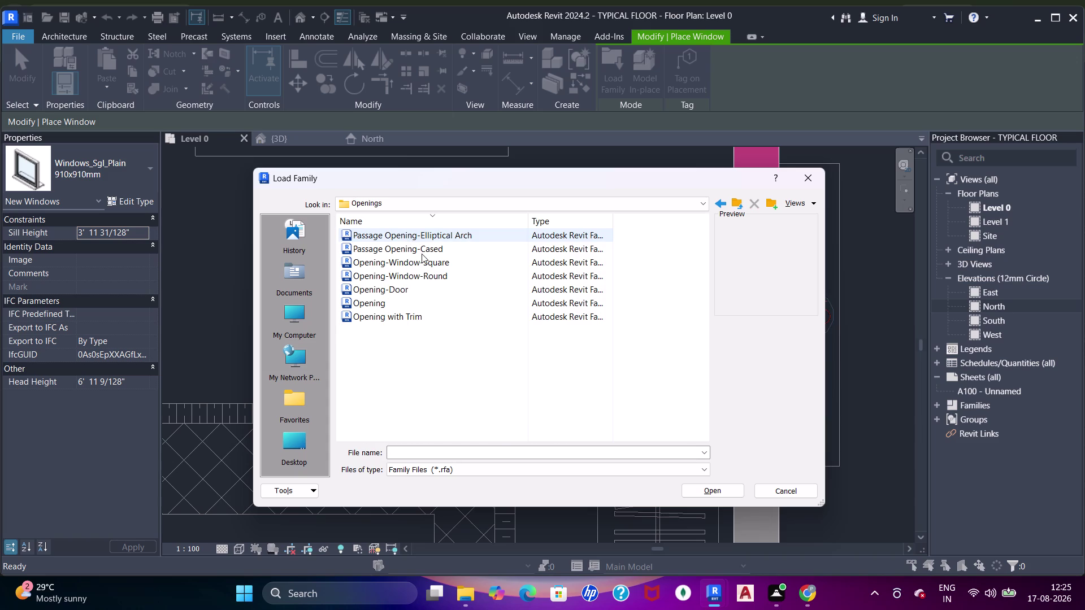
click(425, 253)
click(419, 270)
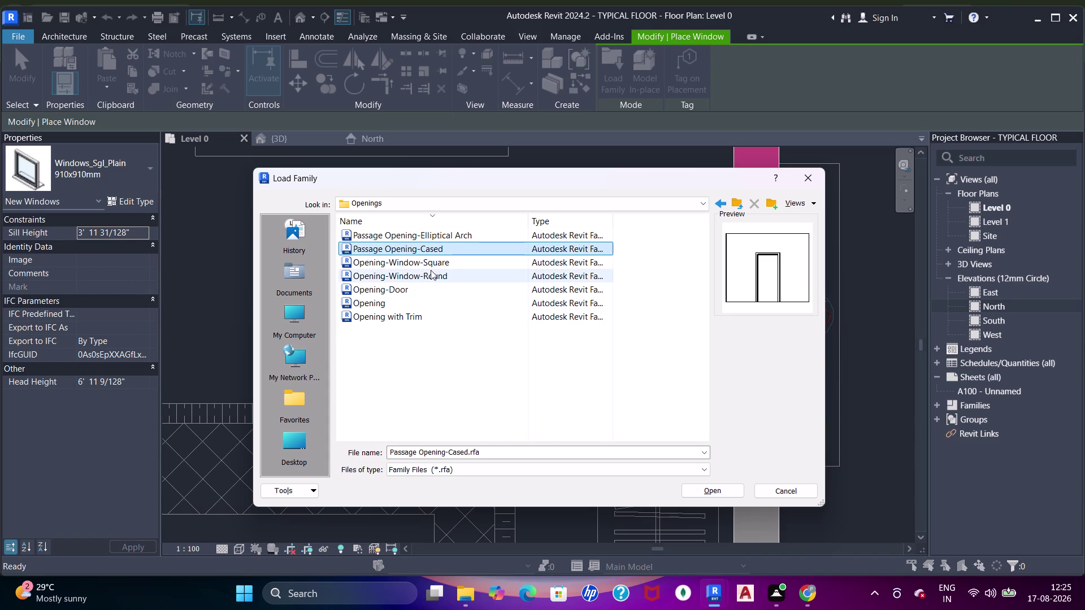
click(435, 266)
click(408, 287)
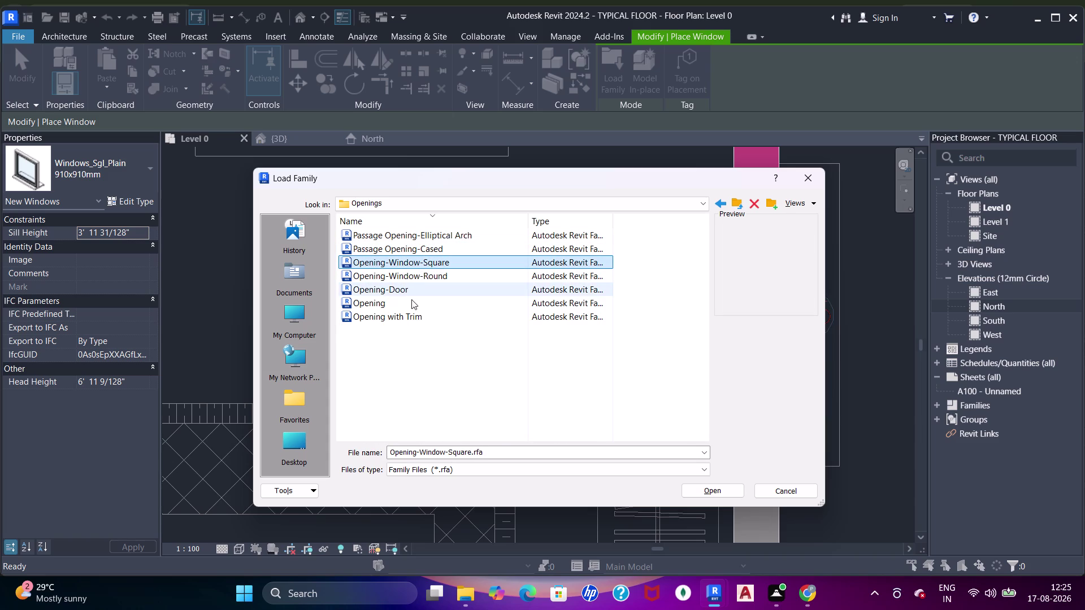
click(402, 303)
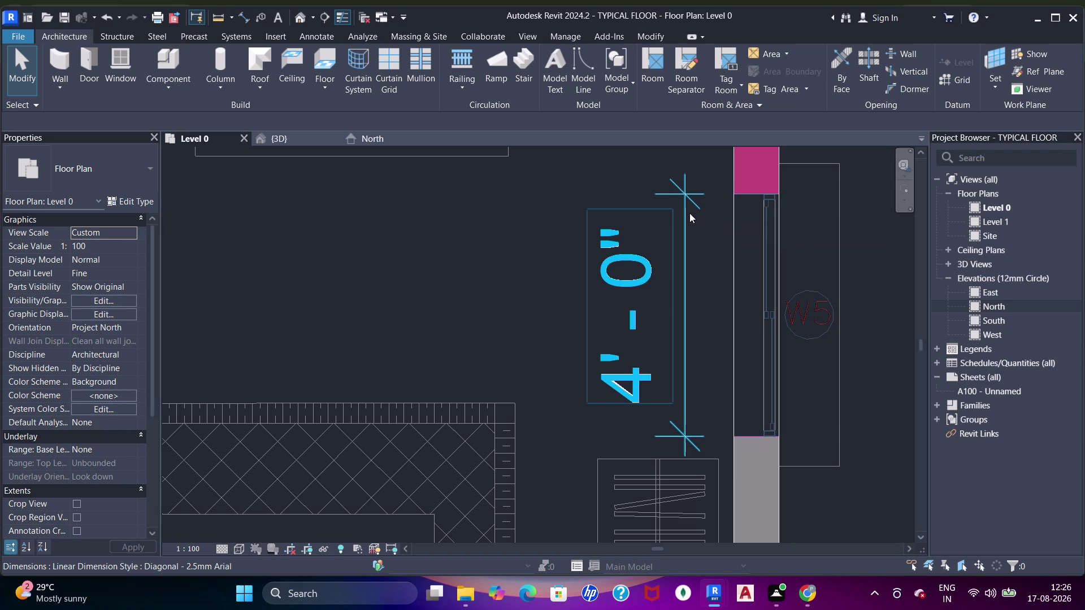
Pan to the opening and clear the current selection and any running command.
scroll(down, 3)
middle_click(393, 254)
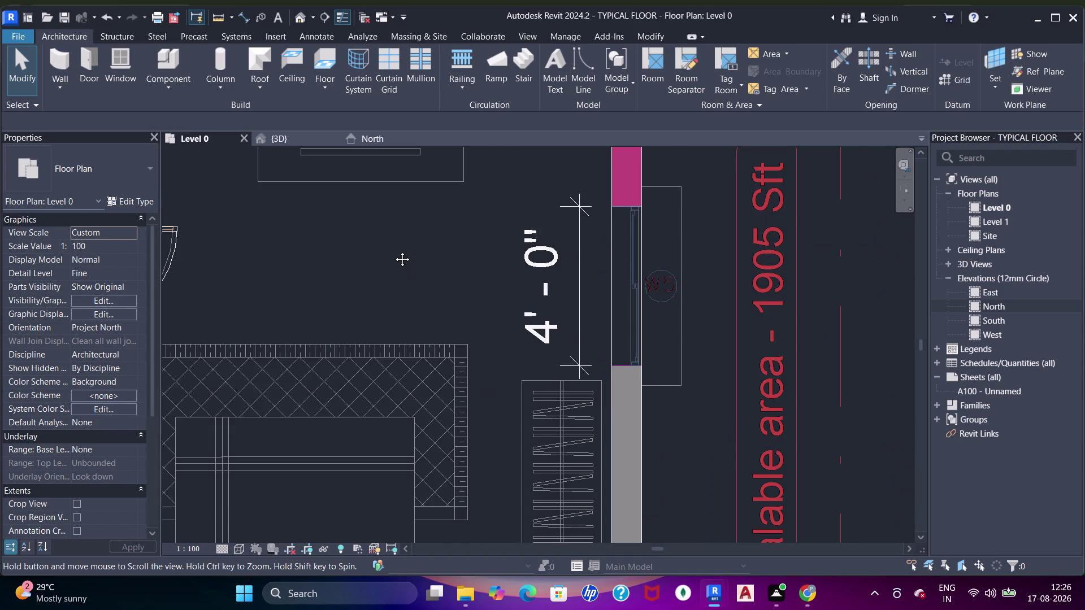
key(Escape)
key(Escape)
key(Escape)
key(w)
key(n)
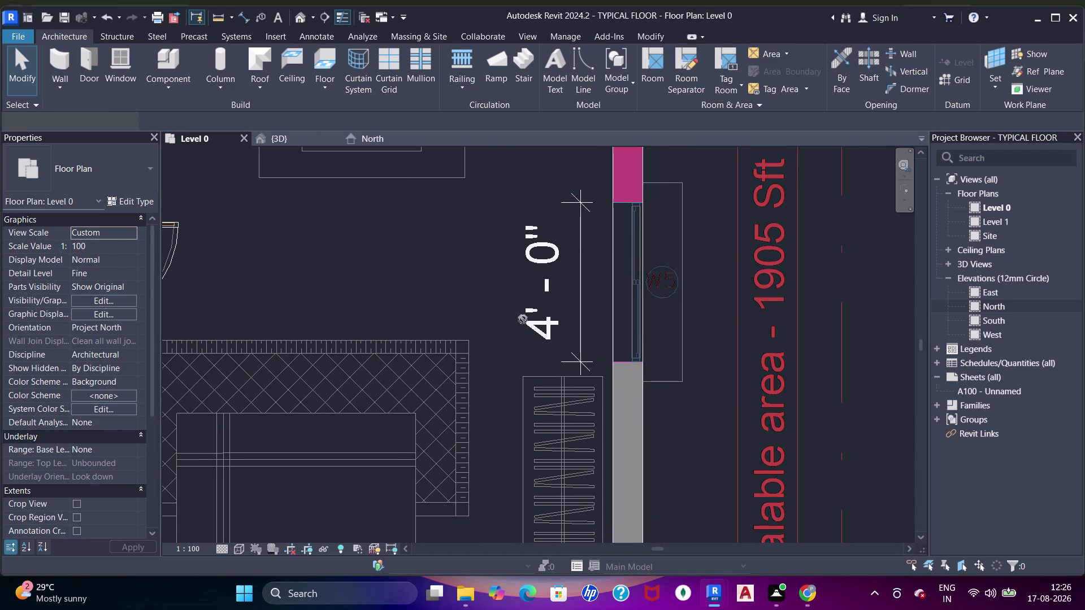
key(Escape)
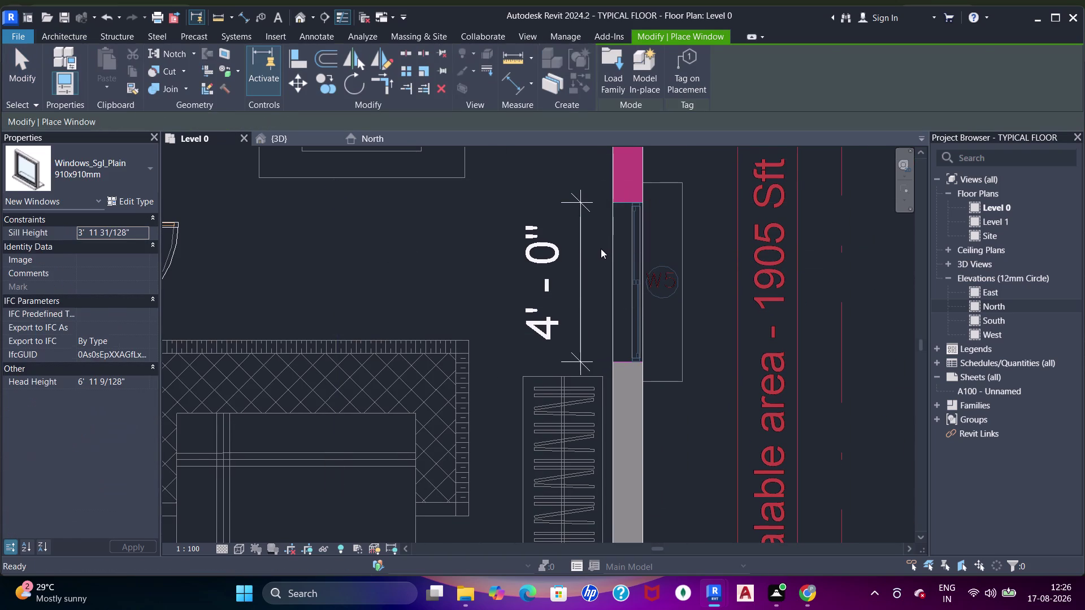
key(Escape)
Restart the Window tool with WN and browse library folders in Load Family.
text(wn)
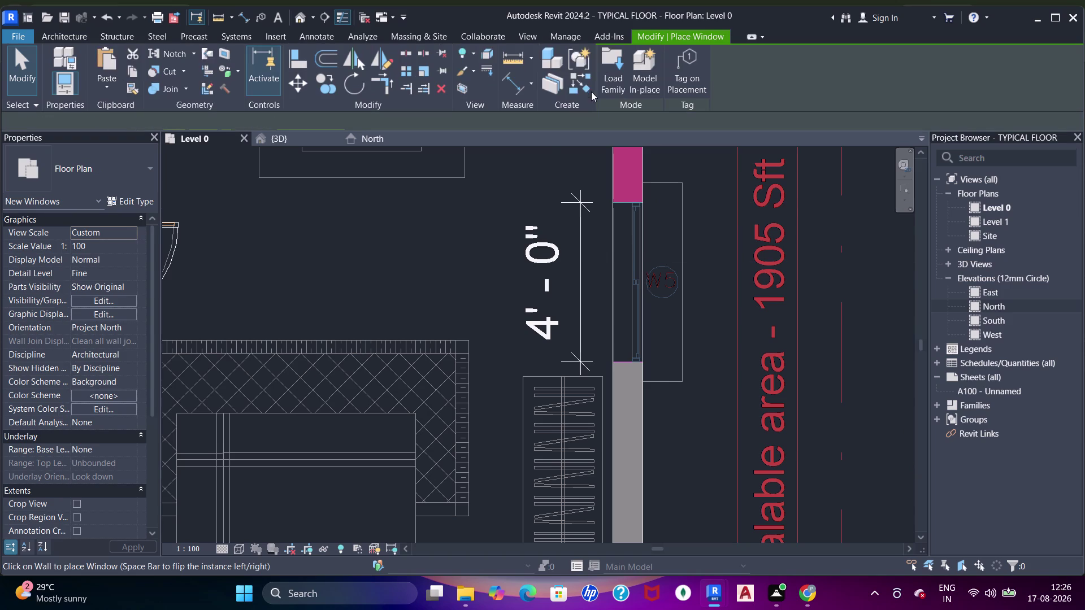
click(601, 74)
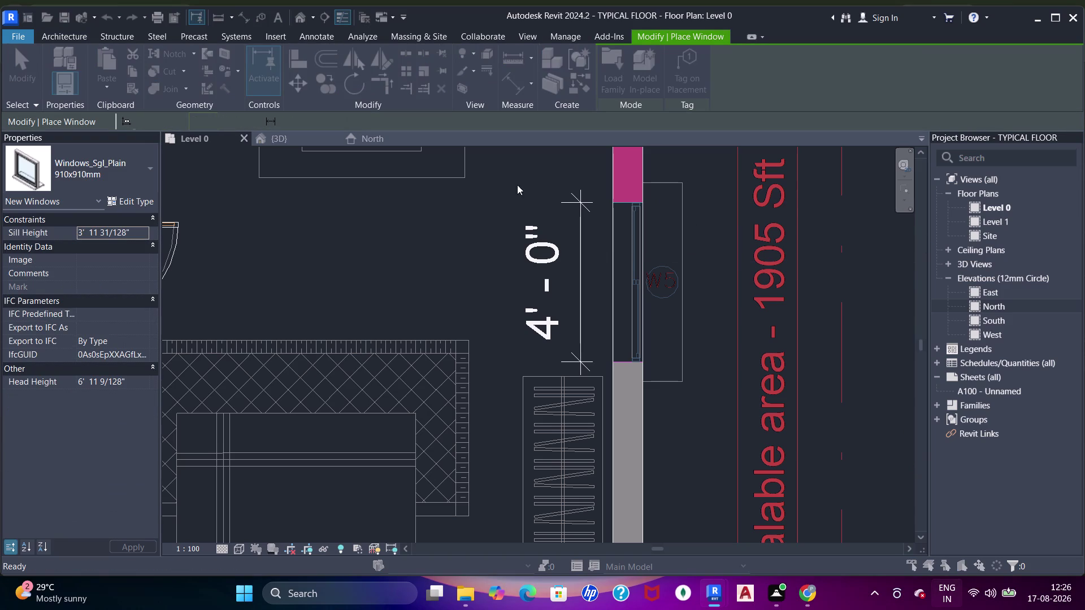
click(535, 205)
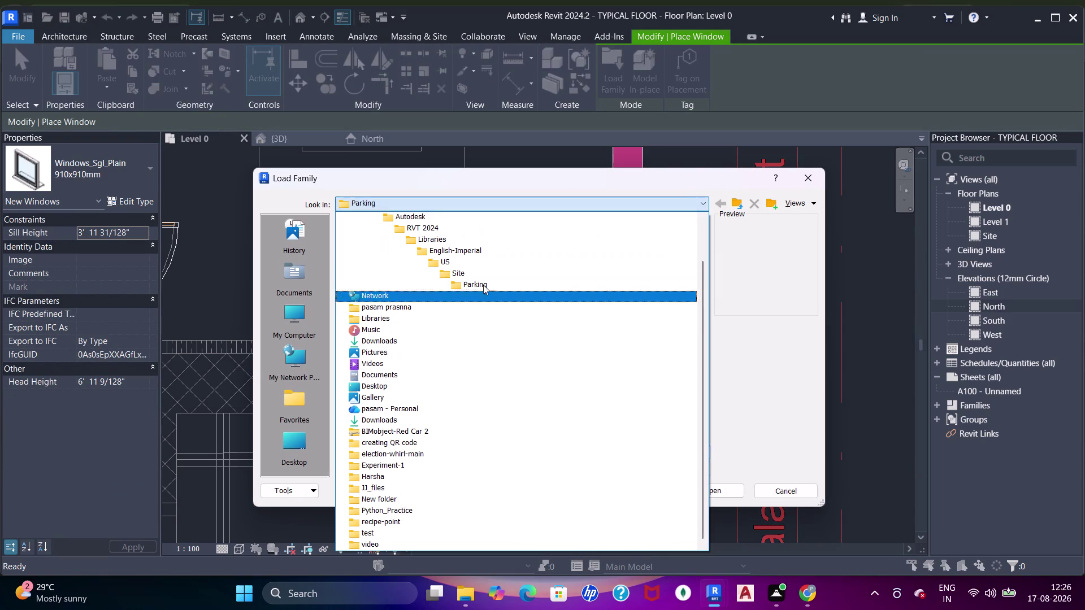
From the US Windows library, load the Instance-Window-Fixed family.
click(465, 264)
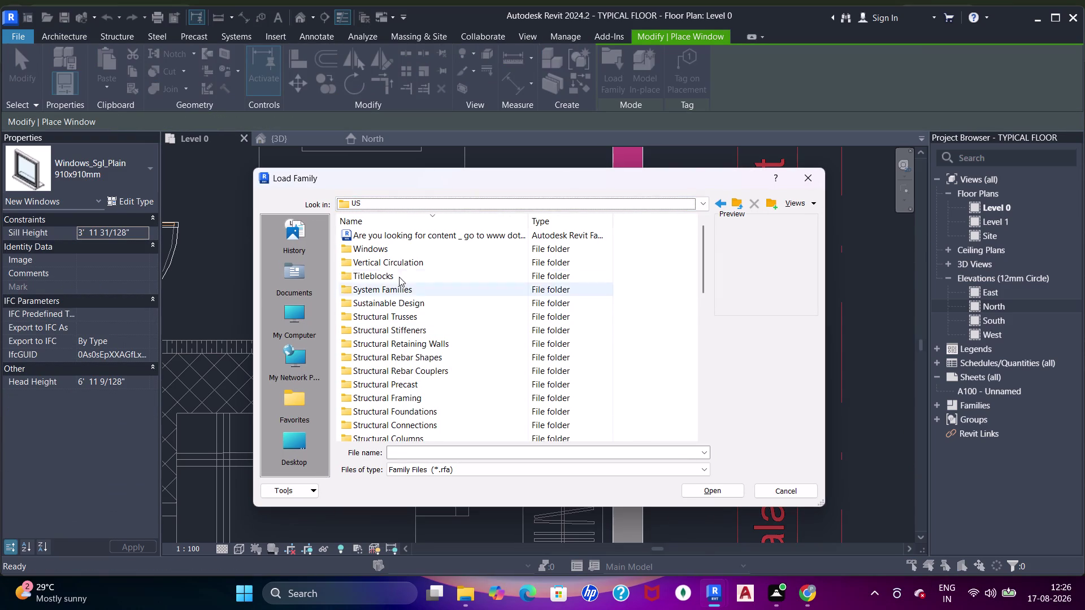
double_click(383, 246)
scroll(down, 3)
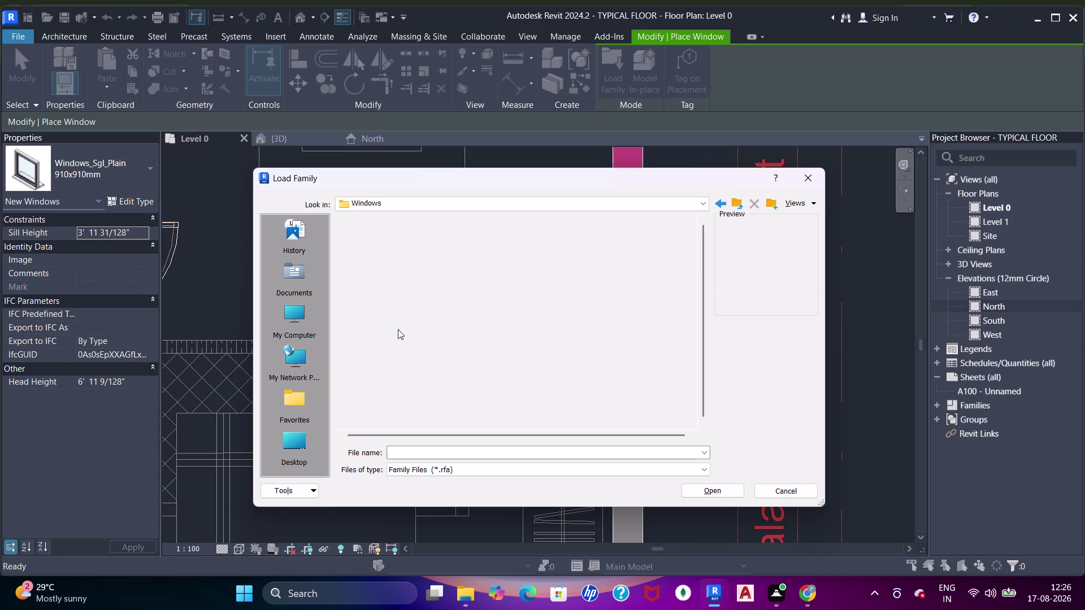
scroll(down, 3)
click(409, 401)
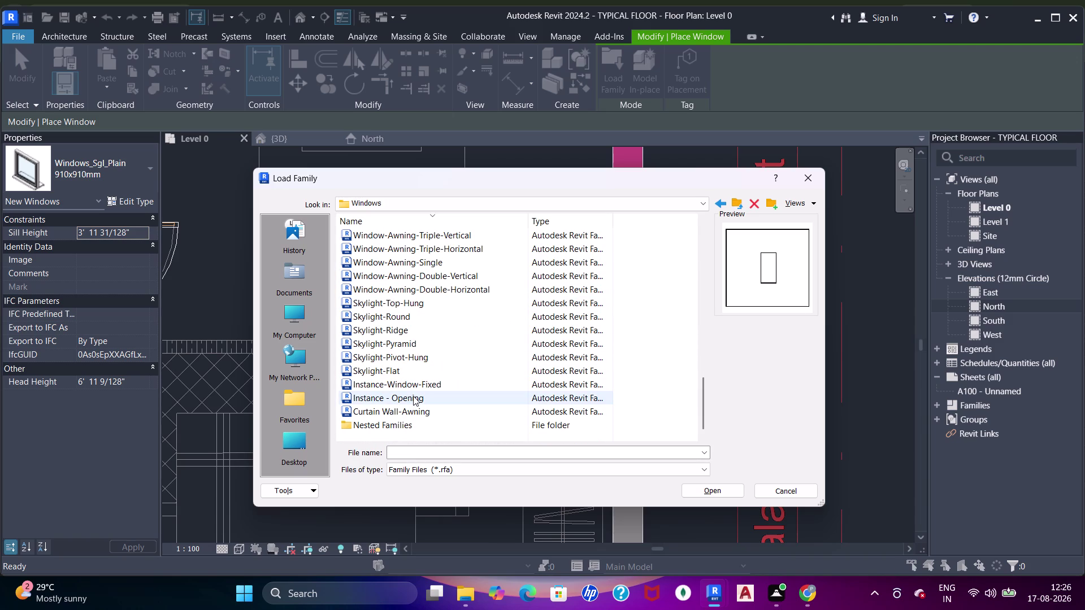
click(404, 411)
click(410, 389)
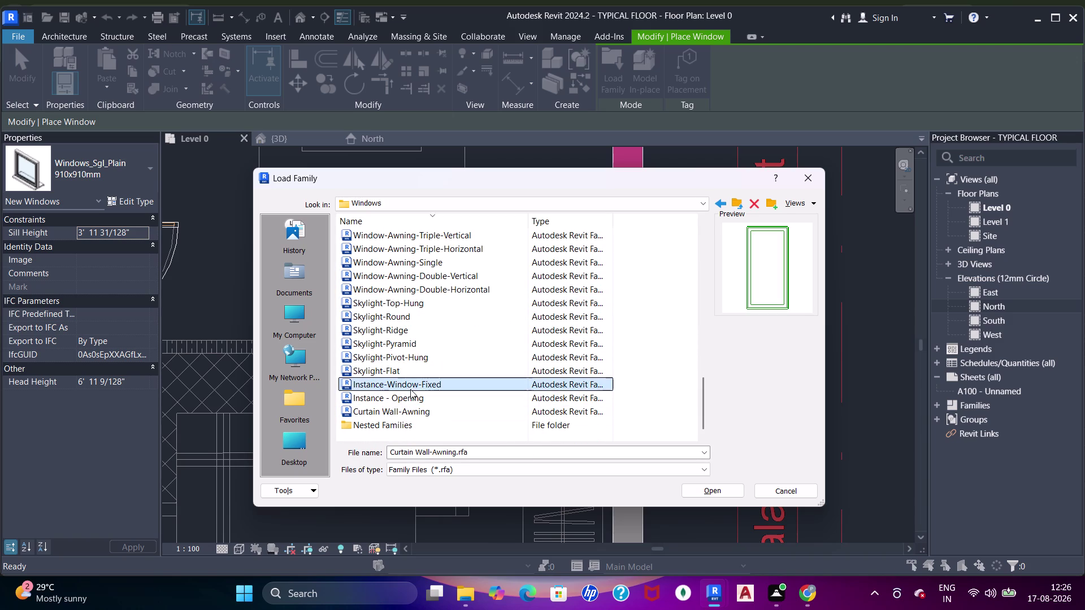
click(405, 403)
click(402, 380)
click(406, 370)
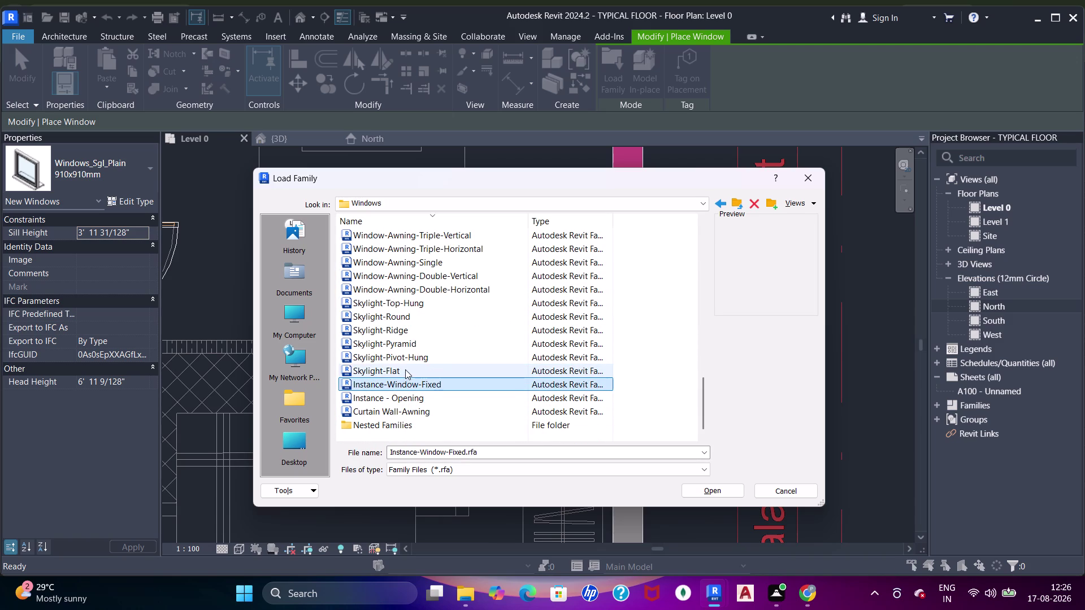
double_click(398, 397)
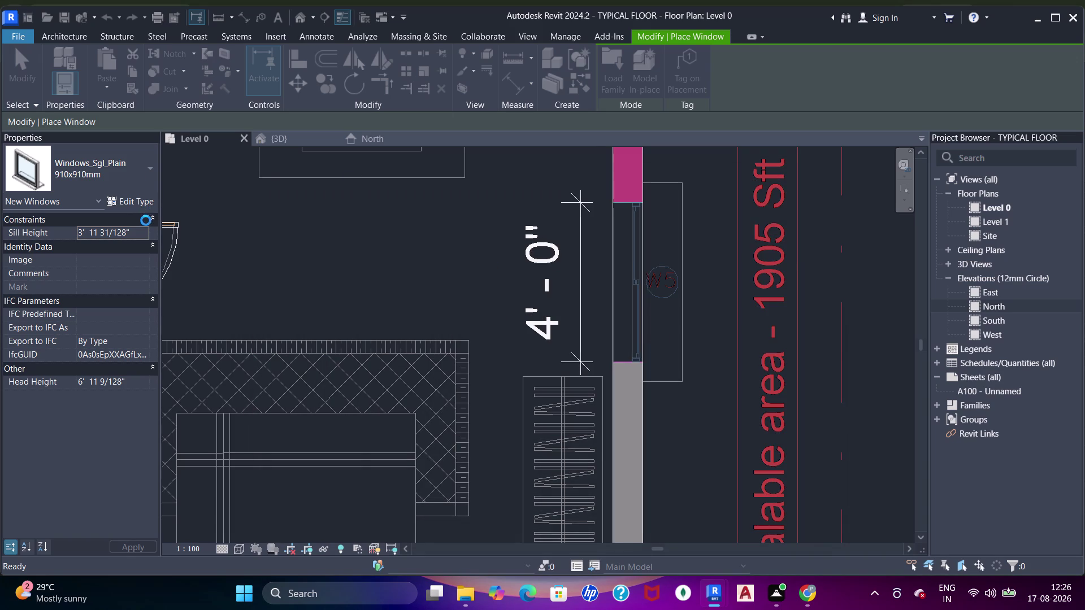
Load the Window-Square Opening 36" x 48" family as the active window type.
click(585, 339)
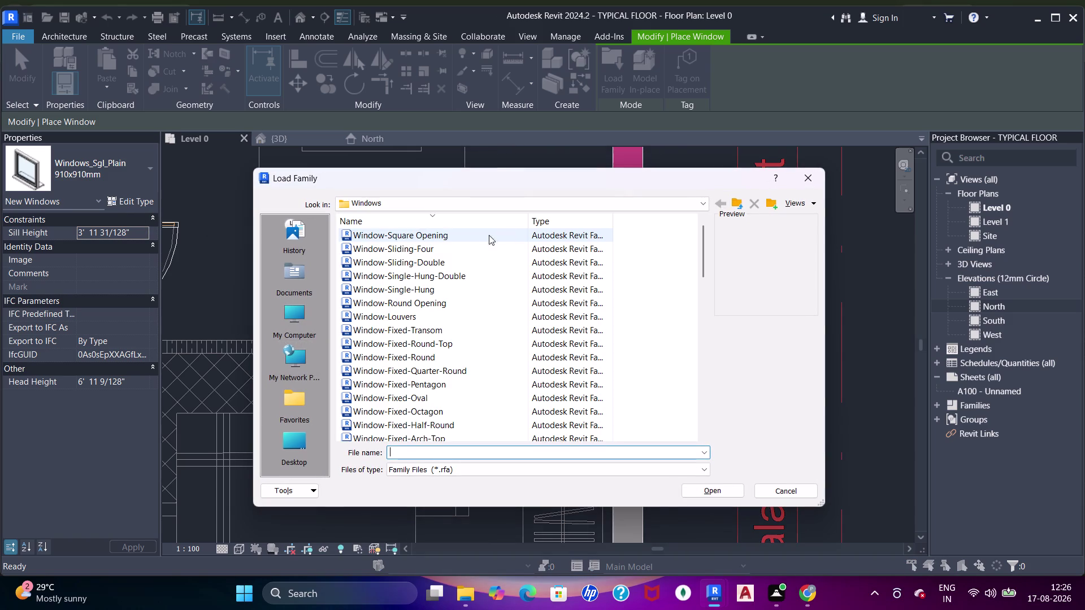
click(424, 243)
click(426, 238)
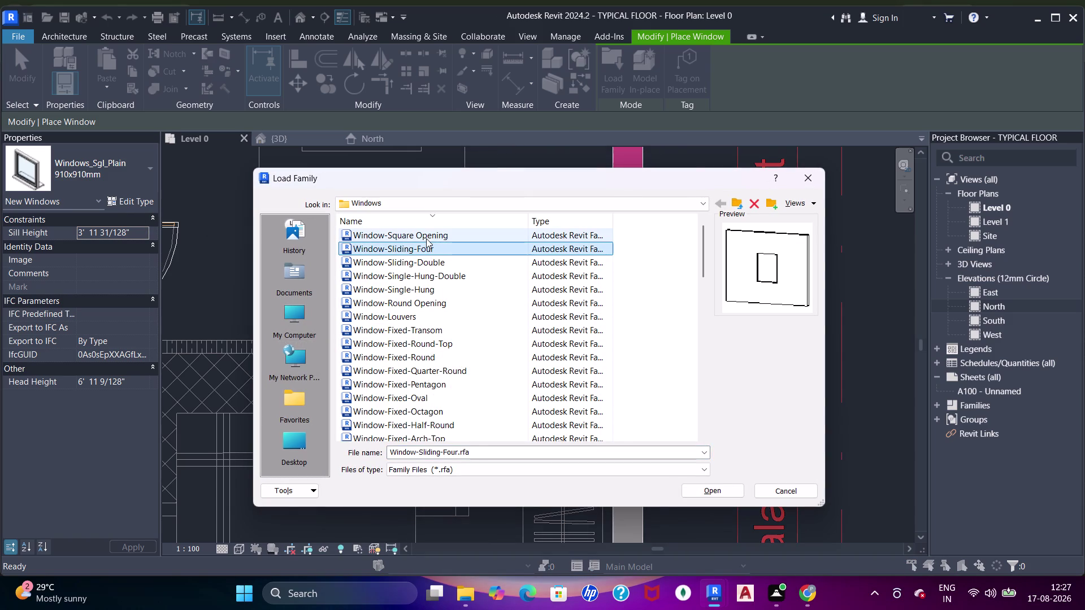
double_click(426, 238)
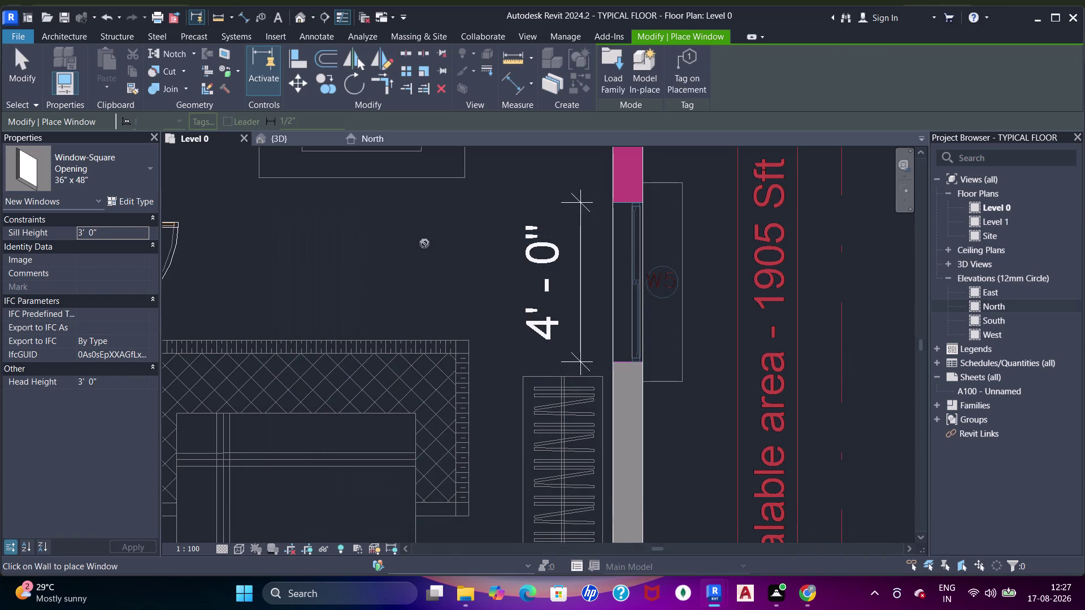
drag(128, 199, 139, 198)
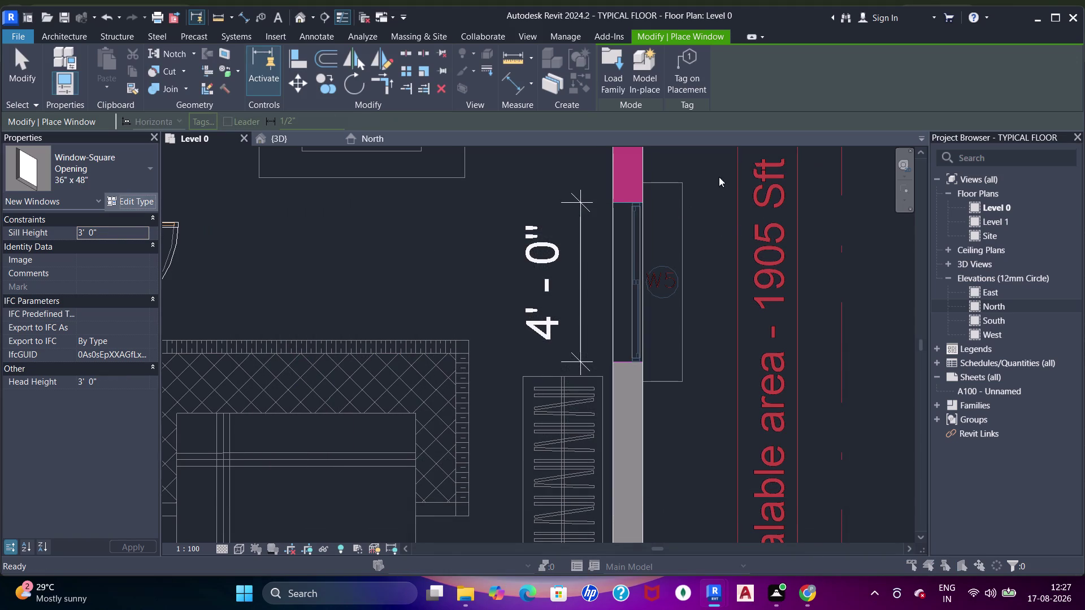
Name the duplicated Window-Square Opening type 4'.
click(844, 129)
text(4)
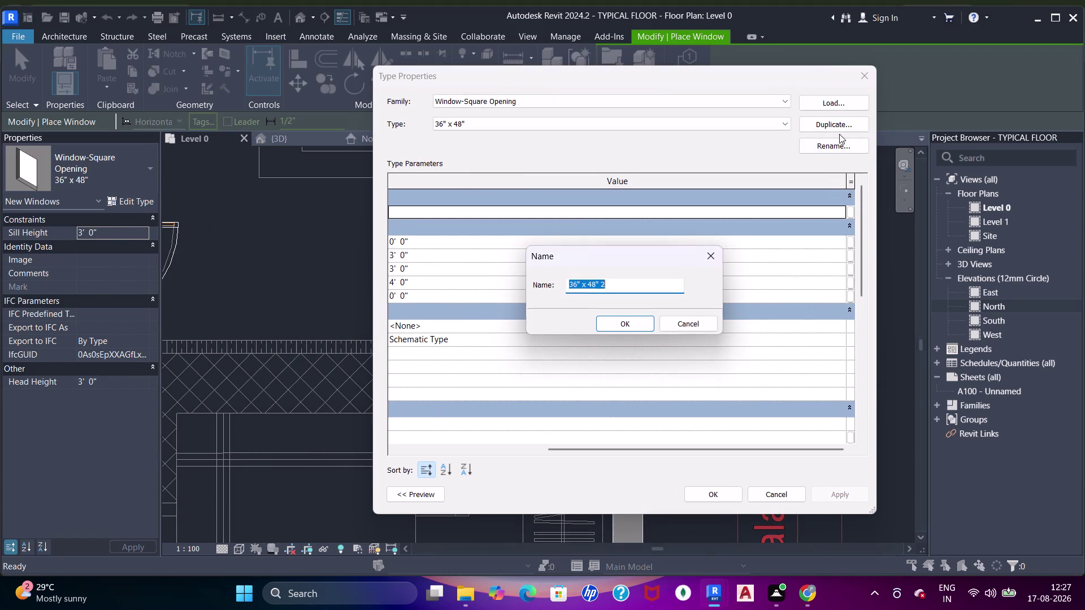
text(')
key(Return)
drag(624, 320, 618, 317)
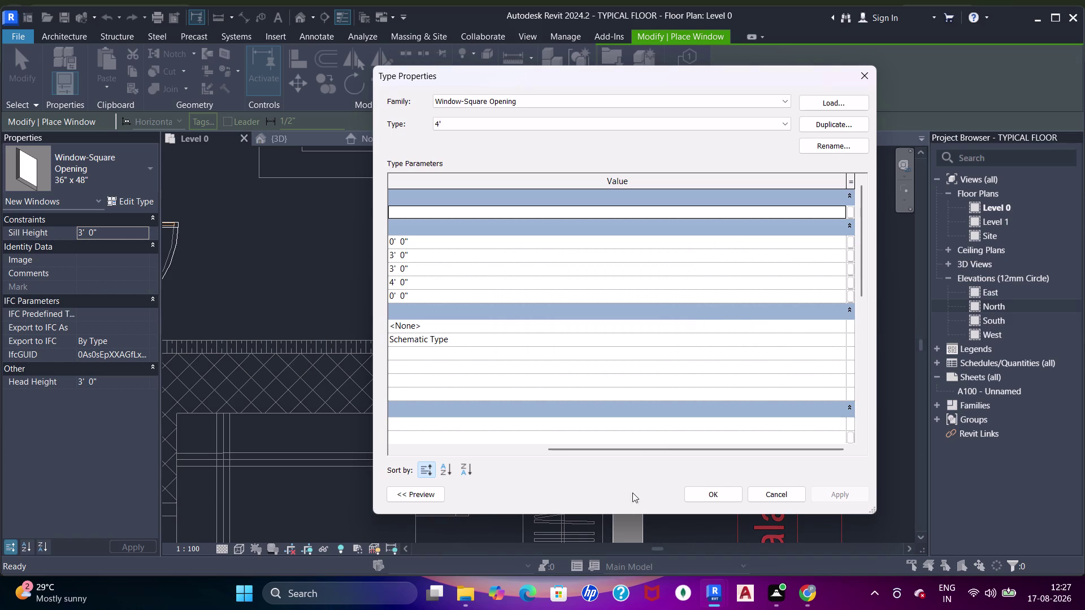
drag(650, 447, 422, 421)
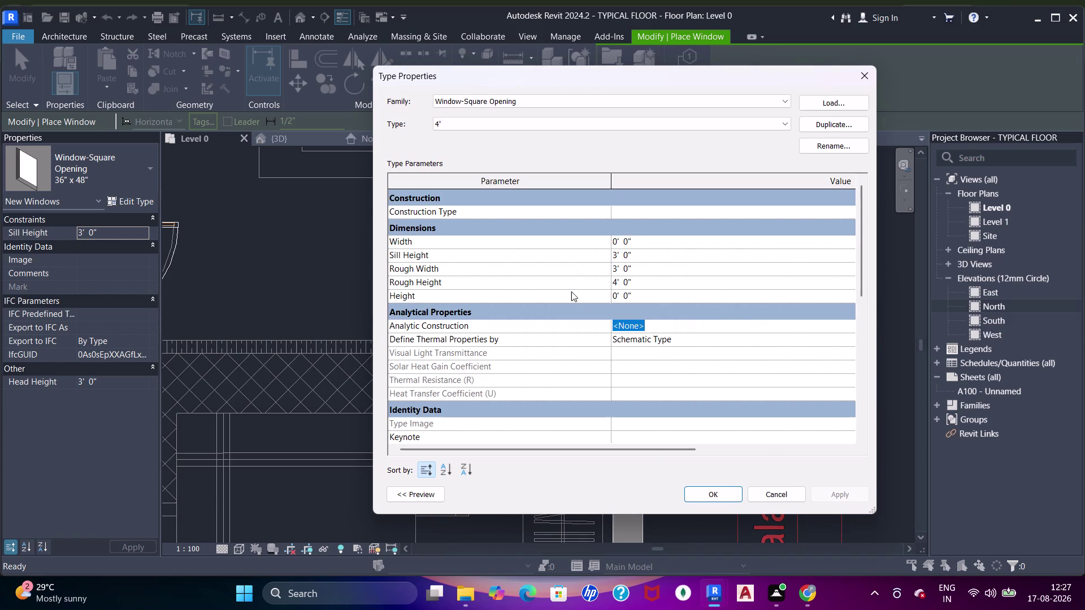
Give the 4' type a 3' sill height and 4' rough width, and apply.
click(653, 257)
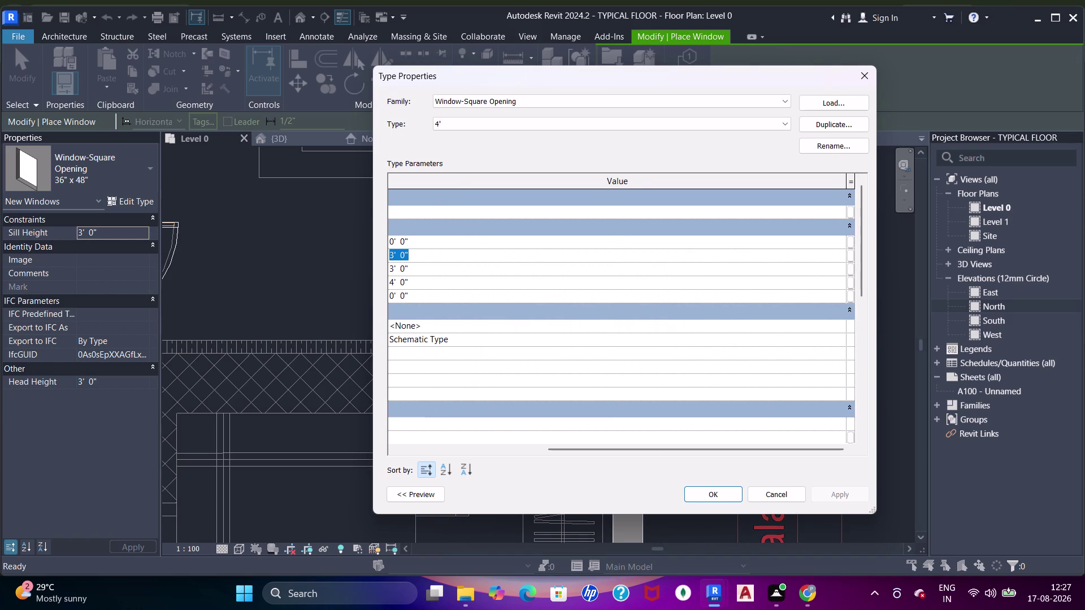
text(4')
key(Return)
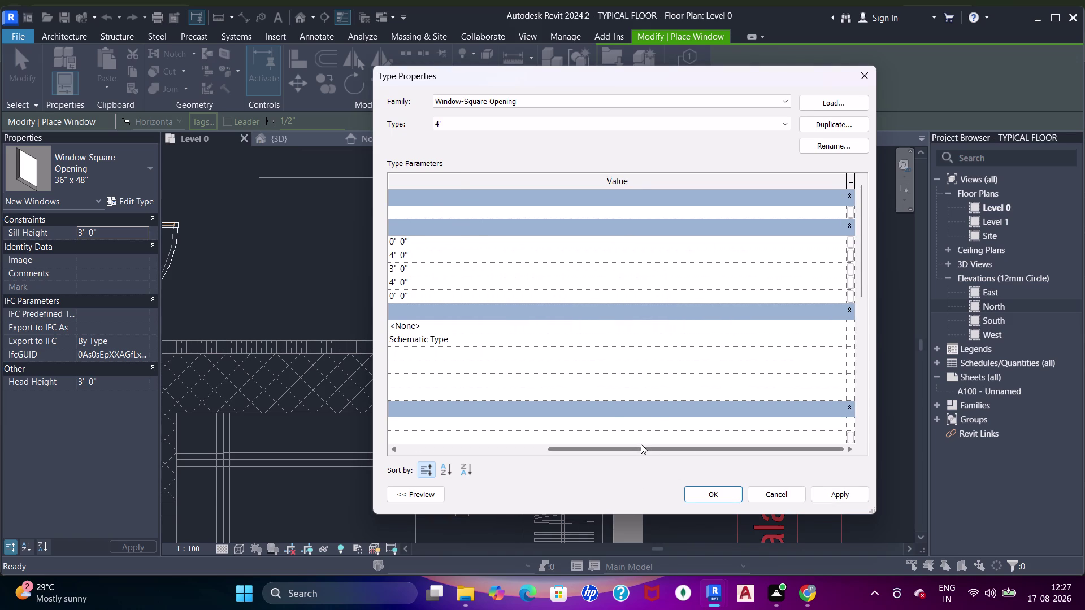
drag(640, 445, 377, 461)
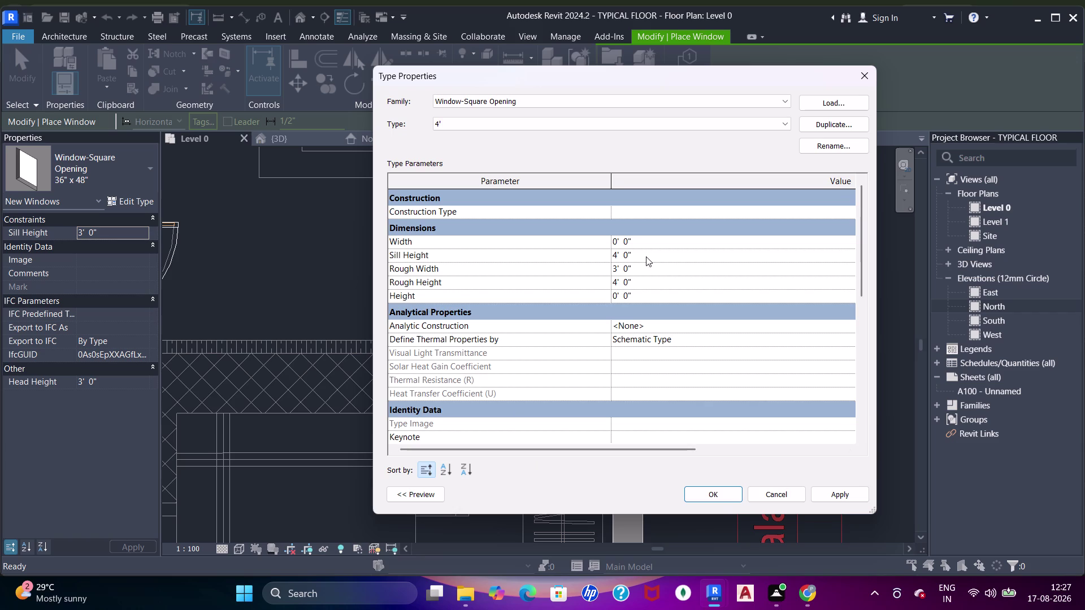
click(644, 256)
text(3)
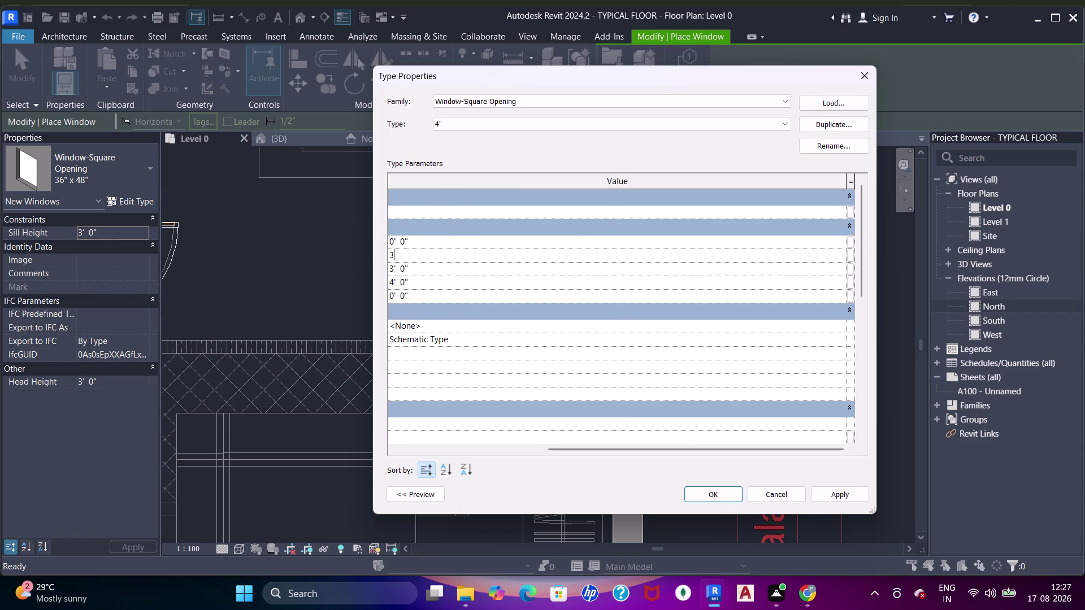
text(')
key(Return)
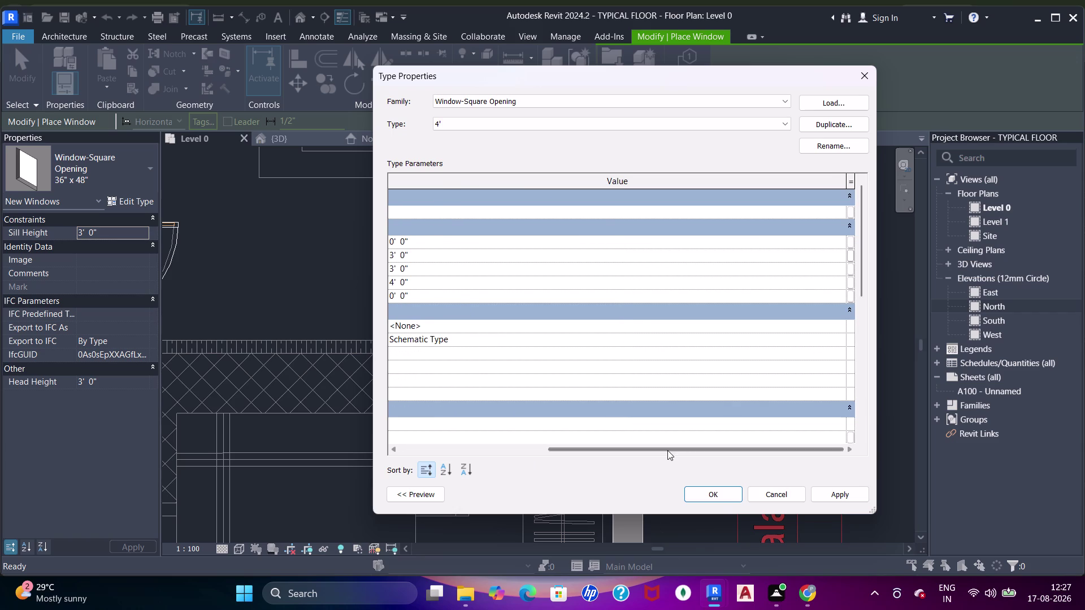
drag(667, 450, 468, 428)
click(671, 272)
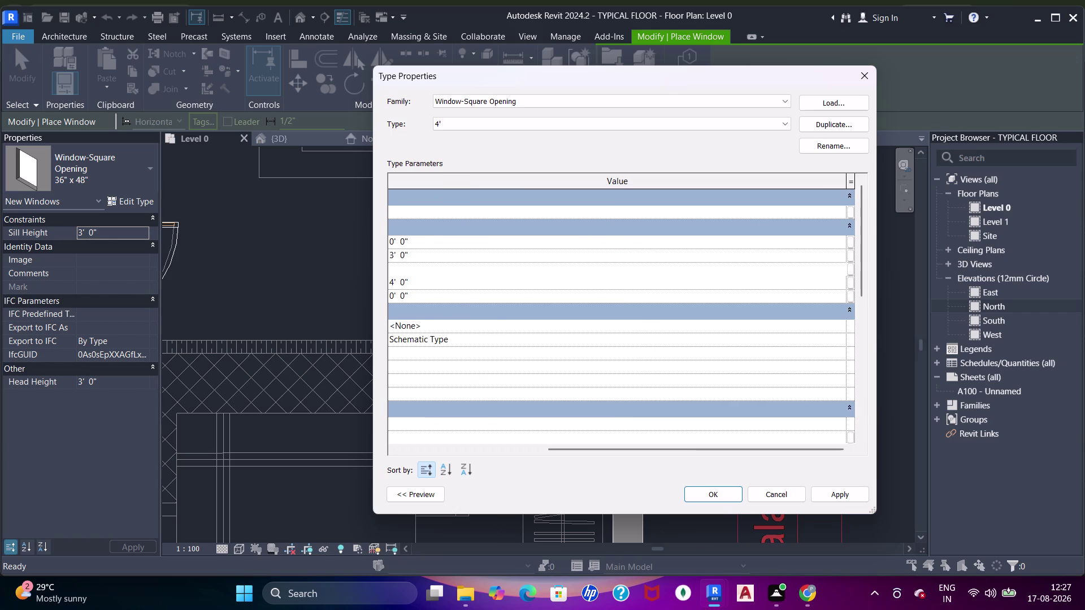
text(4')
key(Return)
click(825, 493)
click(697, 499)
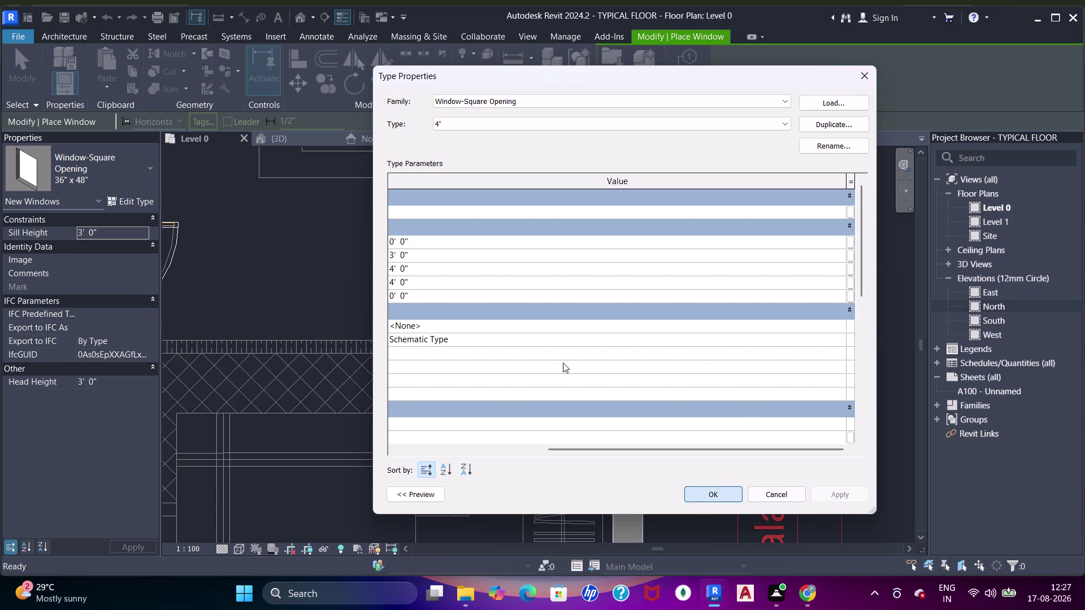
scroll(up, 3)
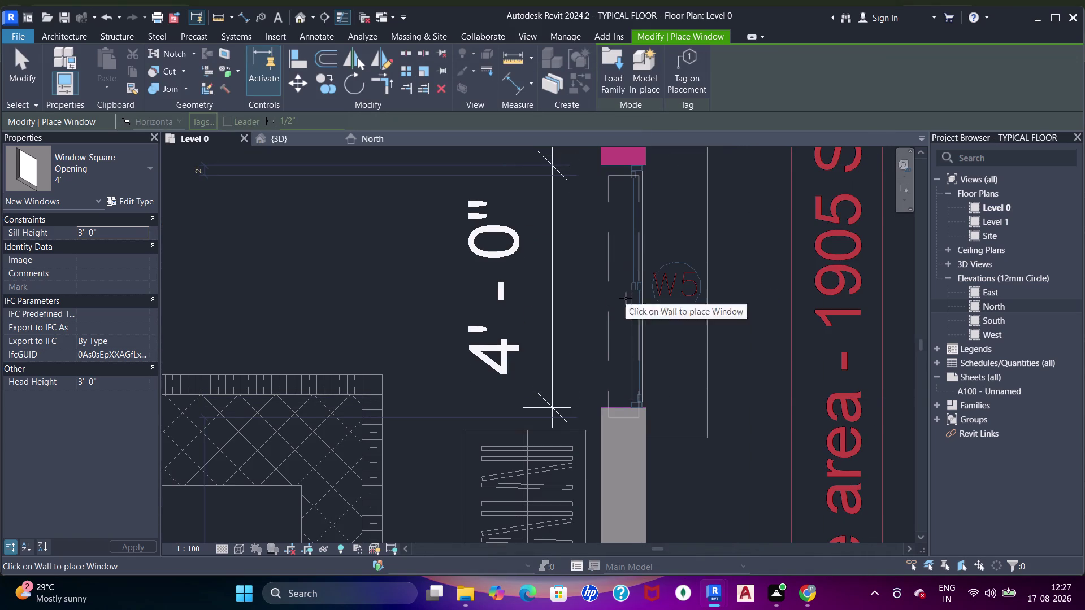
Place the 4' window in the wall at the W5 opening.
click(625, 298)
scroll(up, 3)
middle_drag(621, 244, 623, 347)
Align the window edge to the column face, then view the model in 3D.
key(a)
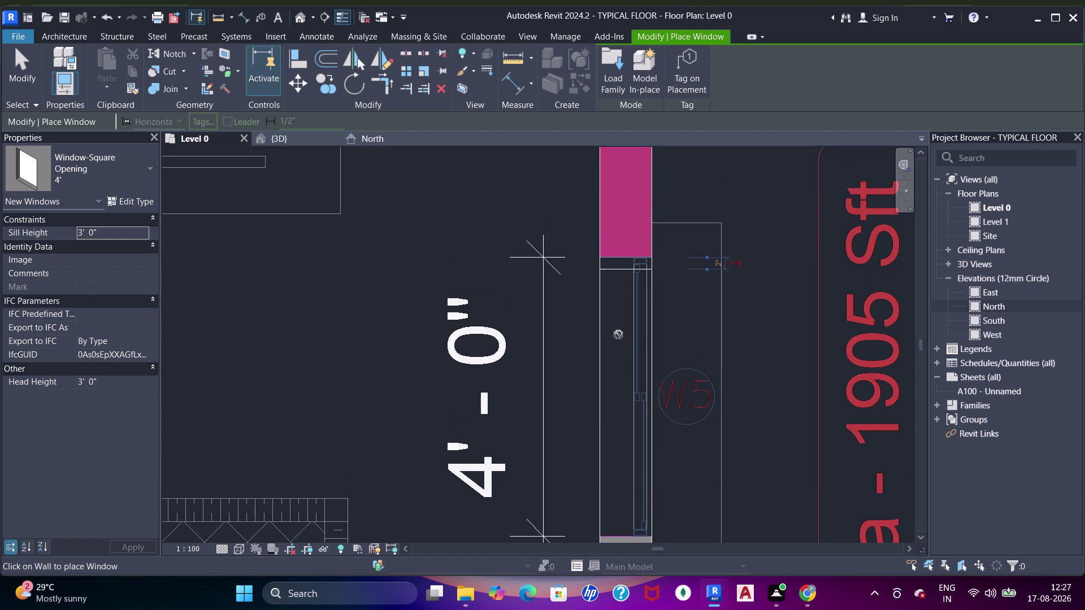
scroll(up, 3)
key(a)
key(a)
click(609, 248)
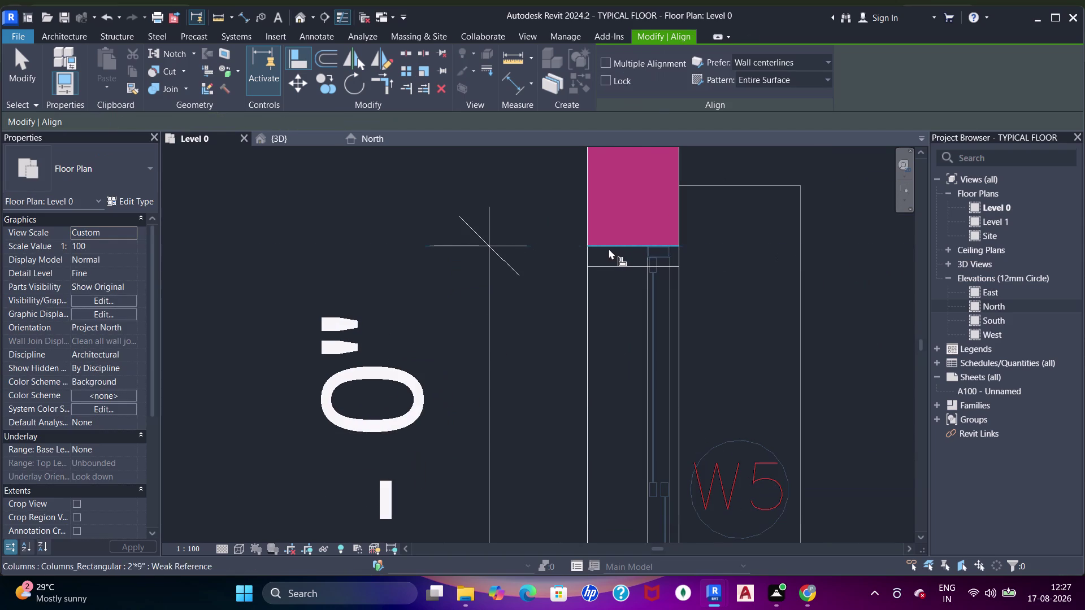
click(609, 263)
scroll(down, 3)
click(279, 139)
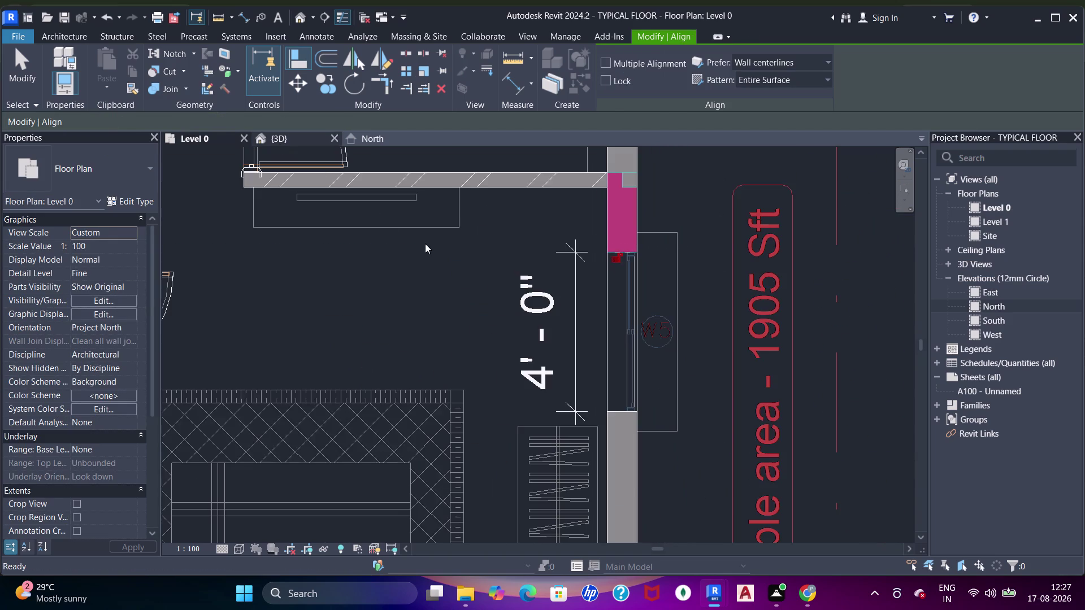
middle_drag(637, 416, 547, 401)
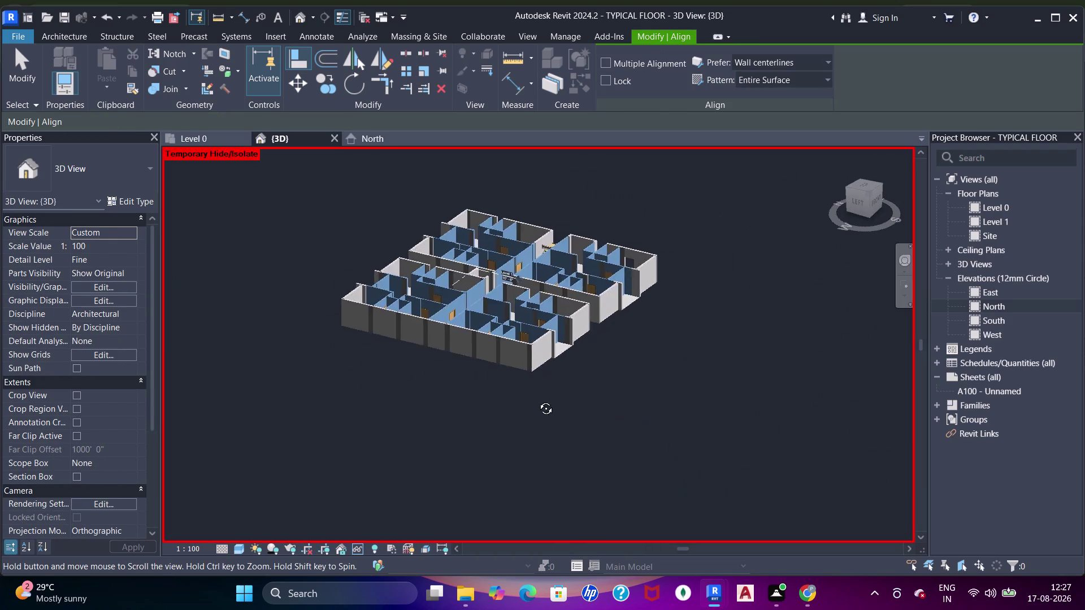
Orbit and zoom the 3D model to inspect the new window opening.
middle_drag(547, 401, 482, 388)
middle_drag(648, 396, 493, 389)
middle_drag(595, 394, 480, 397)
middle_drag(316, 367, 660, 379)
middle_drag(731, 382, 617, 398)
scroll(up, 3)
middle_drag(689, 441, 695, 435)
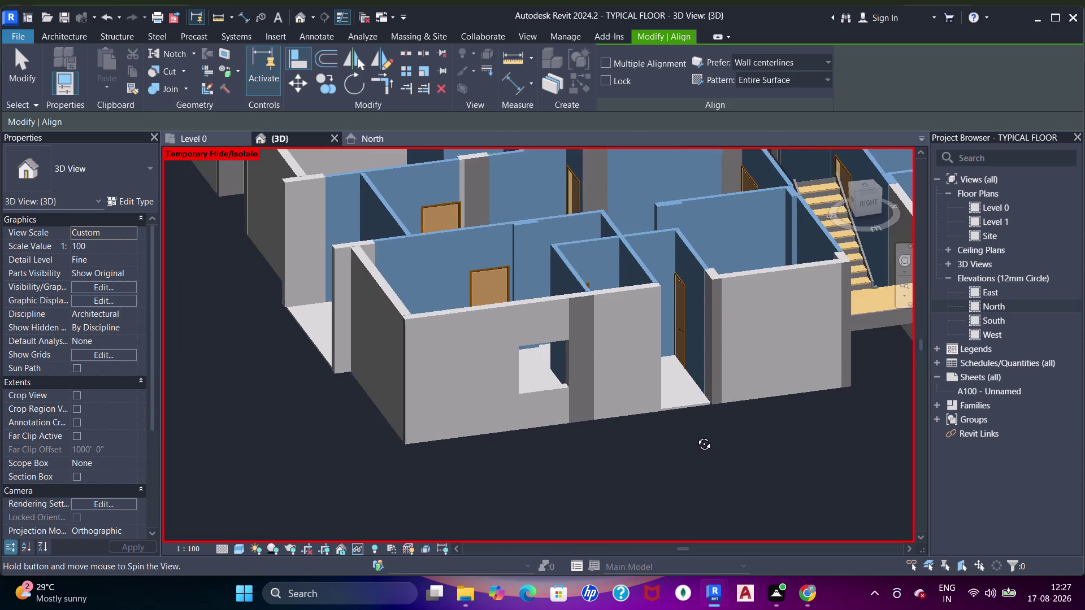
middle_drag(696, 436, 701, 429)
scroll(up, 3)
Exit the align command and return to the Level 0 floor plan.
key(Escape)
key(Escape)
middle_drag(658, 286, 630, 310)
scroll(down, 3)
click(196, 138)
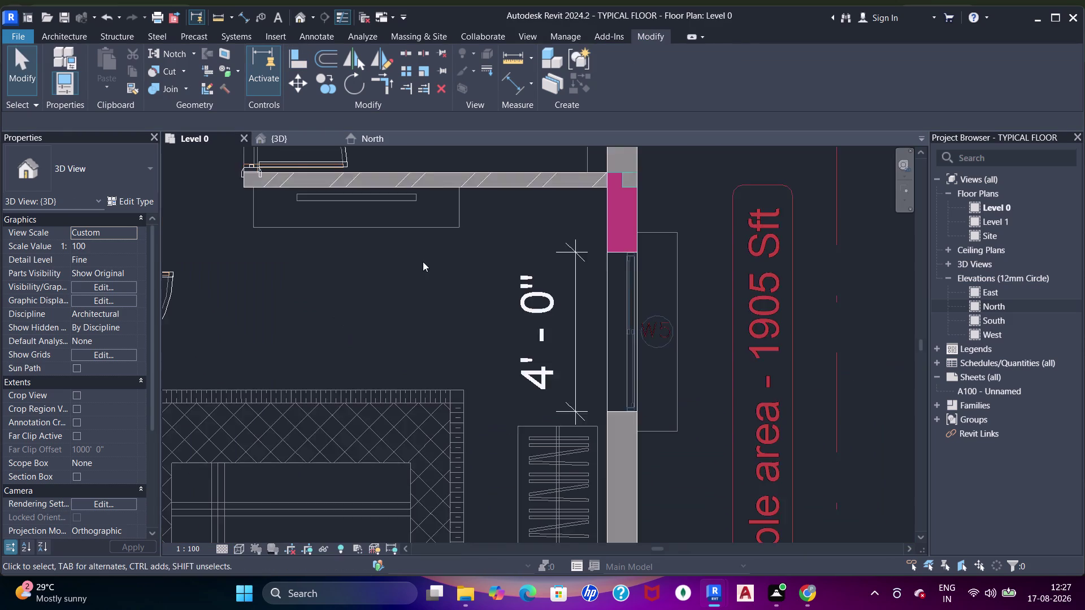
Delete the stray 4' - 0" dimension and pan along the wall toward the next opening.
scroll(down, 3)
middle_drag(534, 291, 544, 382)
scroll(up, 3)
click(494, 380)
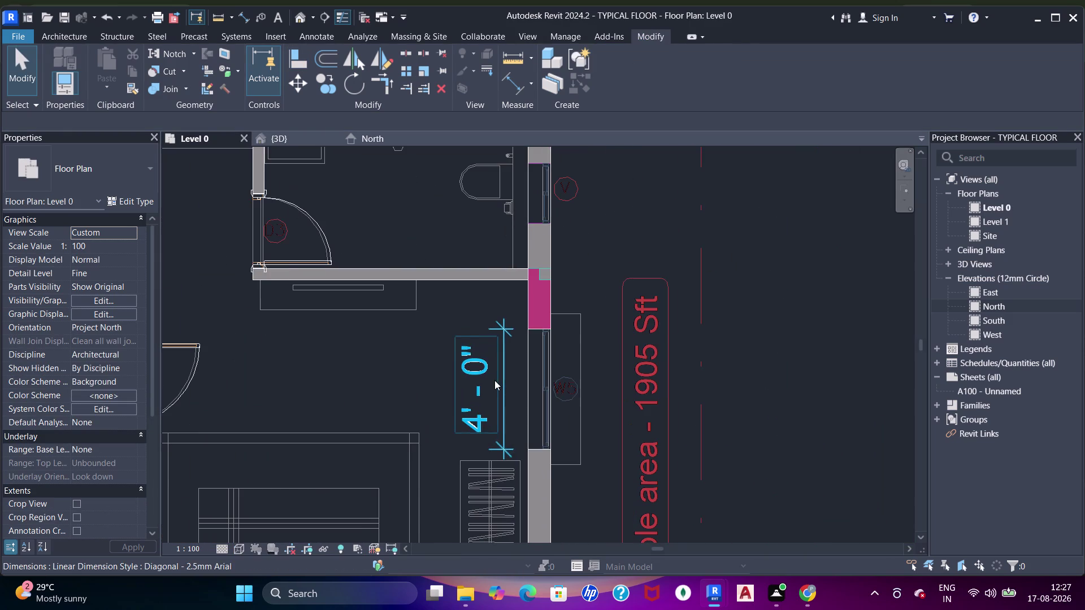
key(Delete)
scroll(down, 3)
middle_drag(557, 331, 551, 416)
scroll(up, 3)
middle_drag(540, 180, 549, 236)
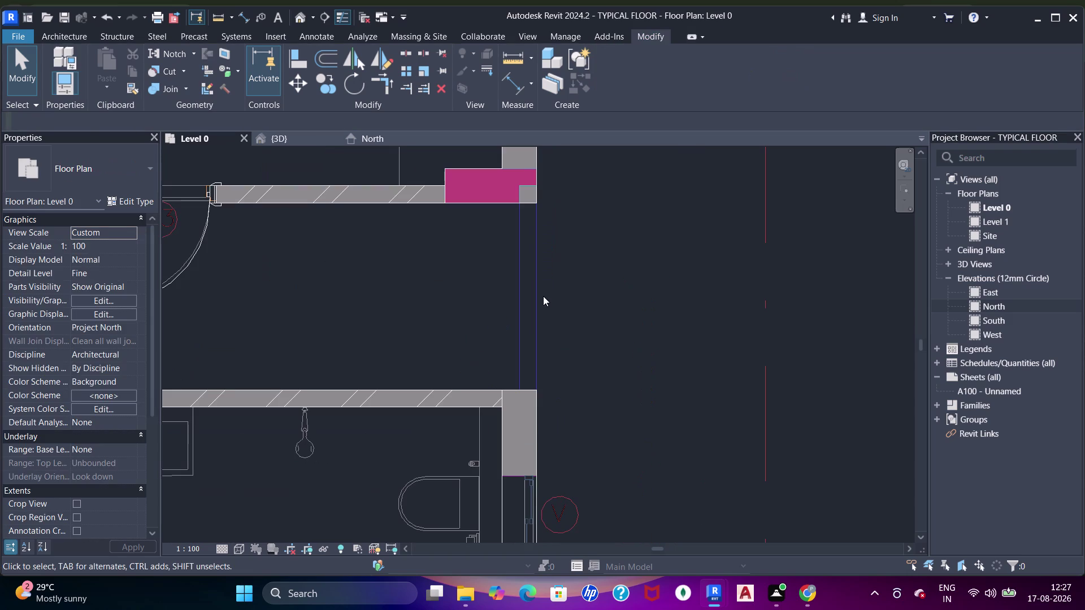
middle_drag(544, 182, 553, 270)
scroll(down, 3)
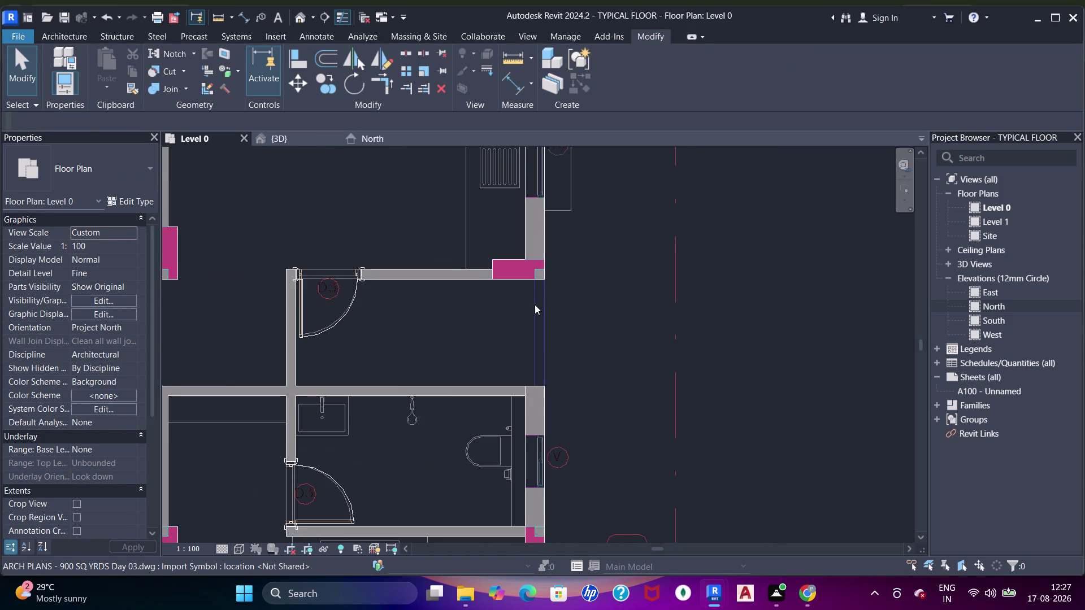
middle_drag(556, 211, 563, 241)
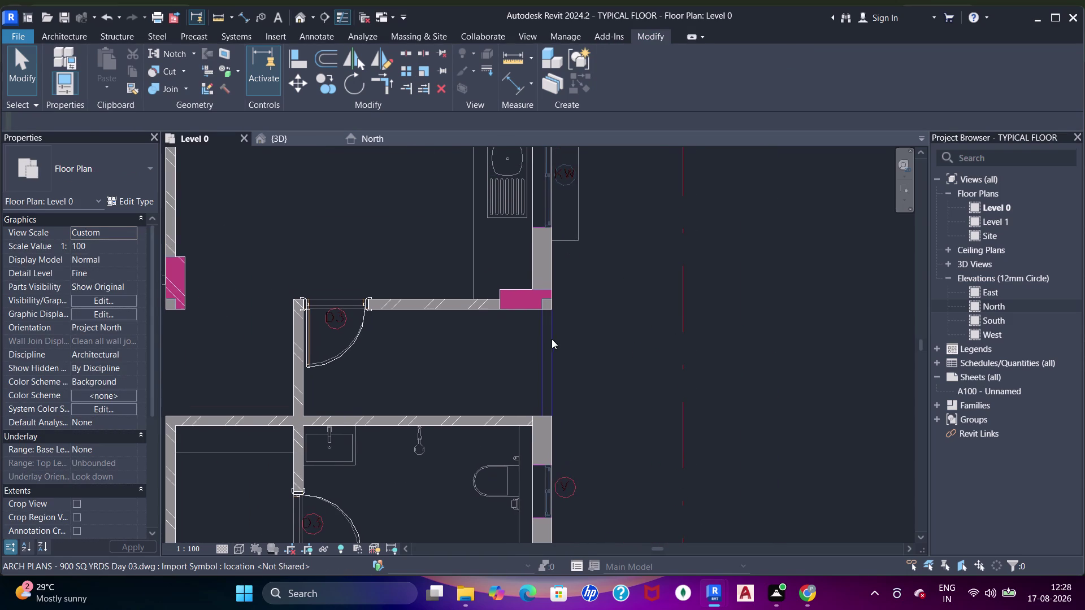
scroll(down, 3)
middle_drag(552, 331, 551, 221)
scroll(up, 3)
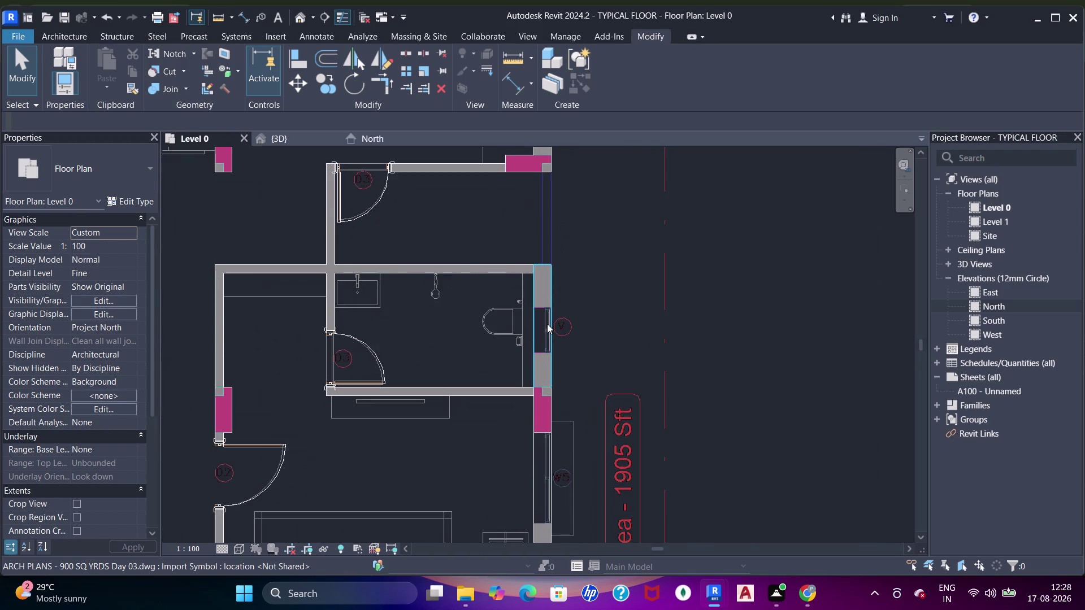
Place a 4' Window-Square Opening window at the KW kitchen opening.
text(wn)
scroll(down, 3)
middle_drag(571, 245, 574, 355)
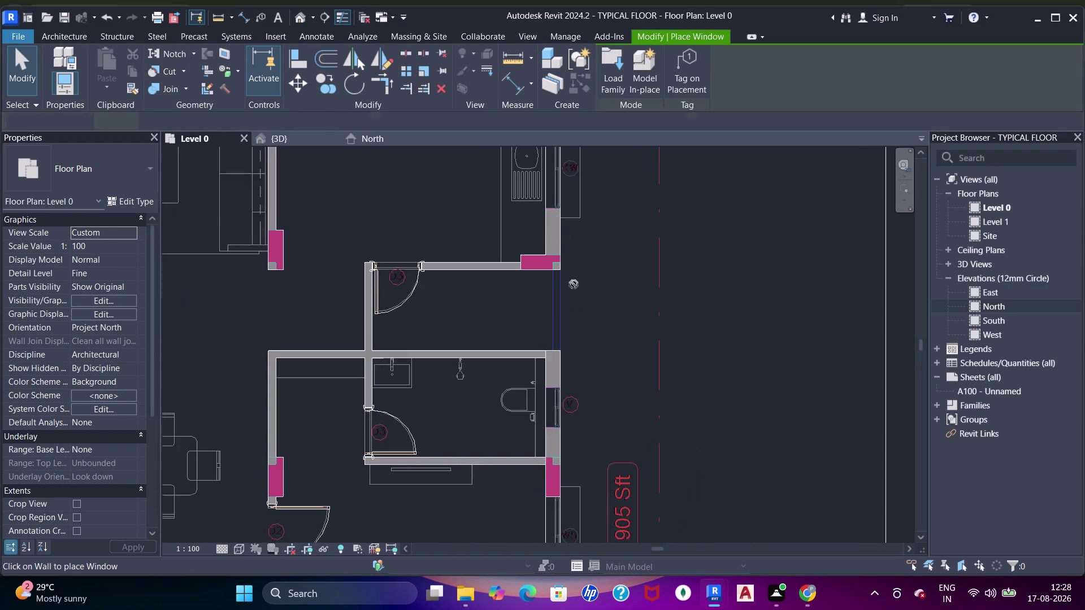
middle_drag(569, 240, 576, 335)
scroll(up, 3)
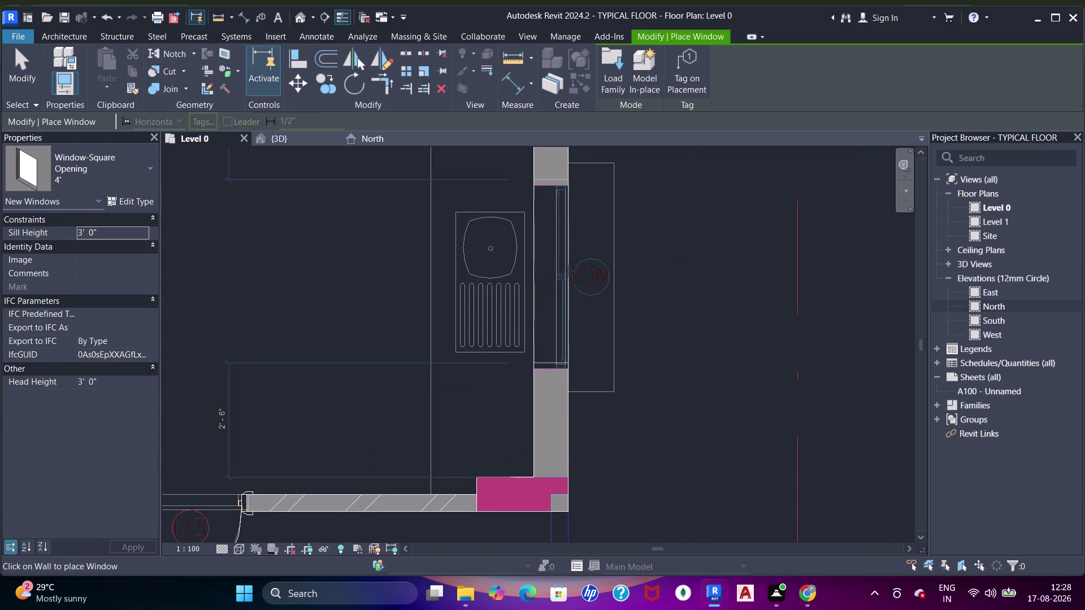
click(573, 284)
scroll(up, 3)
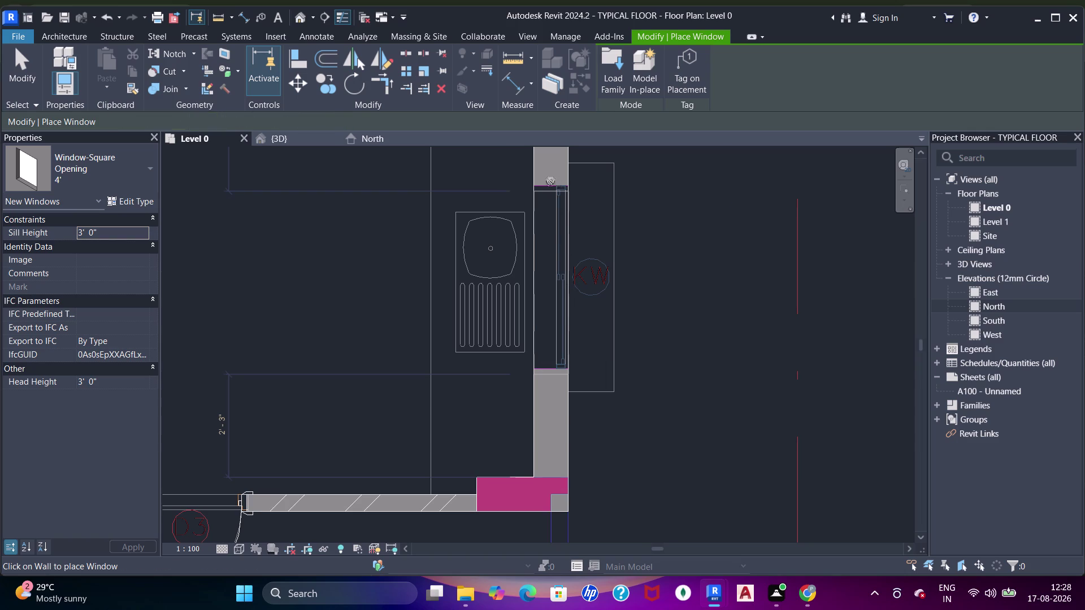
Align the placed window's edge to the kitchen wall face with AL.
key(a)
key(a)
key(a)
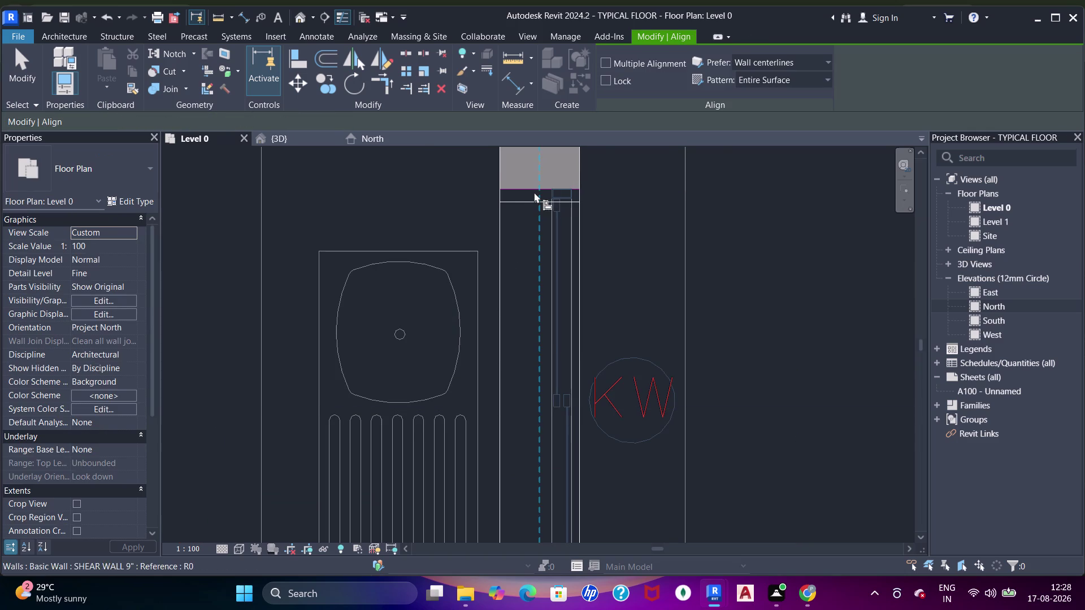
key(a)
click(523, 190)
click(525, 204)
scroll(down, 3)
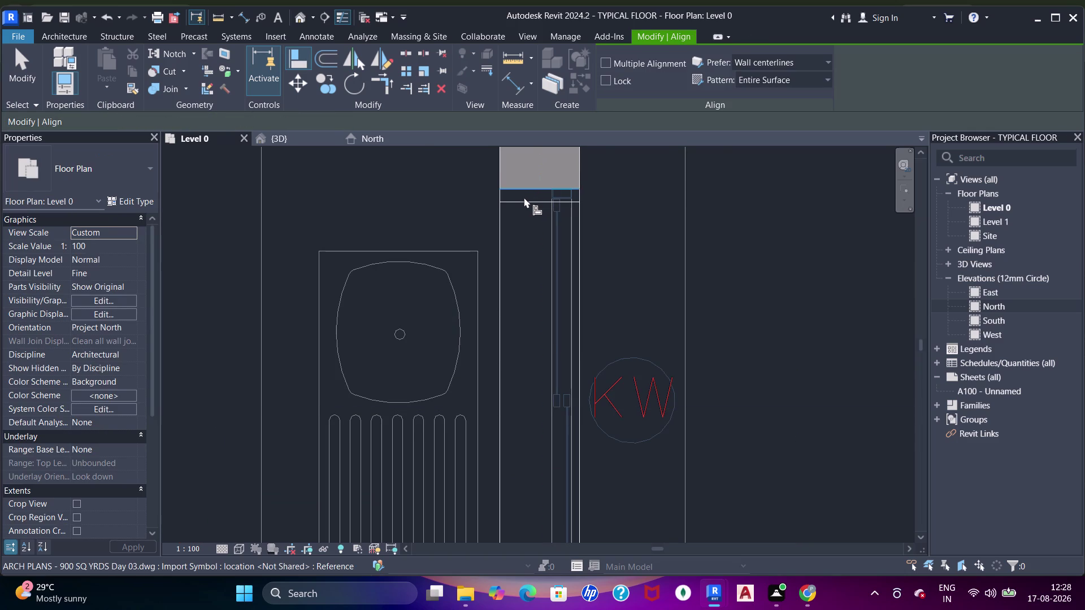
middle_drag(570, 200, 568, 371)
scroll(up, 3)
scroll(down, 3)
middle_drag(571, 286, 566, 351)
Place another 4' Window-Square Opening window in the kitchen's outer wall.
text(wn)
scroll(down, 3)
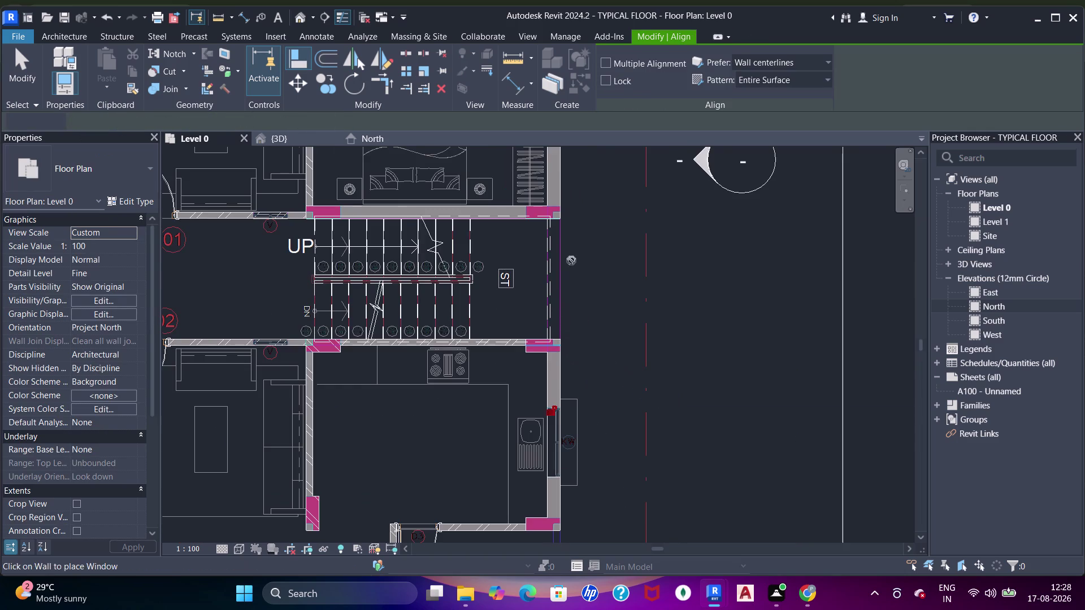
middle_drag(571, 273, 571, 388)
scroll(up, 3)
middle_drag(572, 247, 572, 348)
scroll(up, 3)
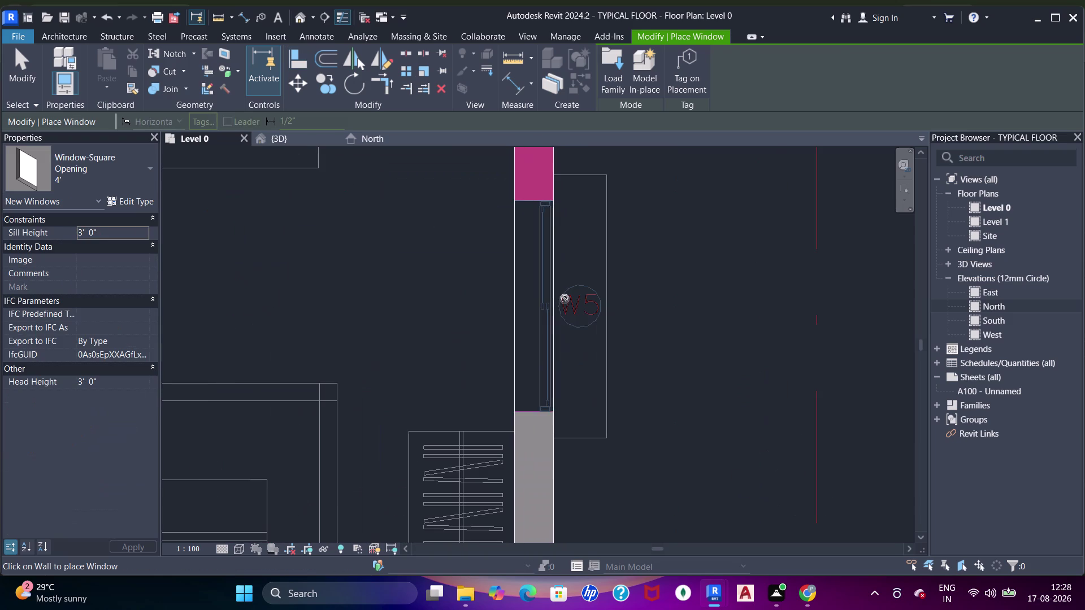
click(546, 343)
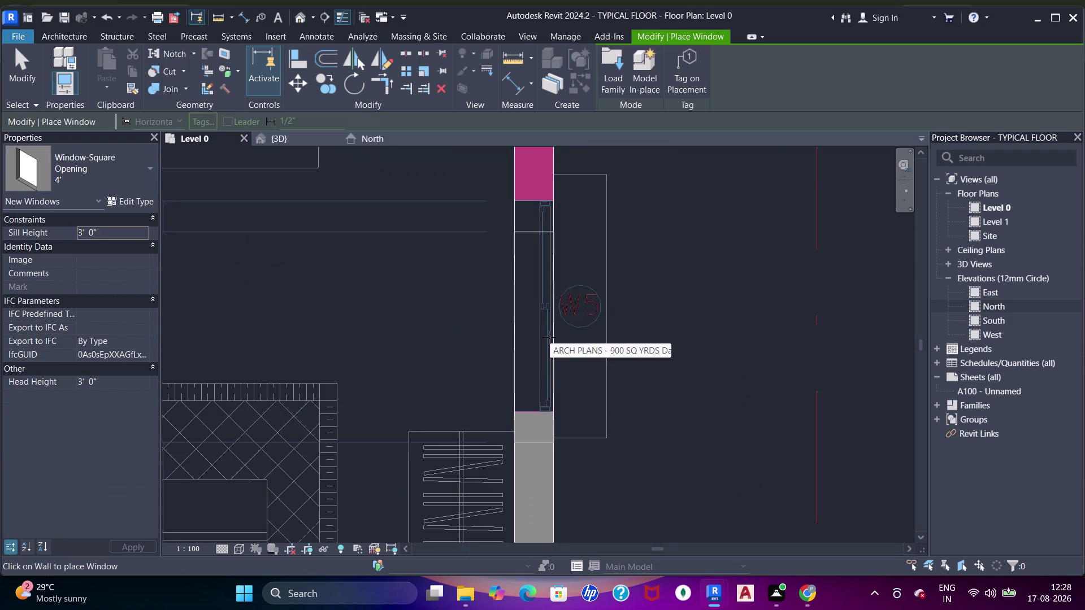
click(549, 338)
scroll(down, 3)
Place the 4' window into the KW opening beside the kitchen sink.
middle_drag(578, 223, 589, 438)
middle_drag(592, 236, 605, 512)
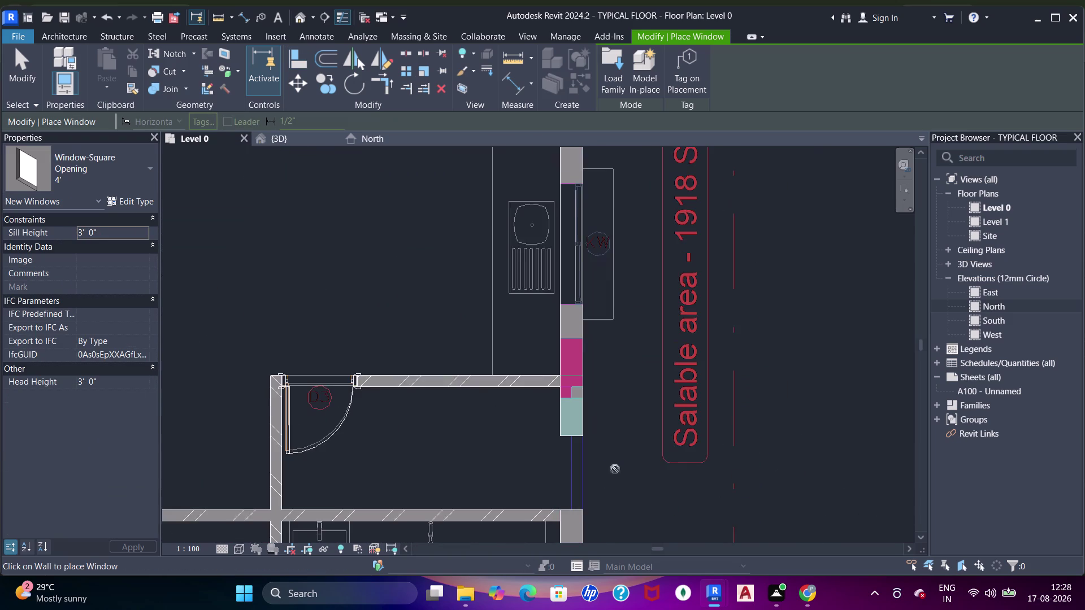
scroll(up, 3)
middle_drag(578, 271, 584, 332)
scroll(up, 3)
click(583, 331)
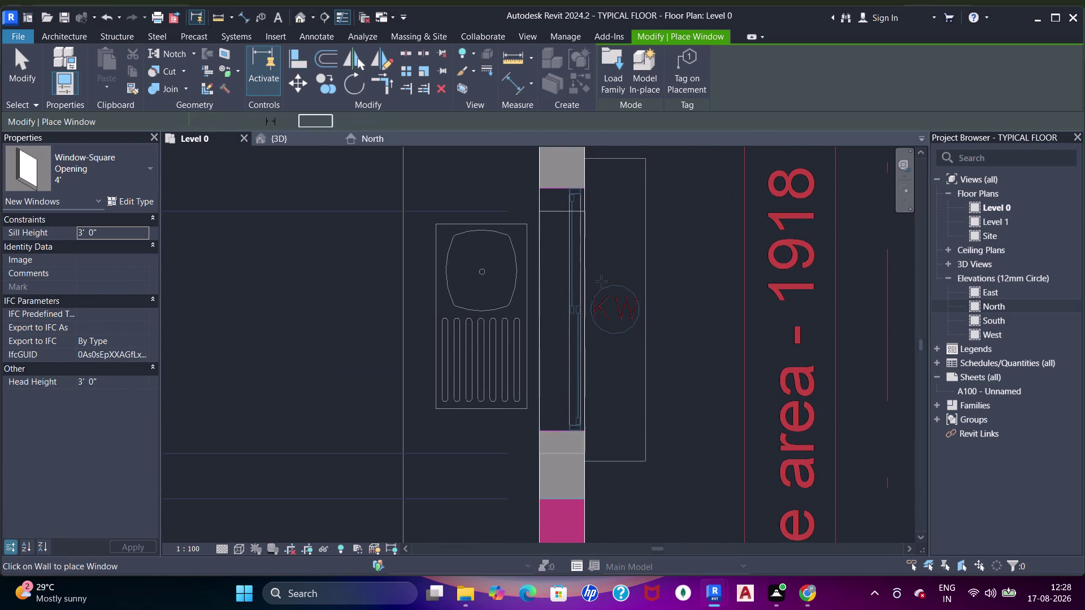
scroll(down, 3)
middle_drag(602, 230, 600, 245)
scroll(up, 3)
Align one edge of the KW window to the opening line.
key(a)
key(a)
key(a)
key(a)
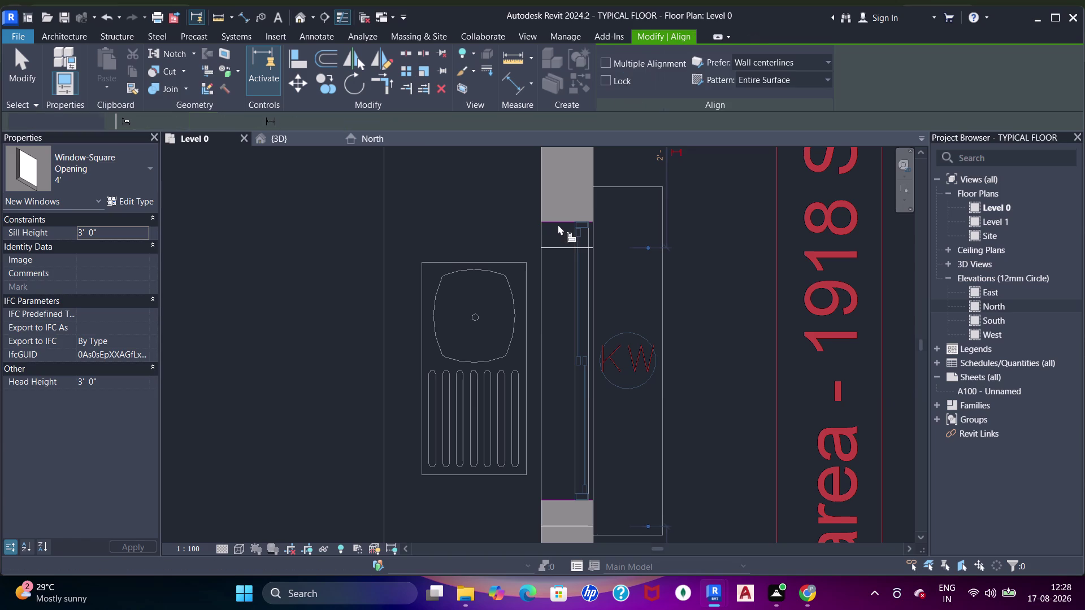
click(558, 225)
click(560, 249)
scroll(down, 3)
middle_drag(635, 438, 641, 188)
scroll(up, 3)
Align the KW window's other edge to the opposite opening line.
scroll(down, 3)
middle_drag(642, 375, 644, 371)
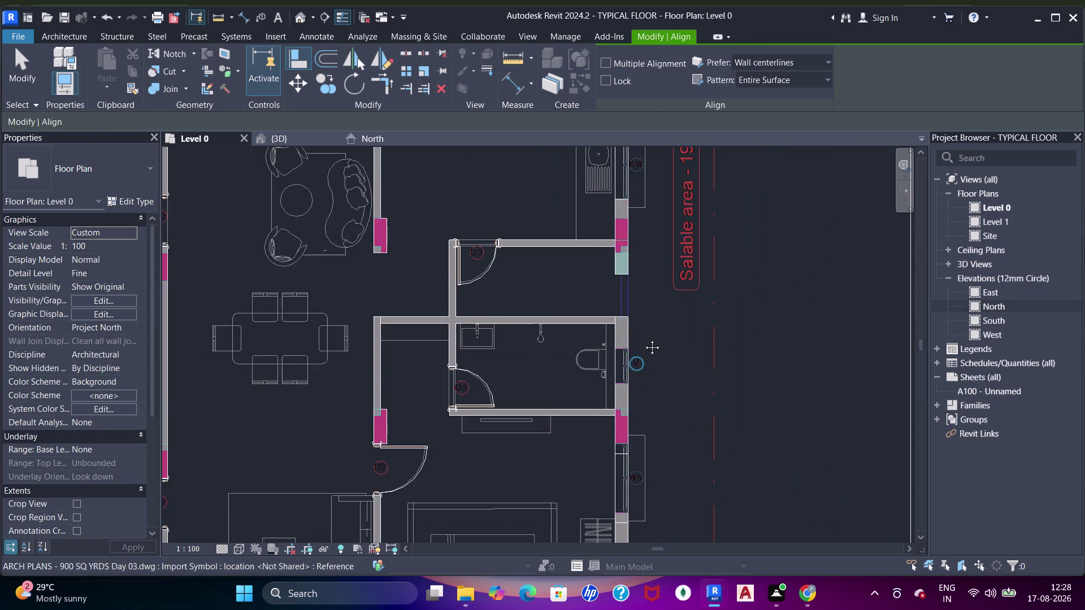
middle_drag(644, 371, 657, 220)
scroll(up, 3)
scroll(up, 3)
click(593, 201)
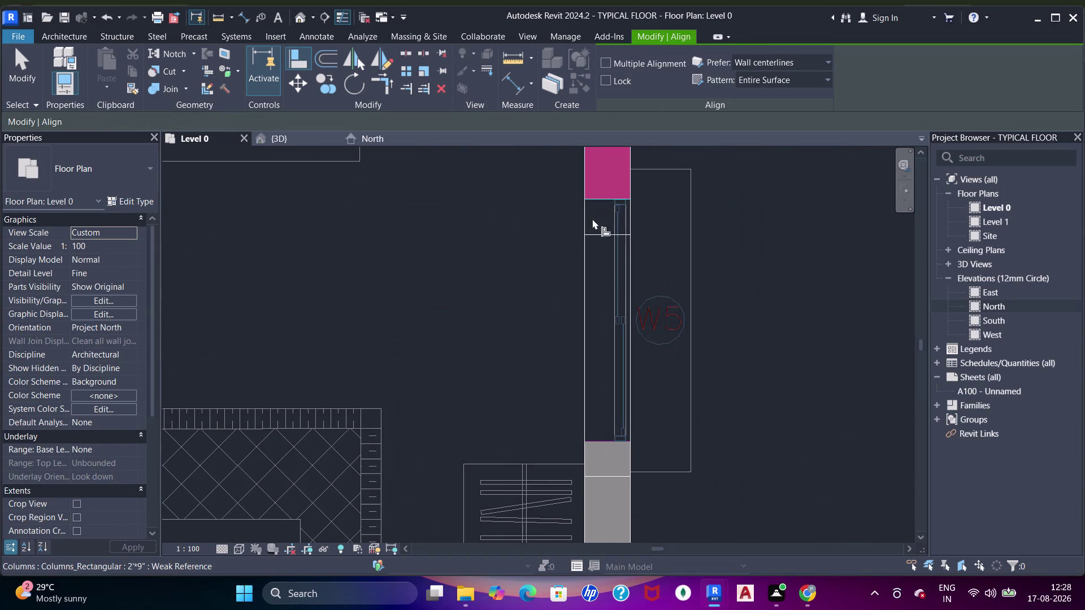
click(593, 237)
scroll(down, 3)
middle_drag(624, 196, 626, 290)
Recentre the view on the KW window and exit the Align command.
scroll(down, 3)
middle_drag(624, 179, 630, 348)
middle_drag(636, 215, 645, 368)
middle_drag(639, 230, 642, 264)
scroll(up, 3)
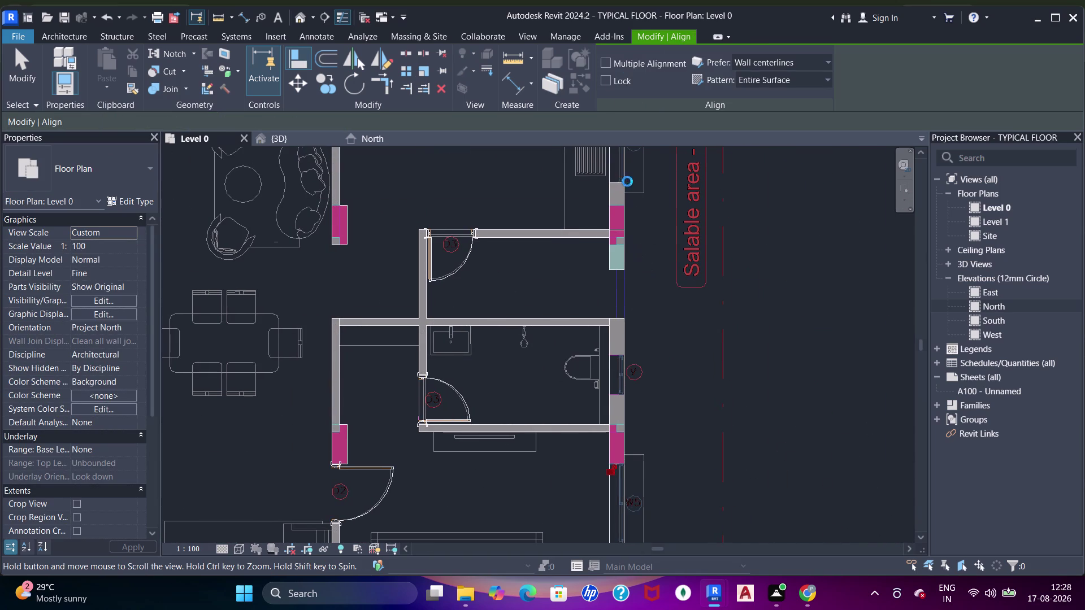
middle_drag(628, 184, 621, 247)
middle_drag(655, 442, 640, 330)
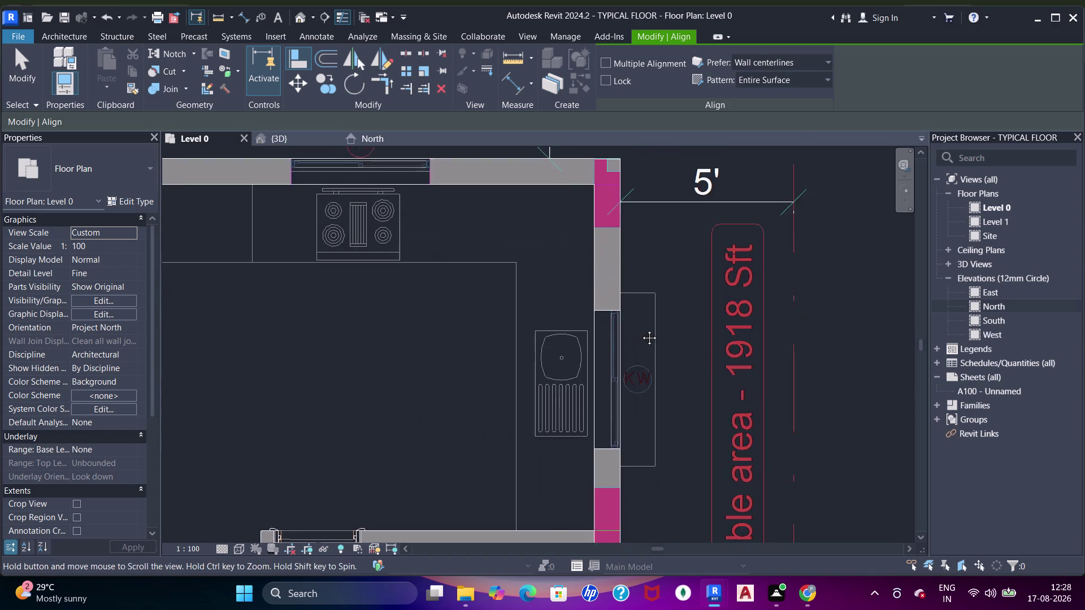
middle_drag(641, 330, 641, 329)
scroll(up, 3)
key(Escape)
key(Escape)
key(Escape)
Select the finished KW window to verify its placement, then survey the plan.
click(620, 287)
scroll(down, 3)
middle_drag(637, 217, 637, 282)
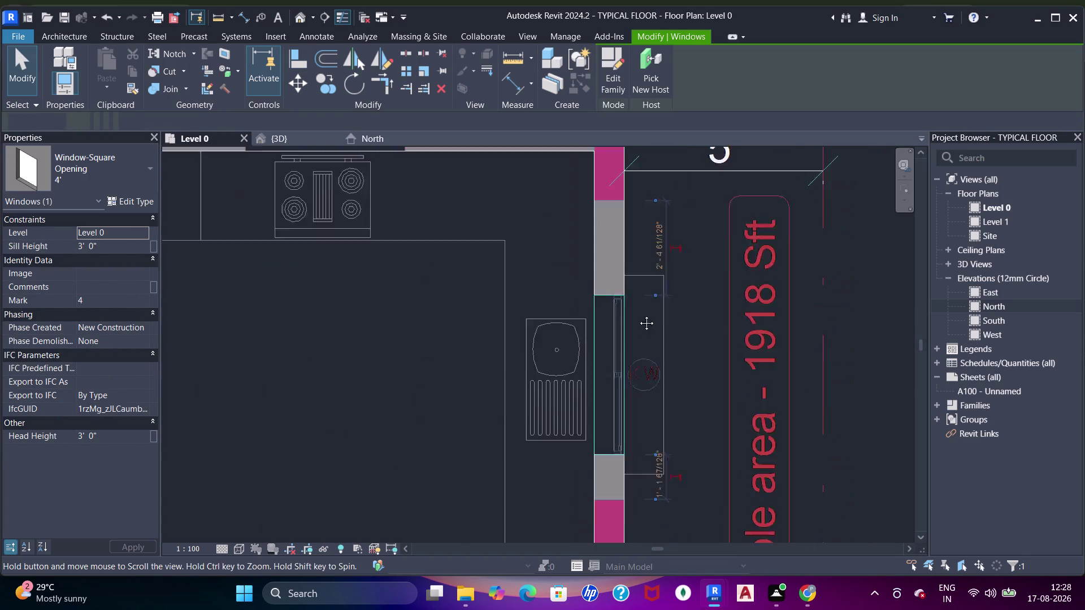
middle_drag(637, 282, 638, 345)
scroll(down, 3)
middle_drag(619, 287, 682, 397)
scroll(down, 3)
middle_drag(623, 306, 635, 195)
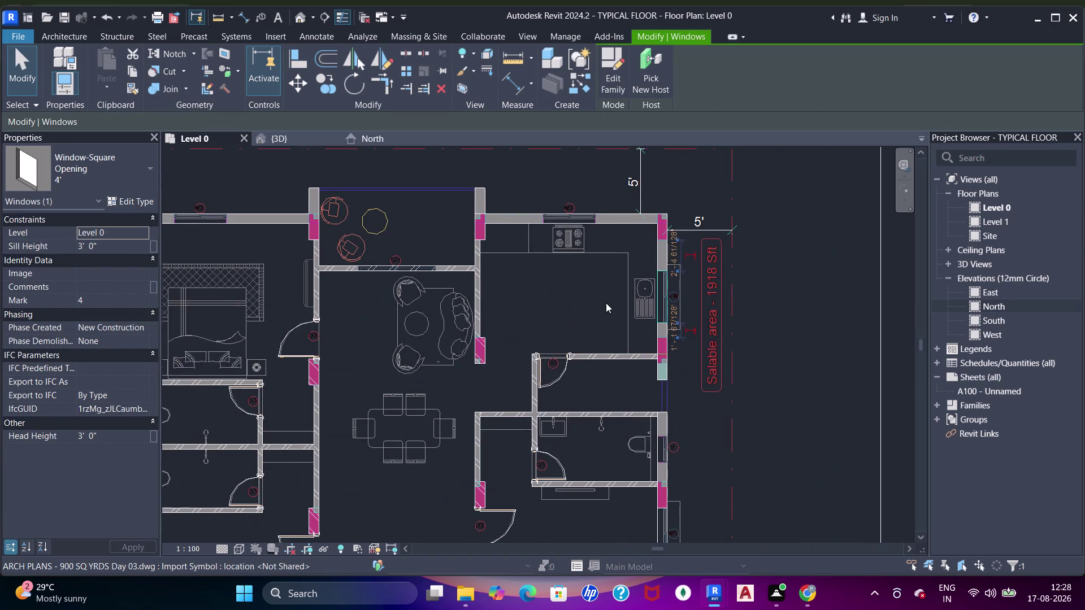
scroll(up, 3)
scroll(up, 3)
middle_drag(566, 214, 572, 297)
Place a window in the kitchen W2 opening.
key(Escape)
key(Escape)
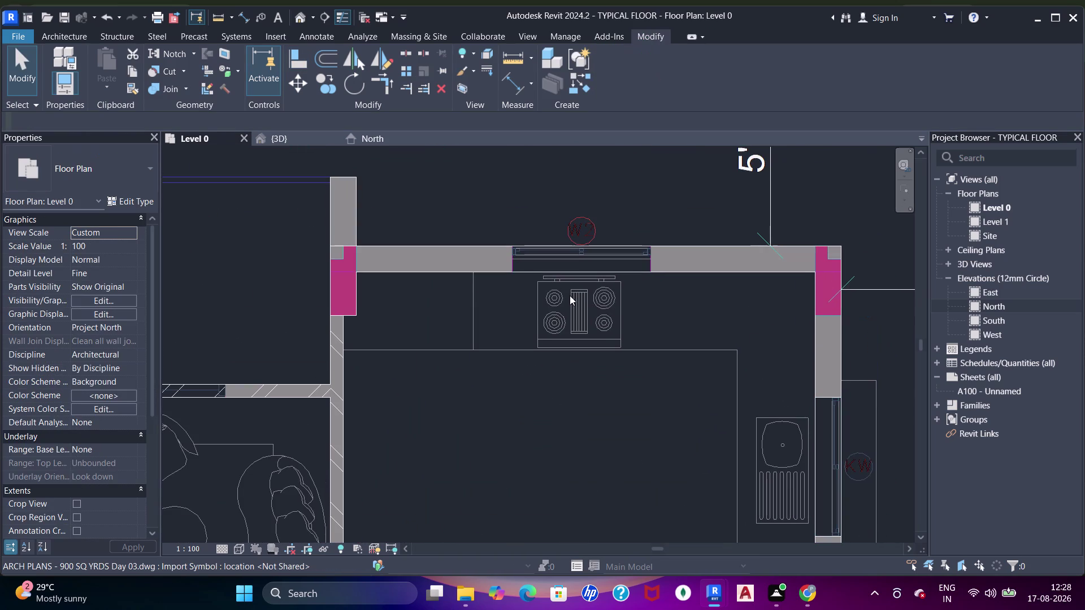
text(wn)
scroll(up, 3)
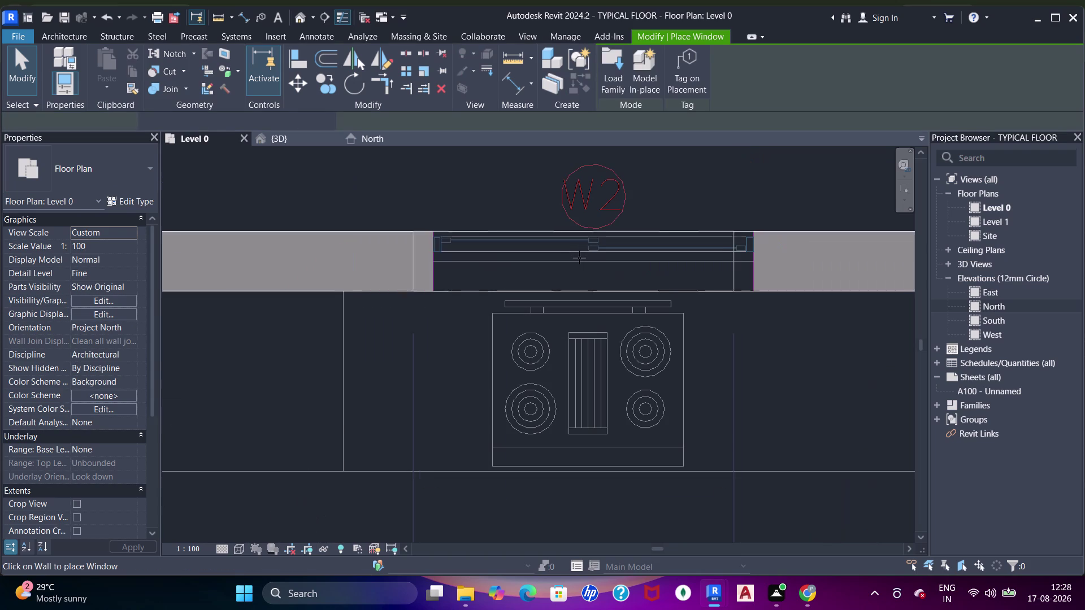
click(610, 261)
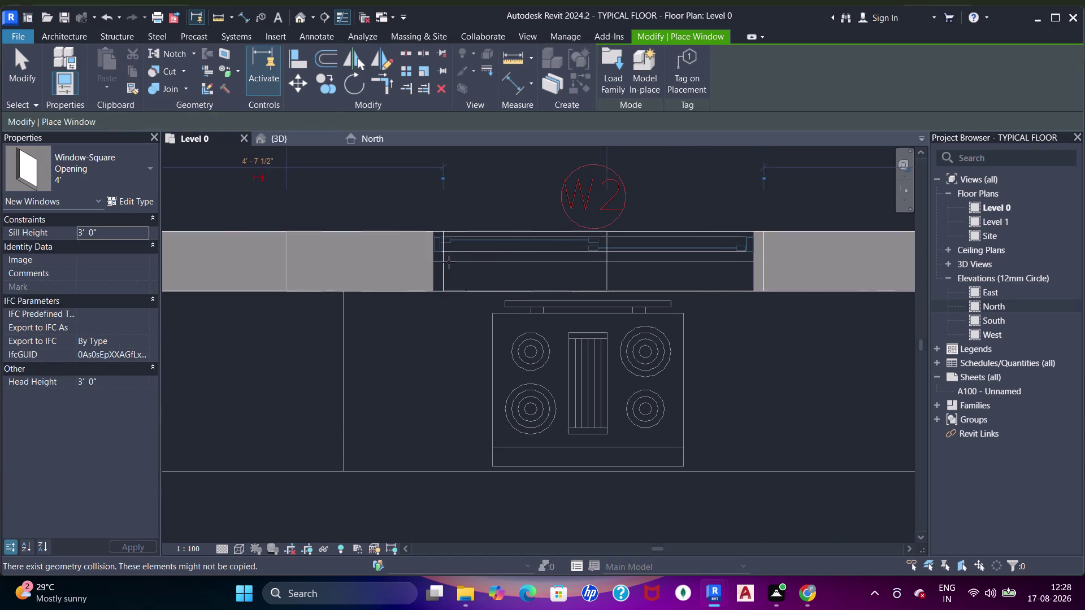
scroll(up, 3)
Align the kitchen window's edge to the W2 opening edge.
key(a)
key(a)
key(a)
key(a)
click(419, 294)
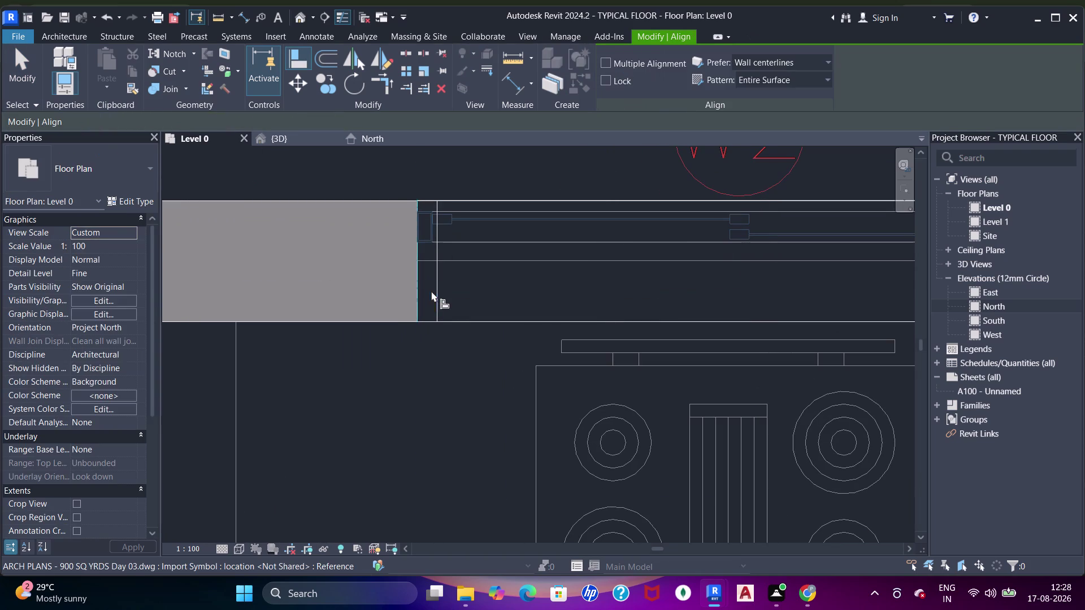
click(435, 293)
scroll(down, 3)
middle_drag(473, 273, 536, 270)
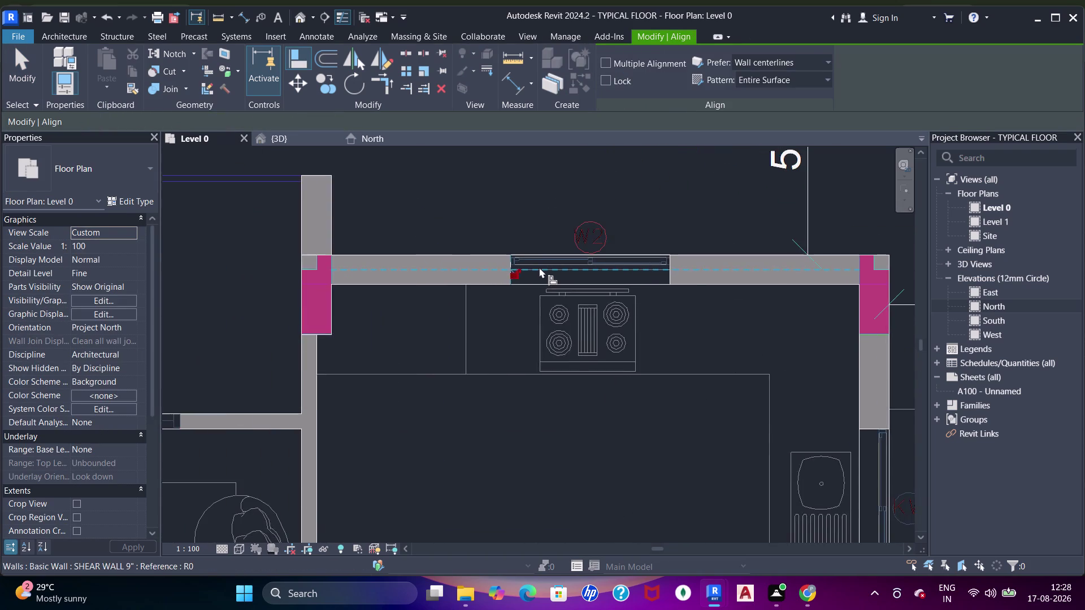
scroll(down, 3)
middle_drag(549, 267, 568, 222)
Place a window in the next W2 opening along the north wall.
key(Escape)
key(Escape)
middle_drag(507, 231, 752, 288)
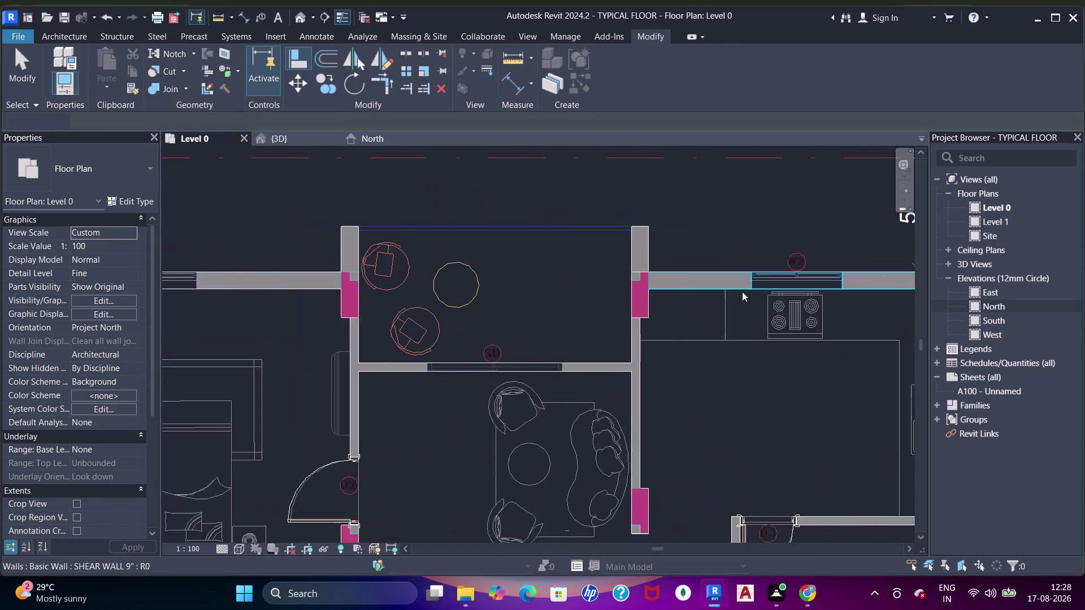
scroll(down, 3)
middle_drag(443, 273, 618, 251)
scroll(up, 3)
middle_drag(473, 264, 624, 293)
key(w)
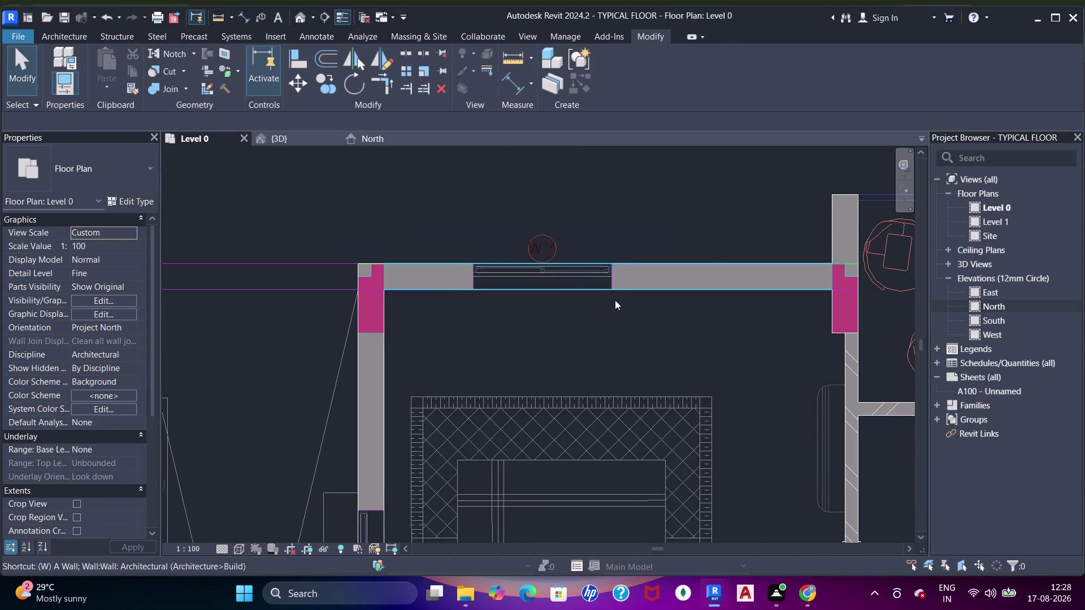
key(n)
scroll(up, 3)
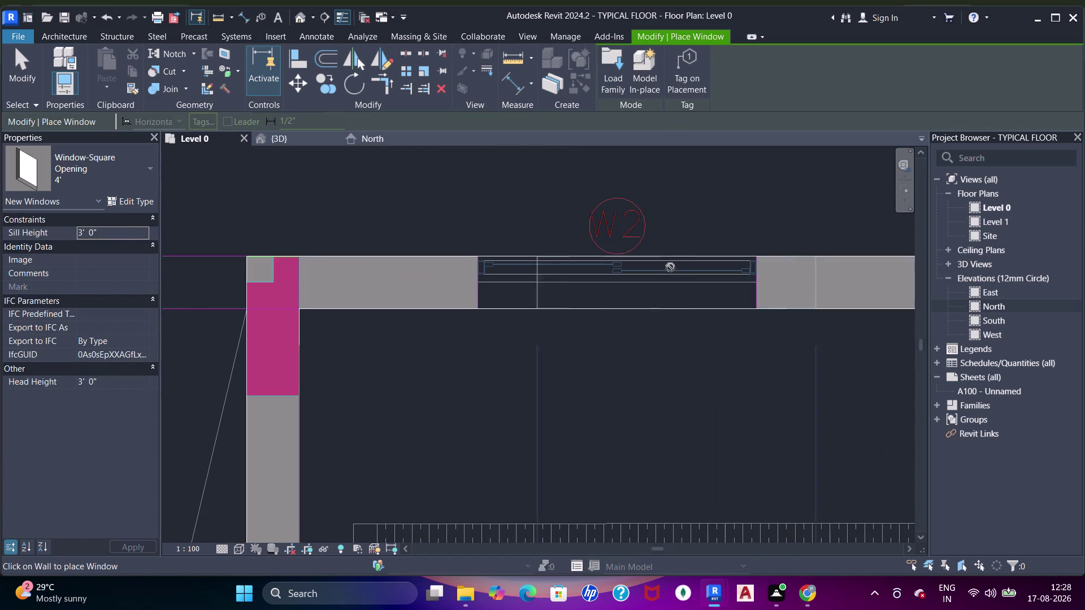
click(718, 285)
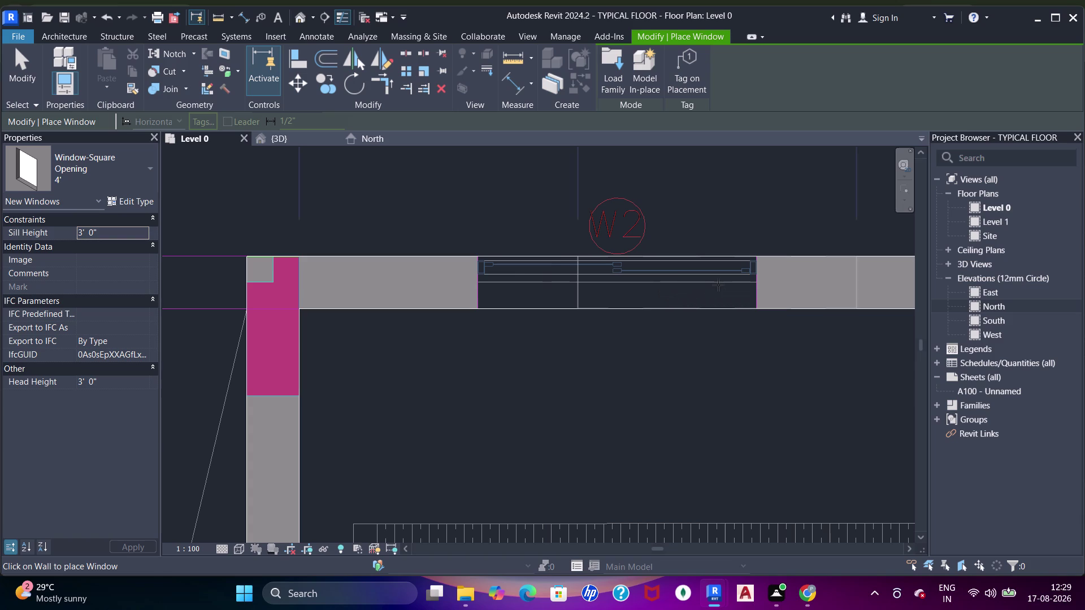
Align that window's edge to its W2 opening edge.
key(a)
key(a)
key(a)
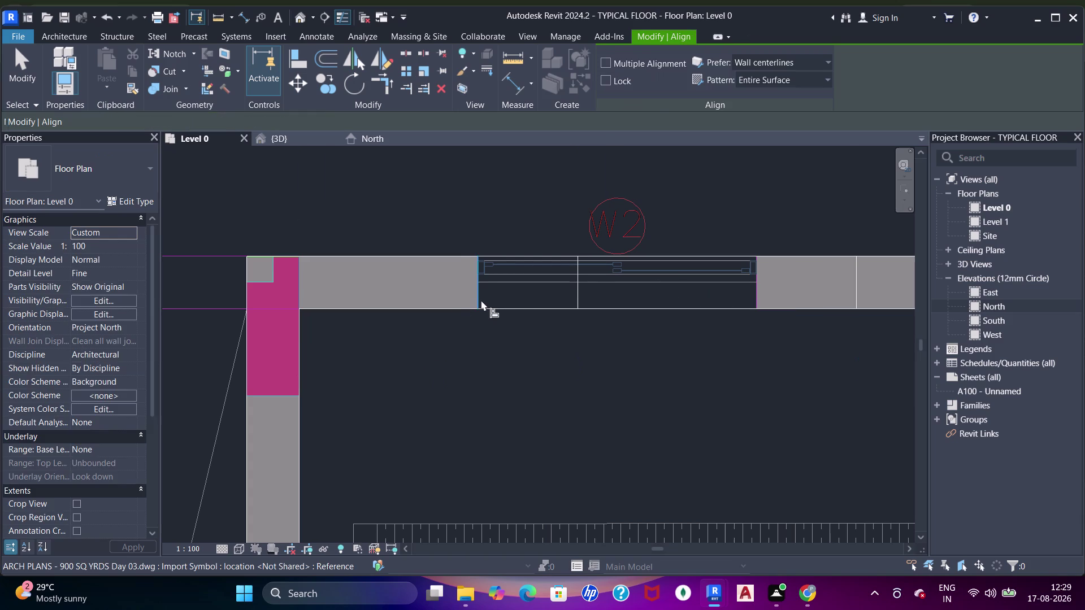
click(480, 298)
key(a)
click(579, 297)
key(a)
scroll(down, 3)
middle_drag(490, 305, 686, 330)
Place a window in another kitchen W2 opening.
key(w)
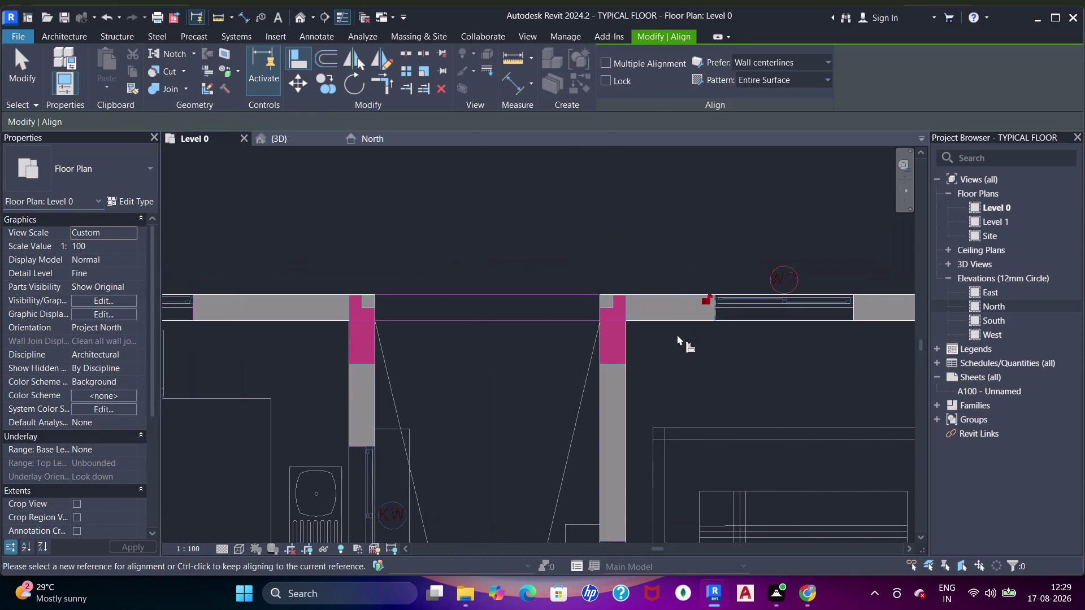
key(n)
scroll(down, 3)
middle_drag(404, 330, 637, 295)
scroll(up, 3)
middle_drag(480, 293, 517, 304)
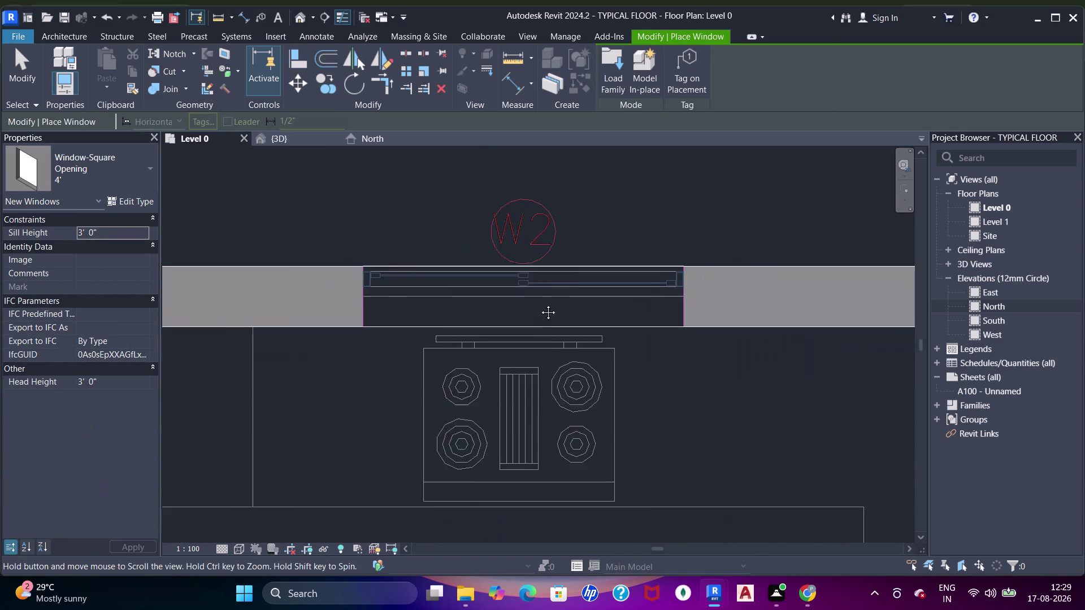
middle_drag(517, 304, 564, 297)
click(671, 293)
Align the new window's left edge with the opening's left edge.
key(a)
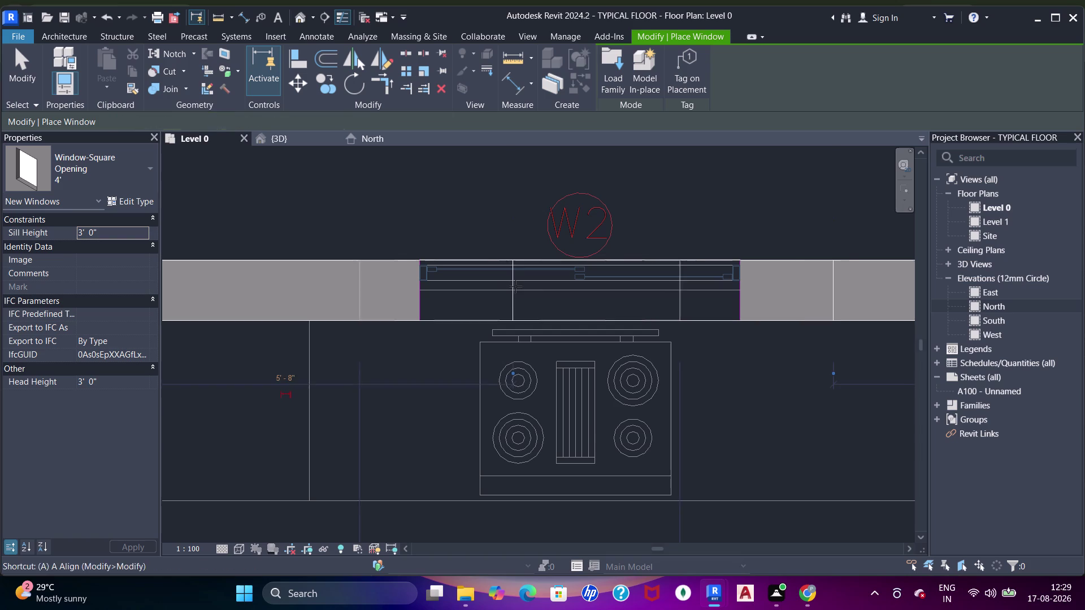
key(a)
key(a)
key(a)
scroll(up, 3)
click(411, 302)
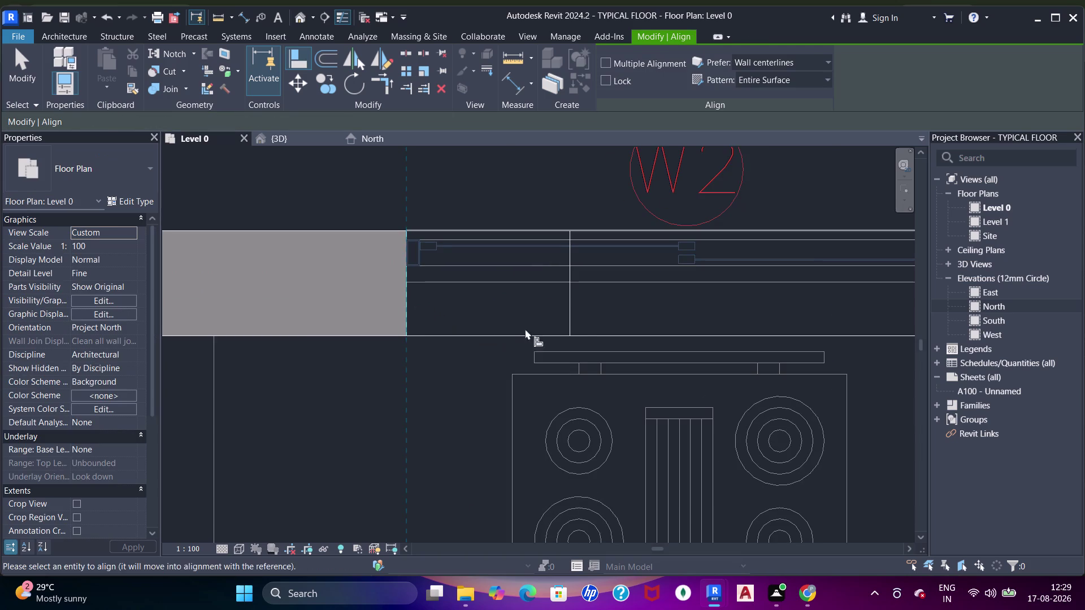
click(577, 314)
click(568, 312)
click(435, 309)
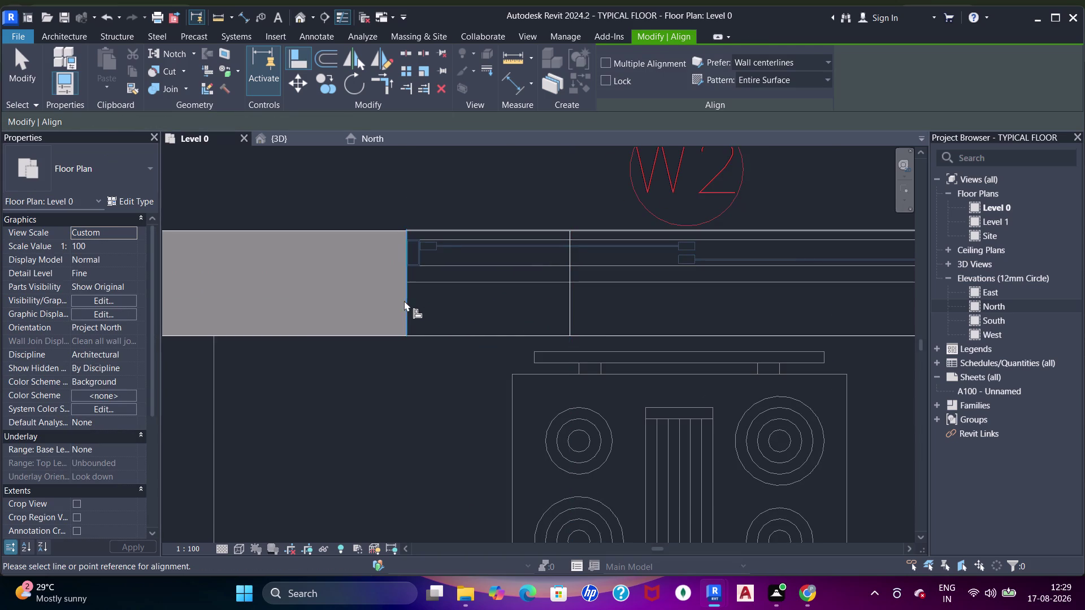
drag(404, 301, 416, 298)
drag(568, 315, 573, 314)
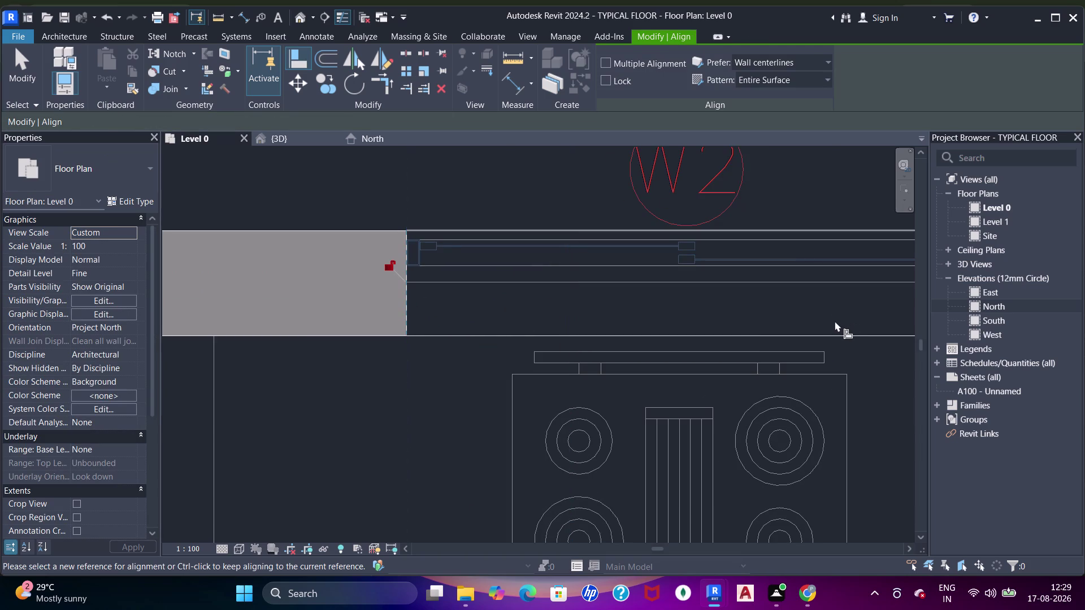
Place a window in the bedroom W2 opening.
key(w)
key(n)
scroll(down, 3)
middle_drag(337, 293, 624, 291)
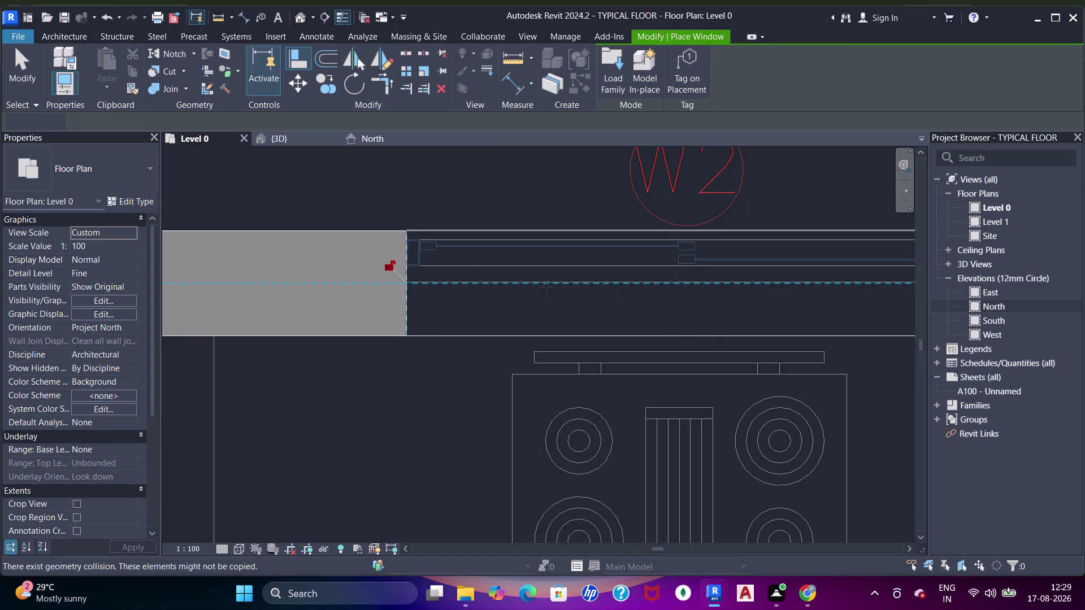
scroll(down, 3)
middle_drag(478, 270, 625, 315)
middle_drag(477, 287, 631, 275)
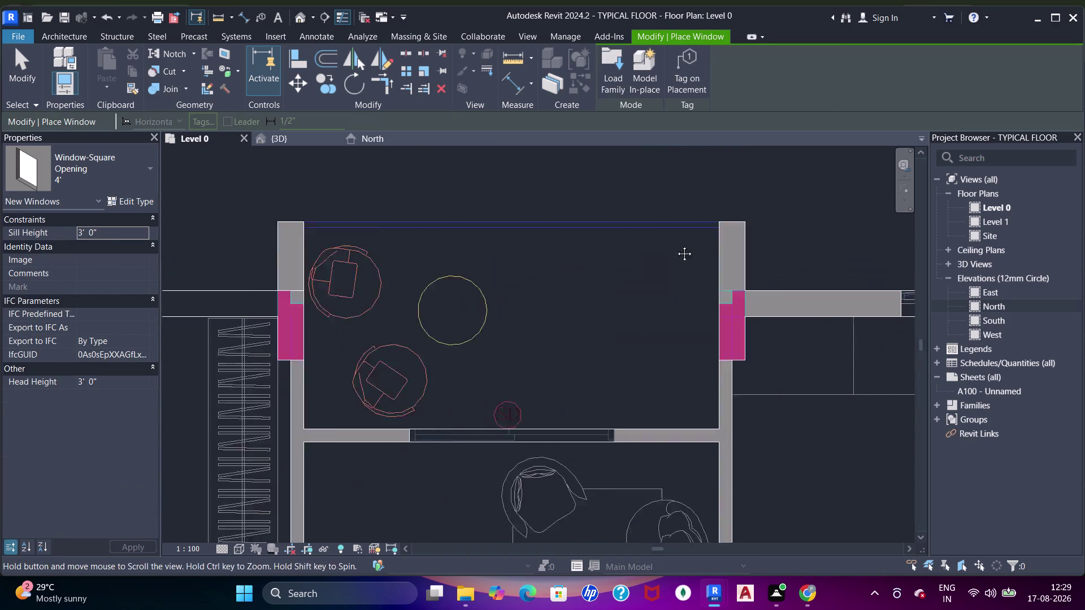
middle_drag(631, 274, 675, 247)
middle_drag(436, 352, 791, 312)
middle_drag(386, 276, 515, 321)
scroll(up, 3)
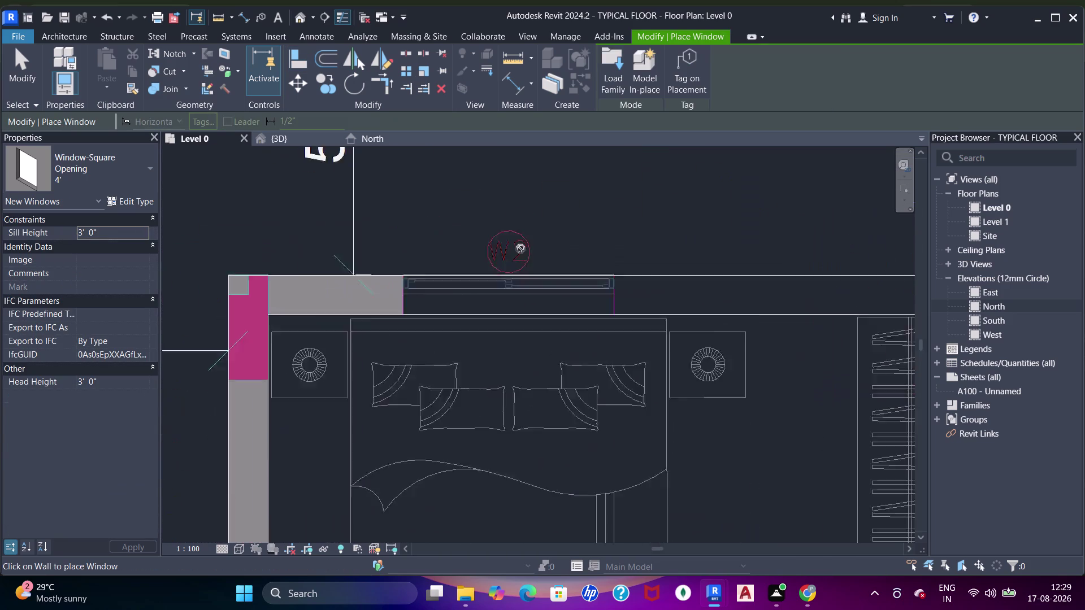
click(556, 306)
Align the bedroom window's right edge with the opening's right edge.
key(a)
key(a)
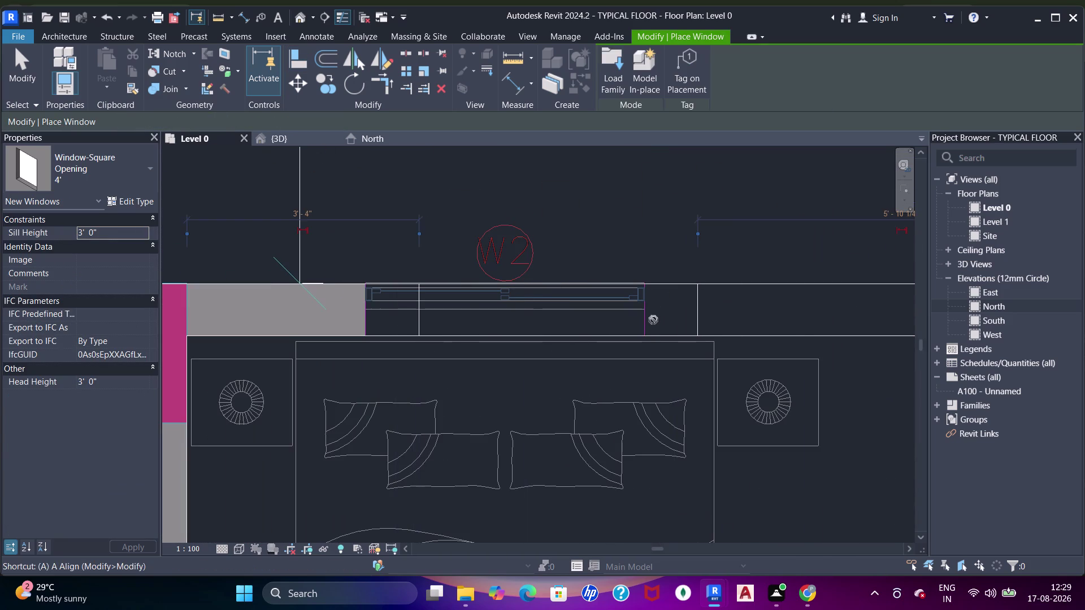
key(a)
drag(643, 324, 650, 323)
key(a)
click(704, 322)
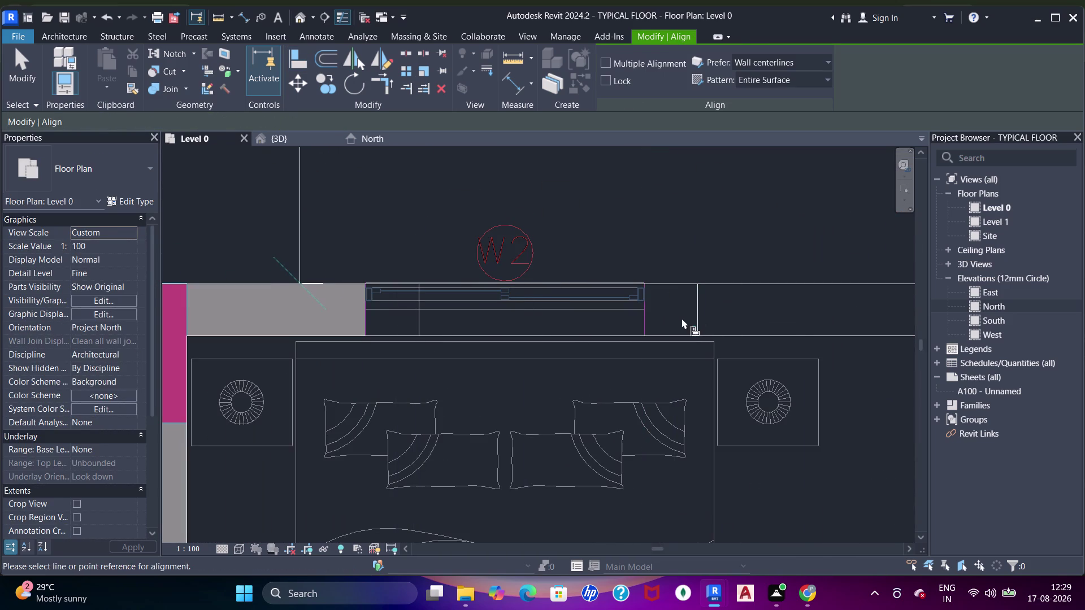
click(646, 322)
click(697, 323)
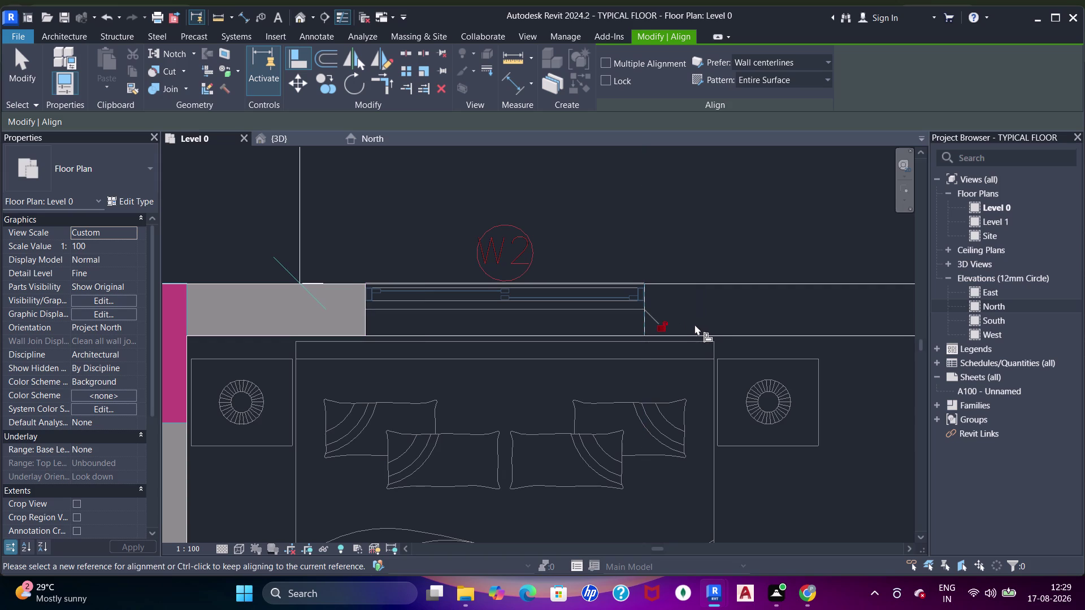
Resume window placement and pan the plan over to the W5 opening.
key(w)
key(n)
scroll(down, 3)
middle_drag(414, 315, 541, 337)
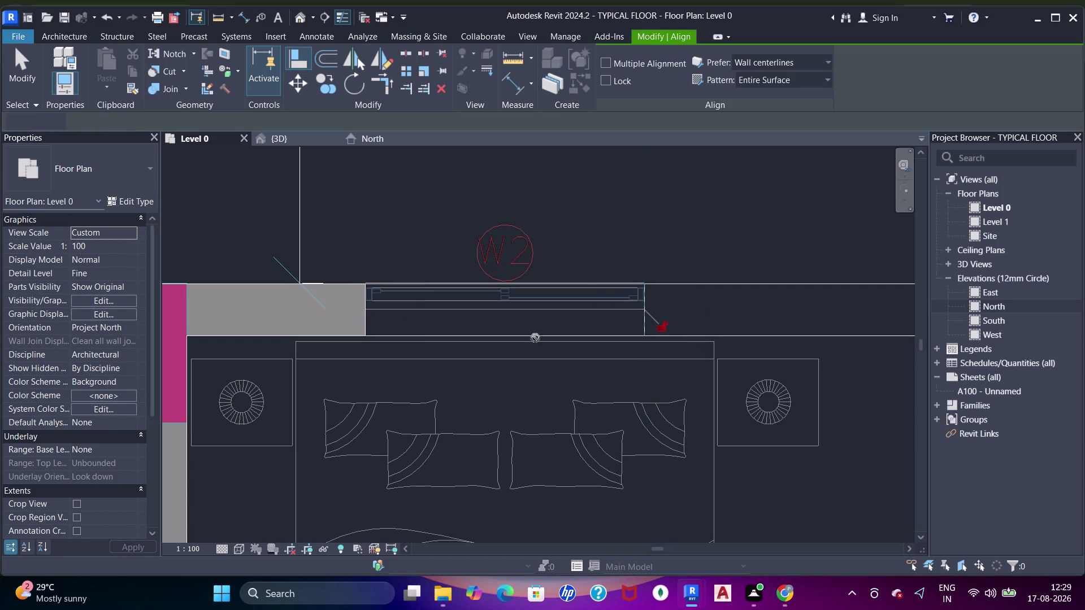
middle_drag(541, 337, 603, 308)
middle_drag(484, 311, 580, 240)
middle_drag(596, 345, 540, 251)
scroll(down, 3)
middle_drag(558, 309, 553, 211)
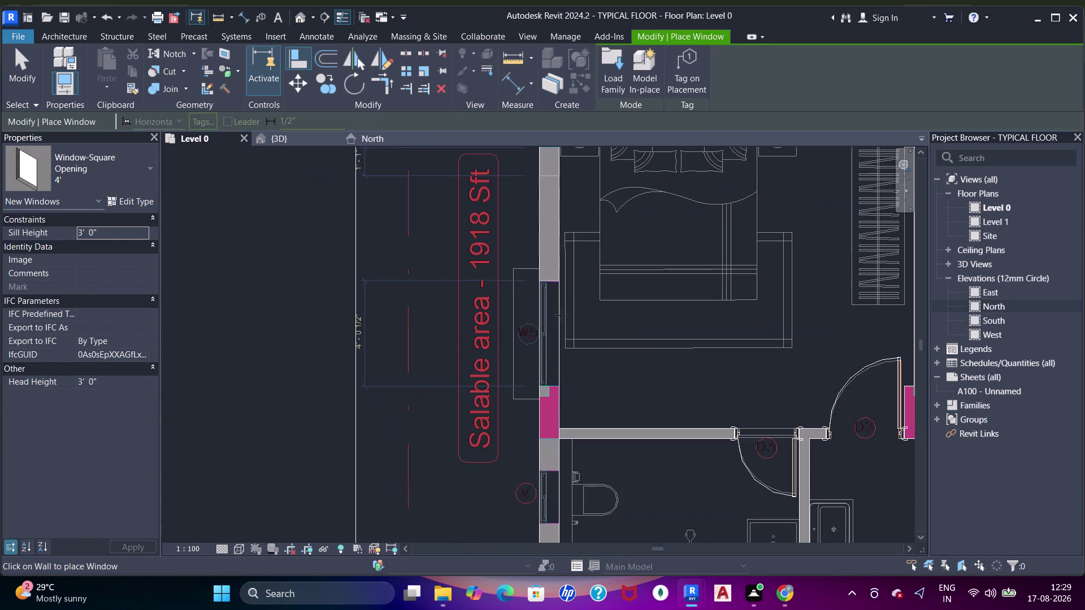
Align the just-placed window's edge to its DWG opening line, then pan toward the V openings.
scroll(up, 3)
click(540, 278)
key(a)
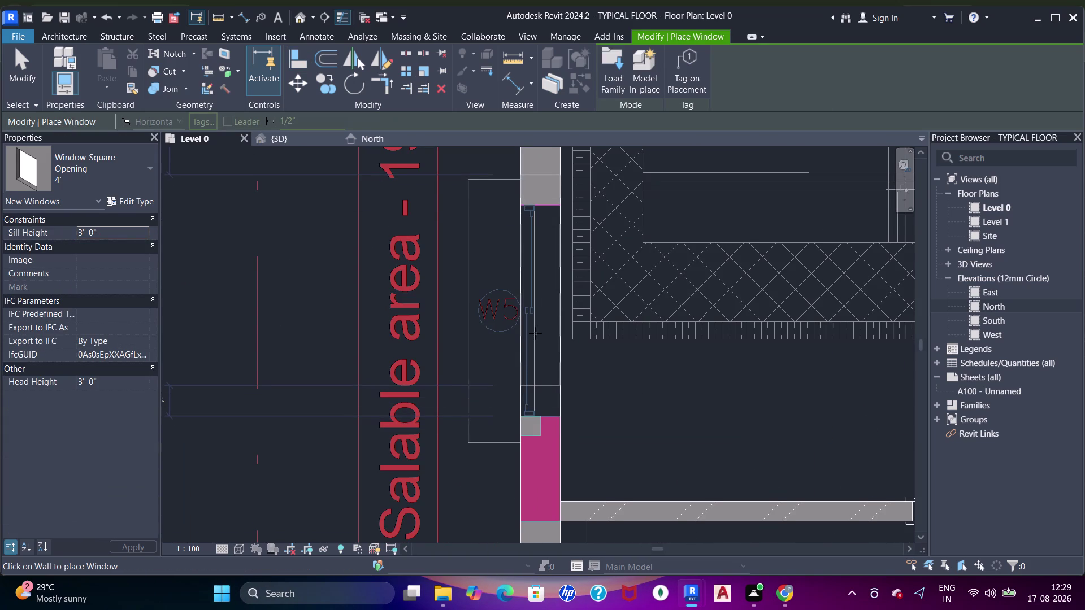
key(a)
key(a)
key(a)
click(549, 414)
click(549, 384)
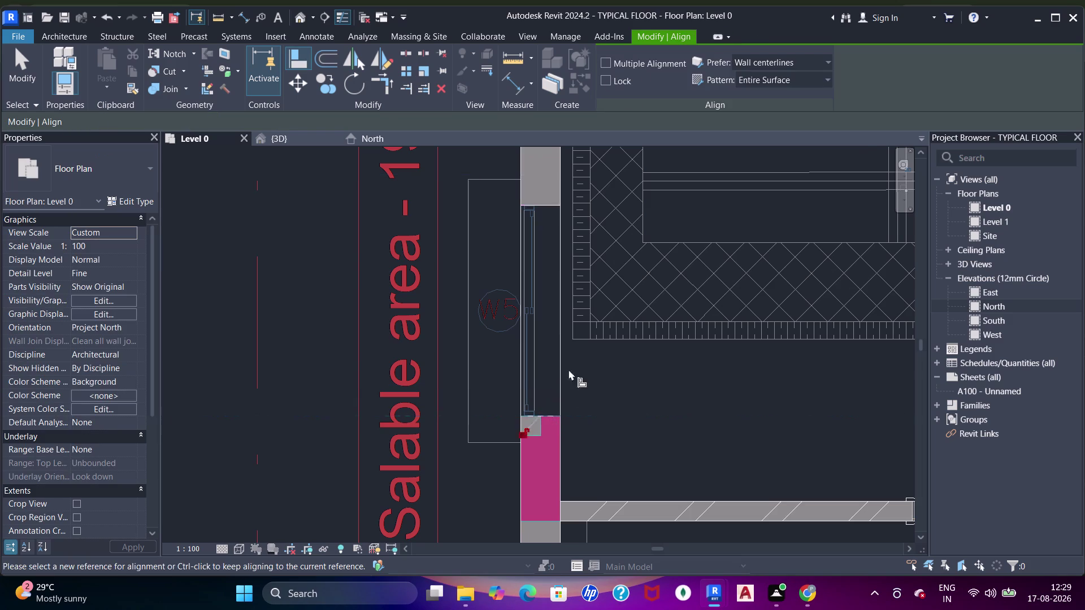
scroll(up, 3)
scroll(down, 3)
middle_drag(600, 388, 562, 210)
middle_drag(578, 341, 578, 286)
scroll(up, 3)
scroll(down, 3)
middle_drag(563, 322, 573, 262)
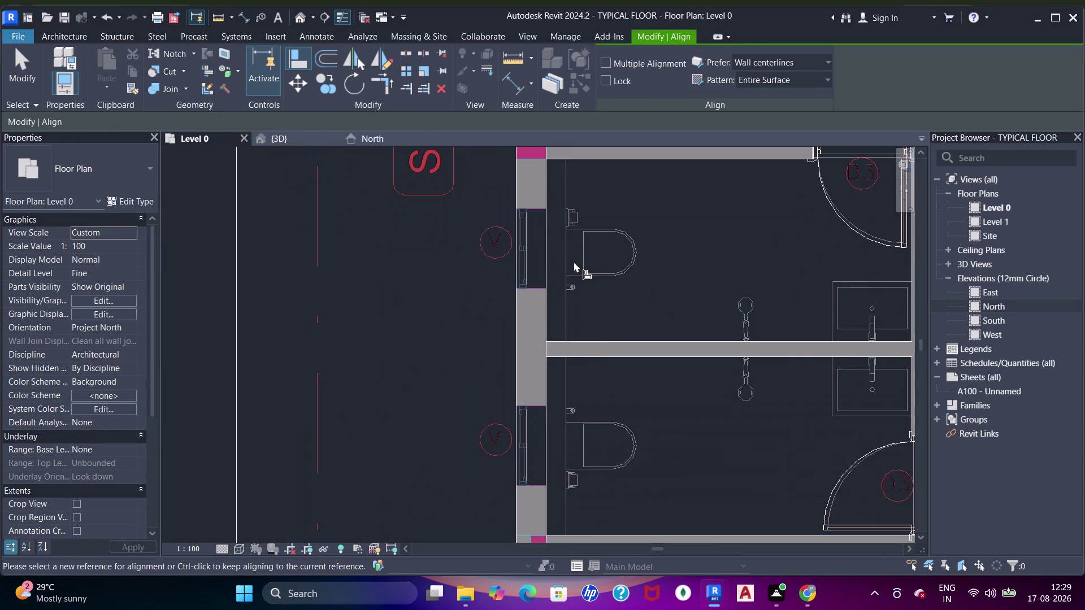
Place a 4' square-opening window at the next W5 opening and align it to the opening edge.
key(w)
key(n)
middle_drag(625, 231, 559, 335)
scroll(down, 3)
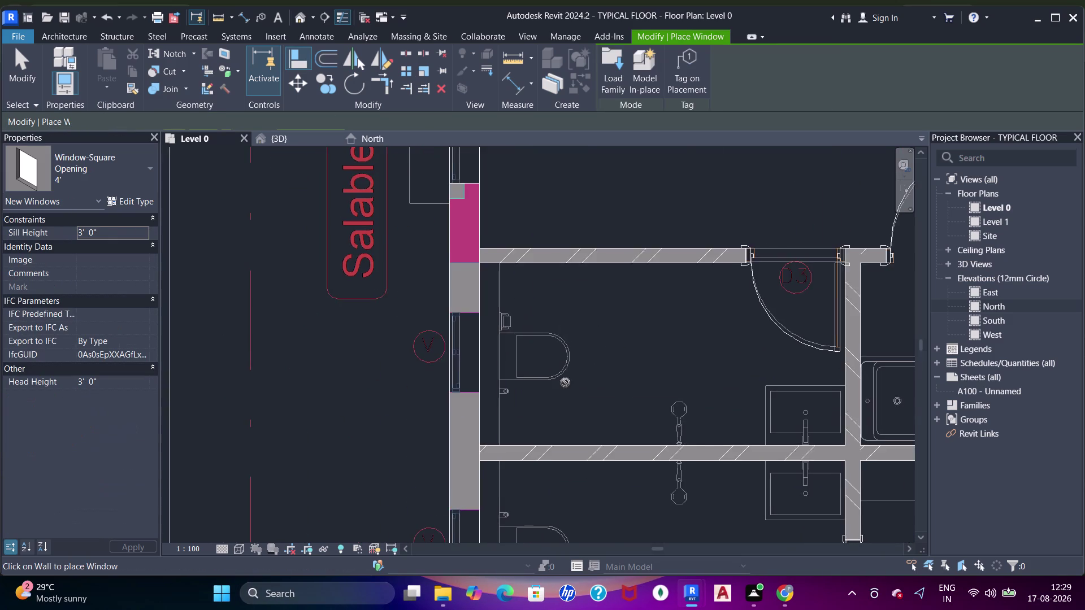
middle_drag(563, 395, 583, 228)
middle_drag(574, 354, 582, 224)
scroll(up, 3)
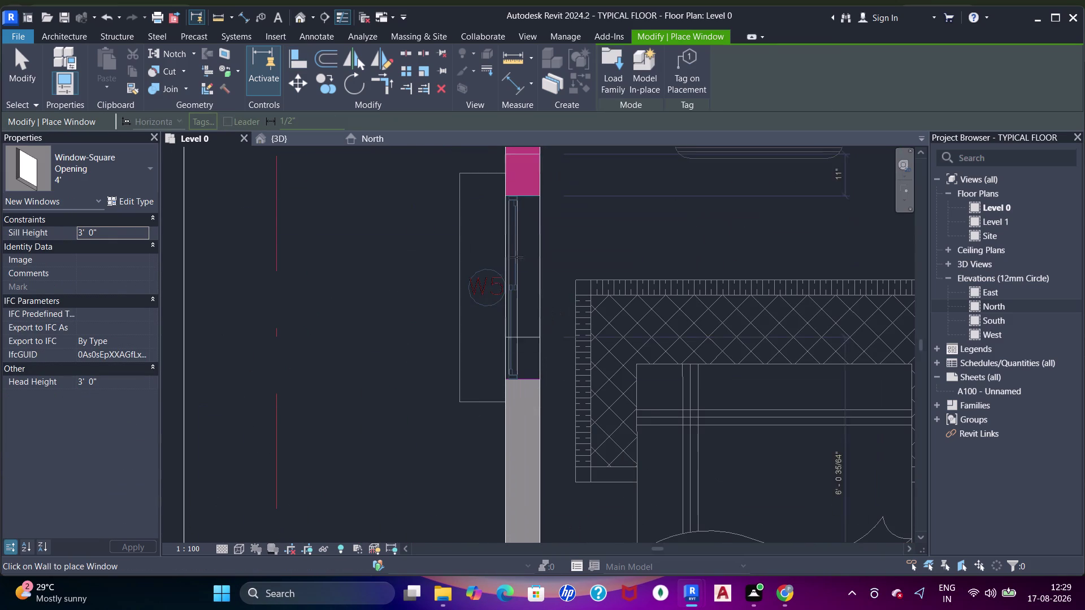
click(515, 263)
click(520, 262)
key(a)
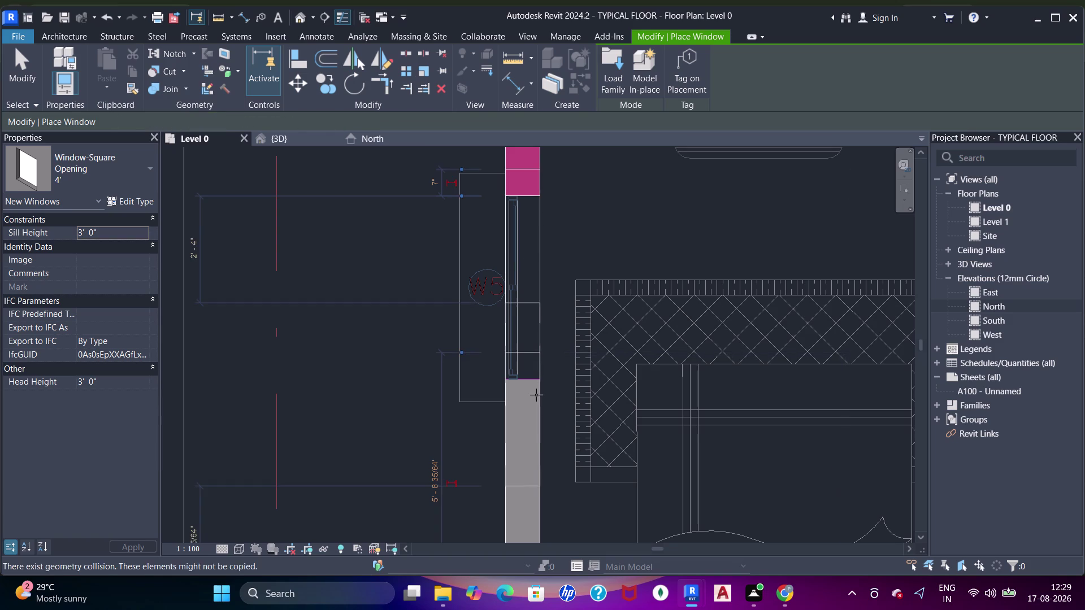
key(a)
key(a)
key(a)
click(531, 381)
click(532, 356)
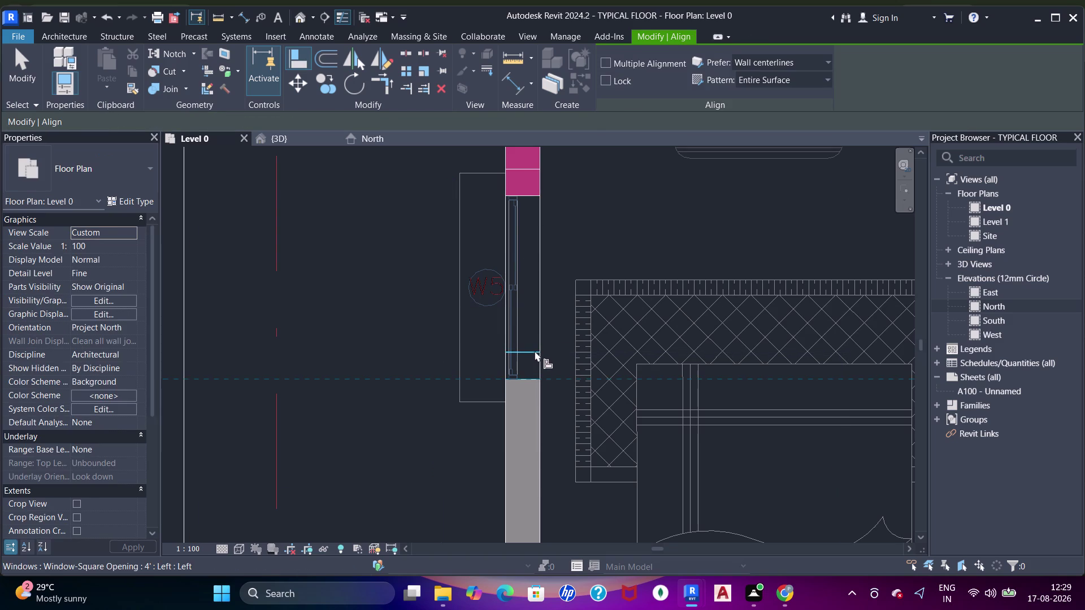
scroll(down, 3)
middle_drag(561, 364, 544, 242)
Add another 4' square-opening window at the following W5 opening, aligning its lower end.
key(w)
key(n)
scroll(down, 3)
middle_drag(540, 335, 562, 195)
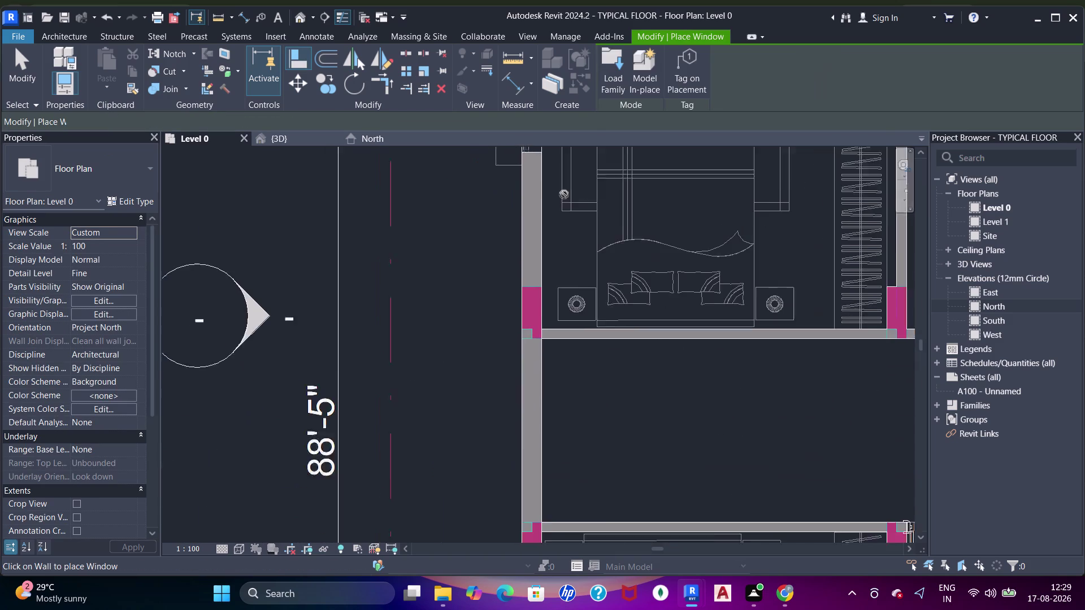
middle_drag(545, 338, 544, 229)
middle_drag(573, 330, 558, 220)
middle_drag(556, 399, 570, 230)
scroll(up, 3)
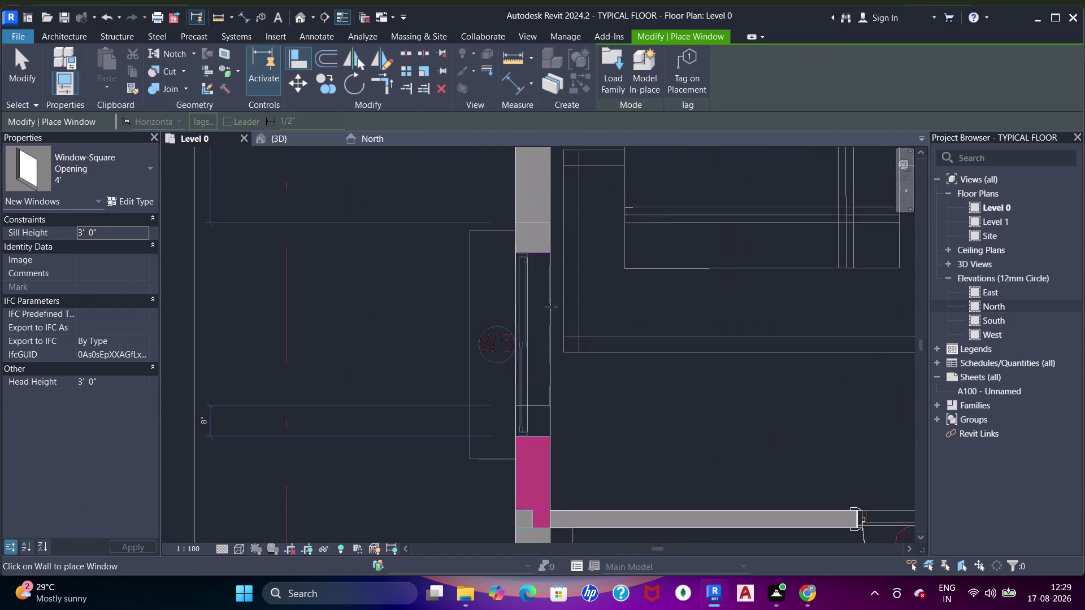
click(546, 318)
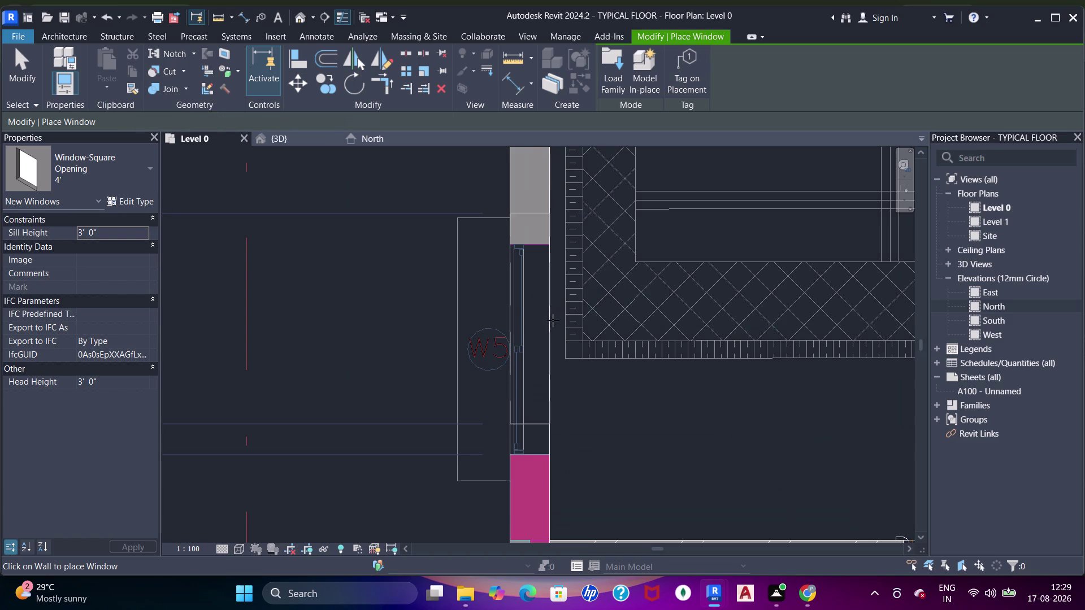
key(a)
key(a)
key(a)
key(a)
click(538, 452)
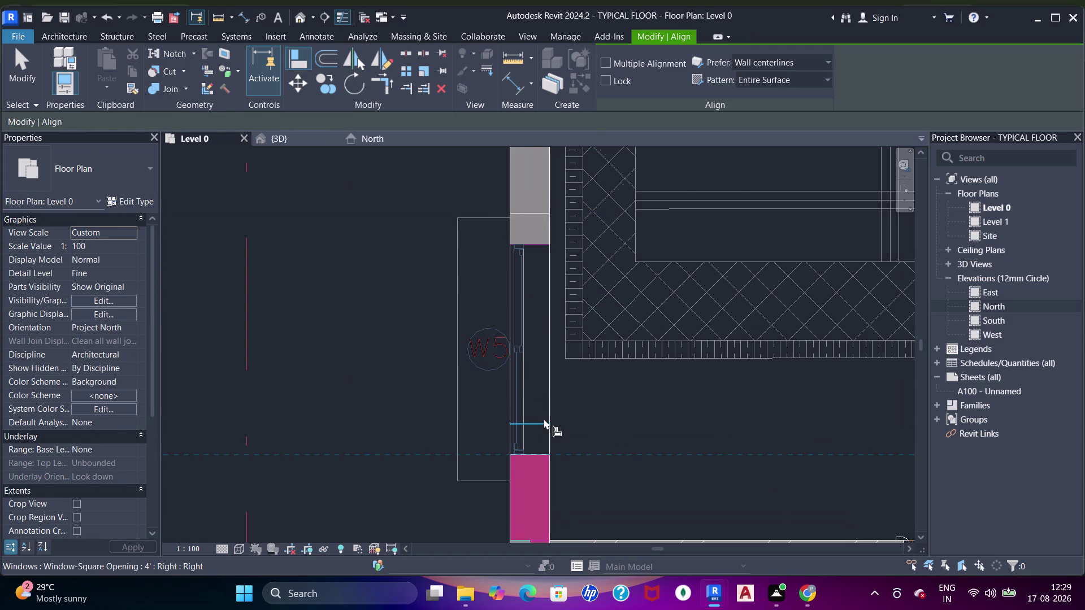
click(544, 419)
scroll(down, 3)
middle_drag(546, 361, 543, 272)
Place a window at the bedroom W5 opening and align its end to the opening edge.
key(w)
key(n)
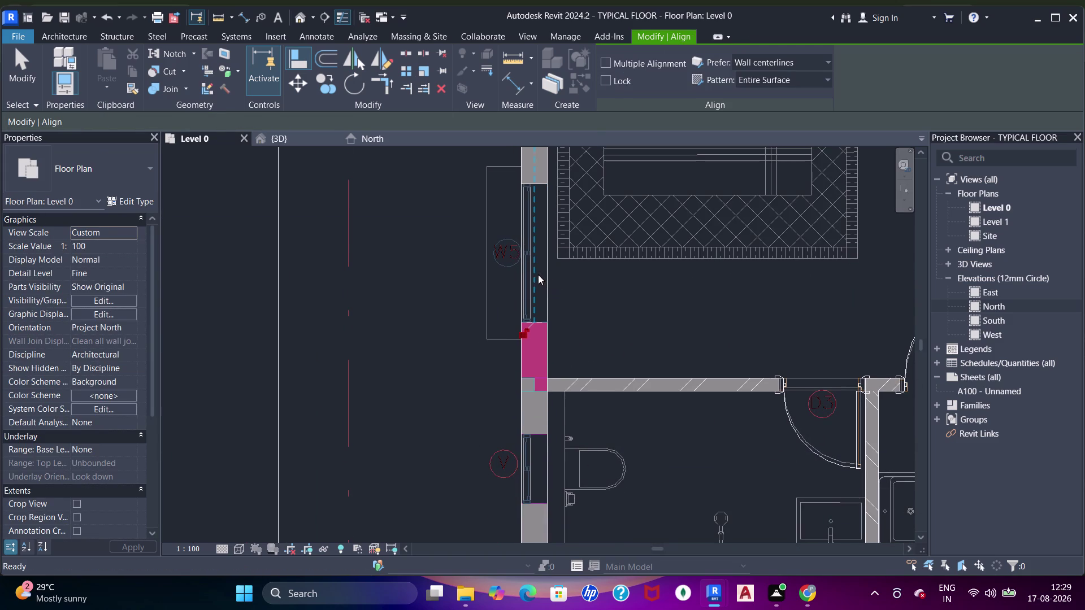
scroll(down, 3)
middle_drag(559, 371, 573, 203)
middle_drag(564, 333, 573, 212)
middle_drag(578, 337, 582, 261)
scroll(up, 3)
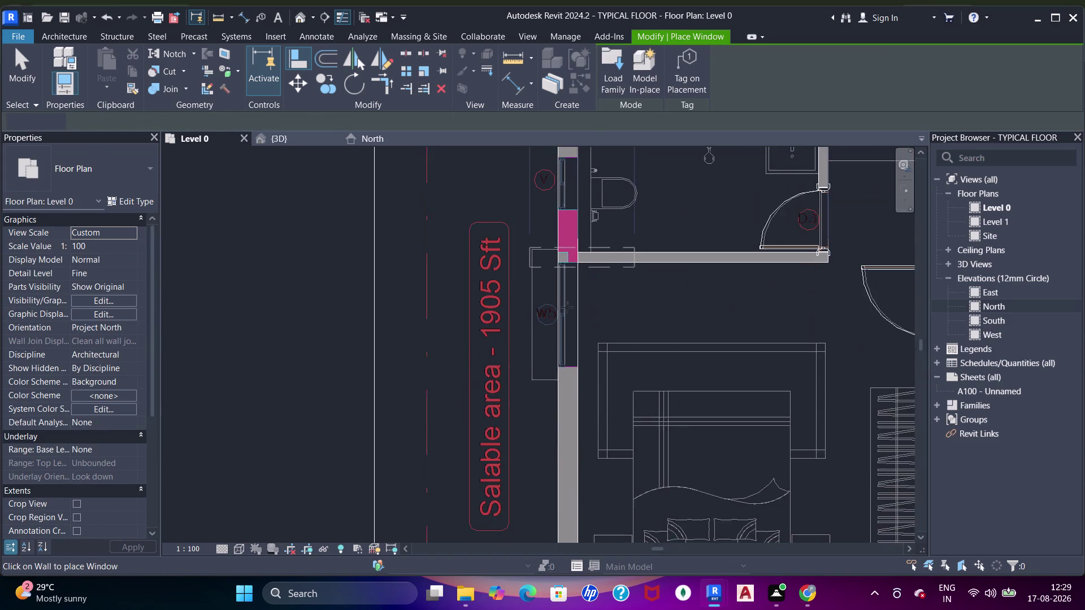
scroll(up, 3)
click(587, 302)
scroll(up, 3)
key(a)
key(a)
key(a)
key(a)
drag(586, 499, 585, 491)
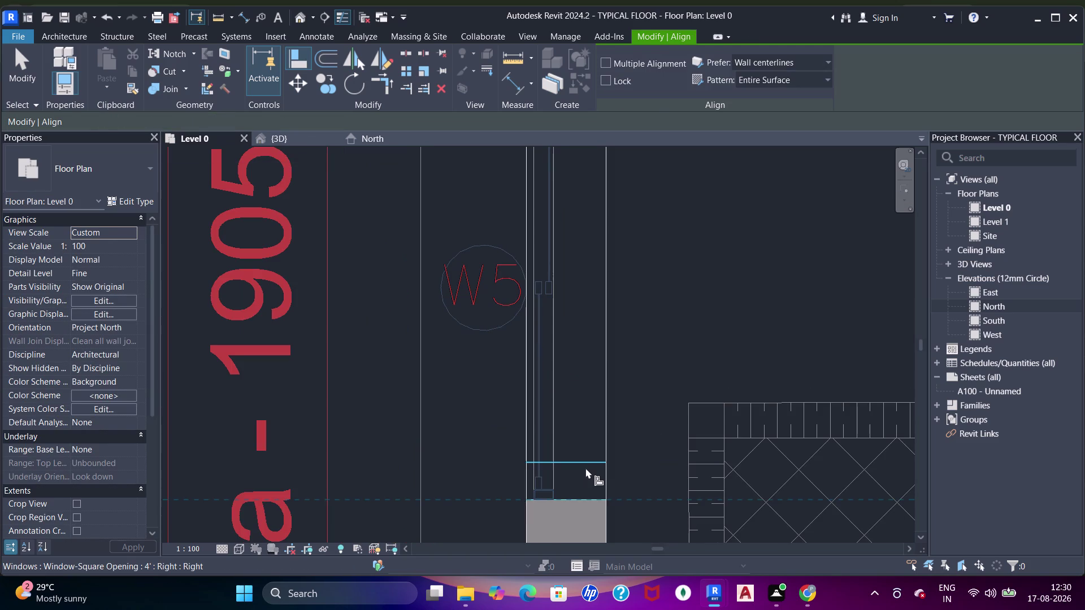
click(586, 468)
scroll(down, 3)
middle_drag(584, 414, 586, 281)
scroll(up, 3)
scroll(down, 3)
middle_drag(600, 362, 567, 258)
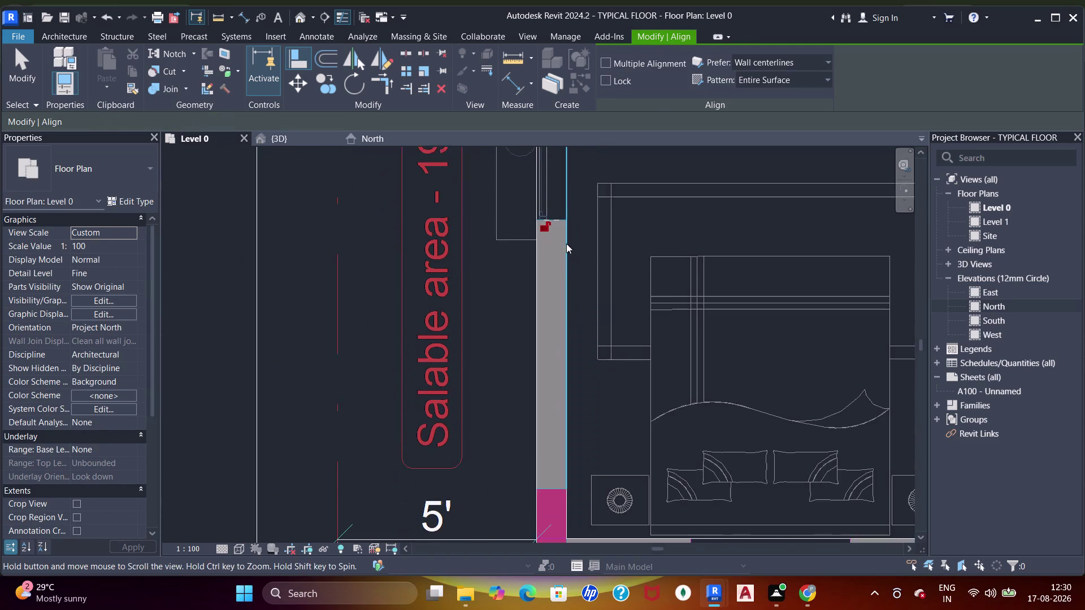
Restart window placement with WN and pan to the lower bedroom wall.
text(wn)
scroll(down, 3)
middle_drag(559, 289, 528, 233)
middle_drag(583, 346, 579, 346)
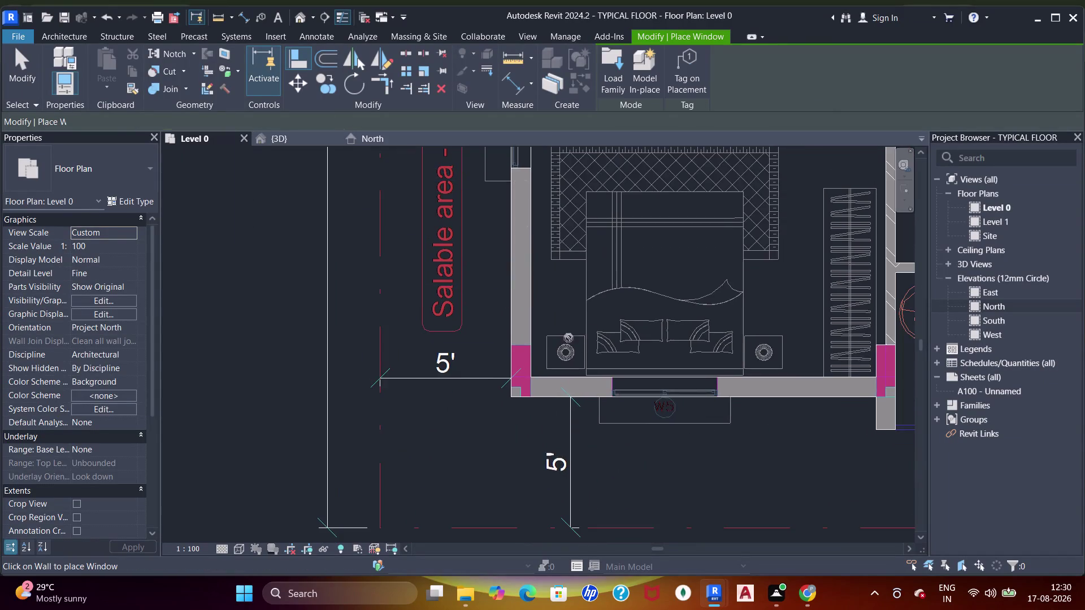
Place a window at the lower W5 opening and align its left end to the opening edge.
middle_drag(579, 345, 464, 285)
scroll(up, 3)
click(561, 299)
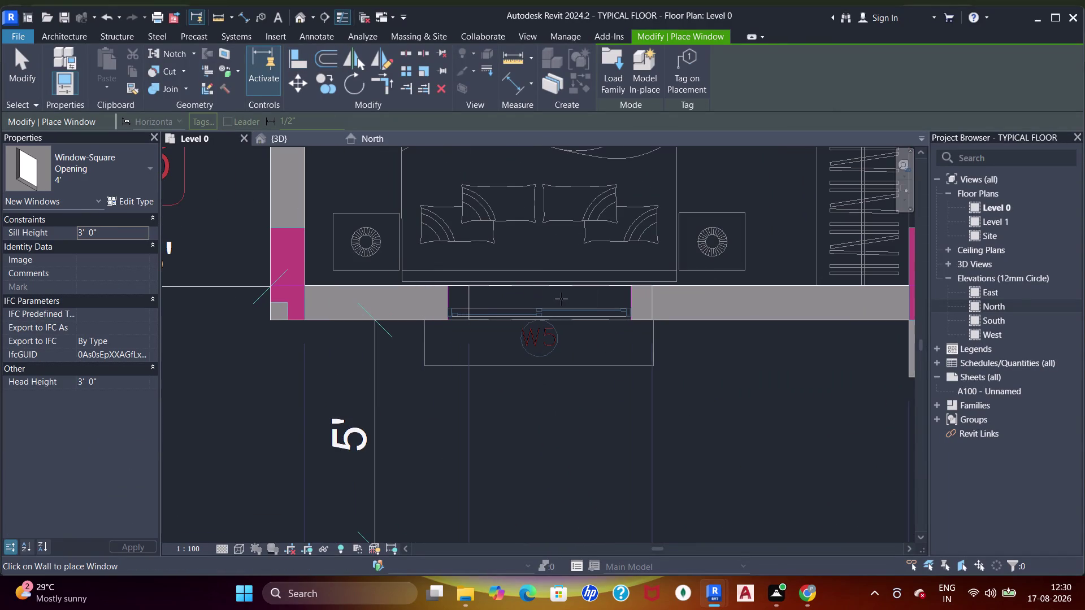
scroll(up, 3)
key(a)
key(a)
key(a)
key(a)
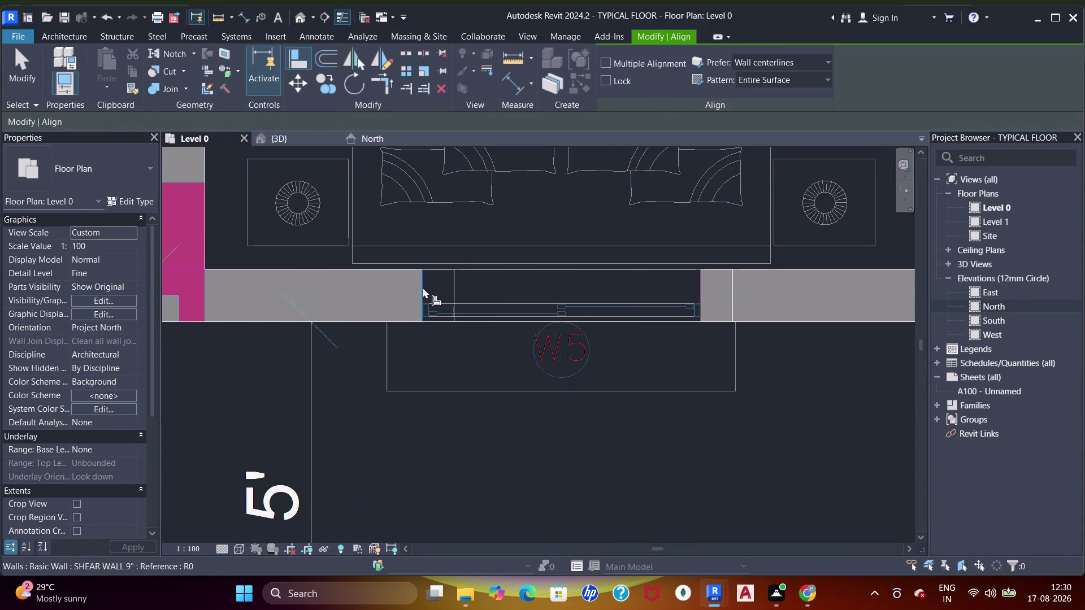
click(422, 285)
click(452, 286)
scroll(down, 3)
middle_drag(564, 280, 498, 281)
Exit Align and pan across the plan to check the windows, returning to lower W5.
key(Escape)
key(Escape)
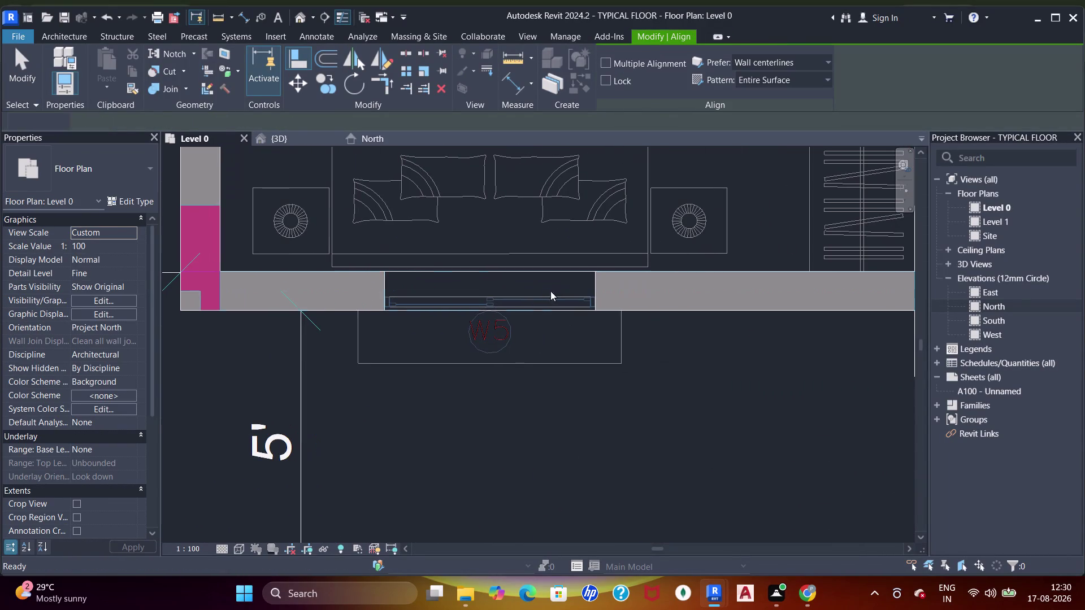
key(Escape)
scroll(down, 3)
middle_drag(648, 283, 492, 275)
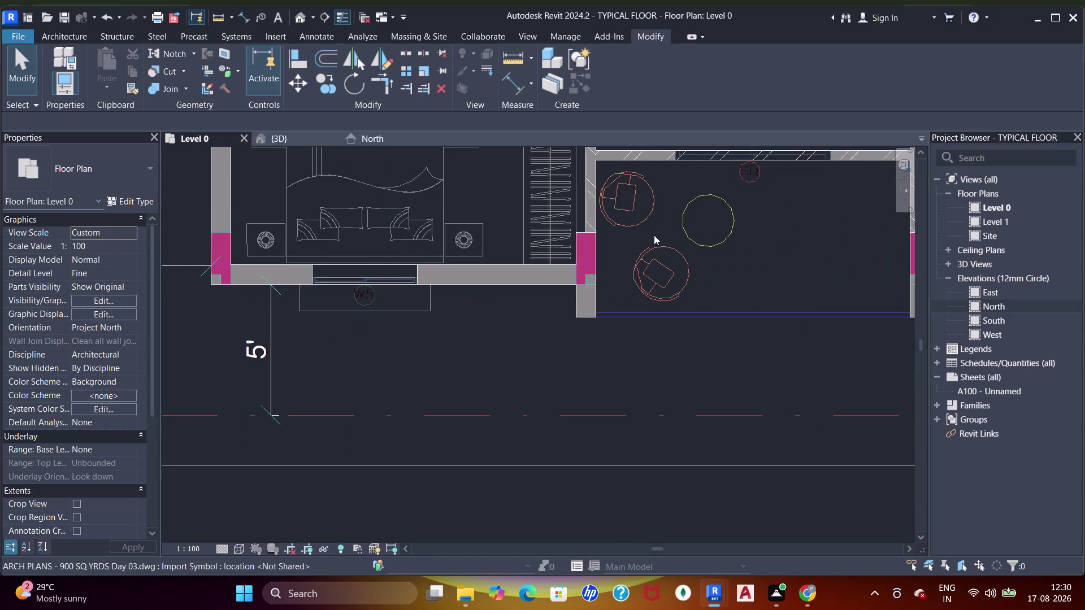
middle_drag(640, 244, 602, 365)
middle_drag(679, 317, 411, 273)
middle_drag(726, 350, 544, 306)
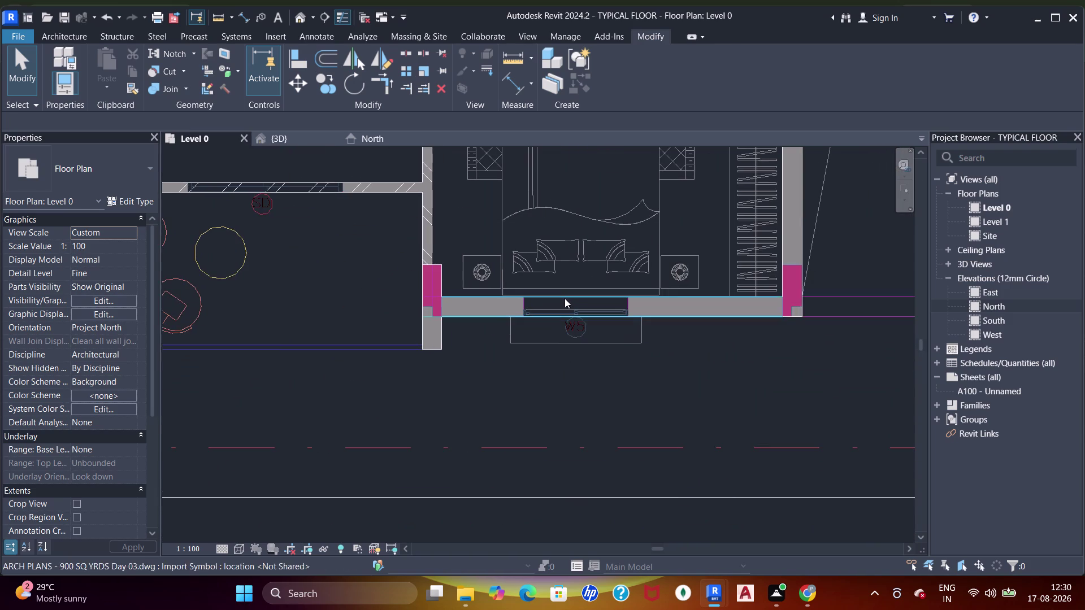
scroll(up, 3)
Restart window placement (WN) and zoom in on the lower W5 window.
key(w)
key(w)
key(w)
key(n)
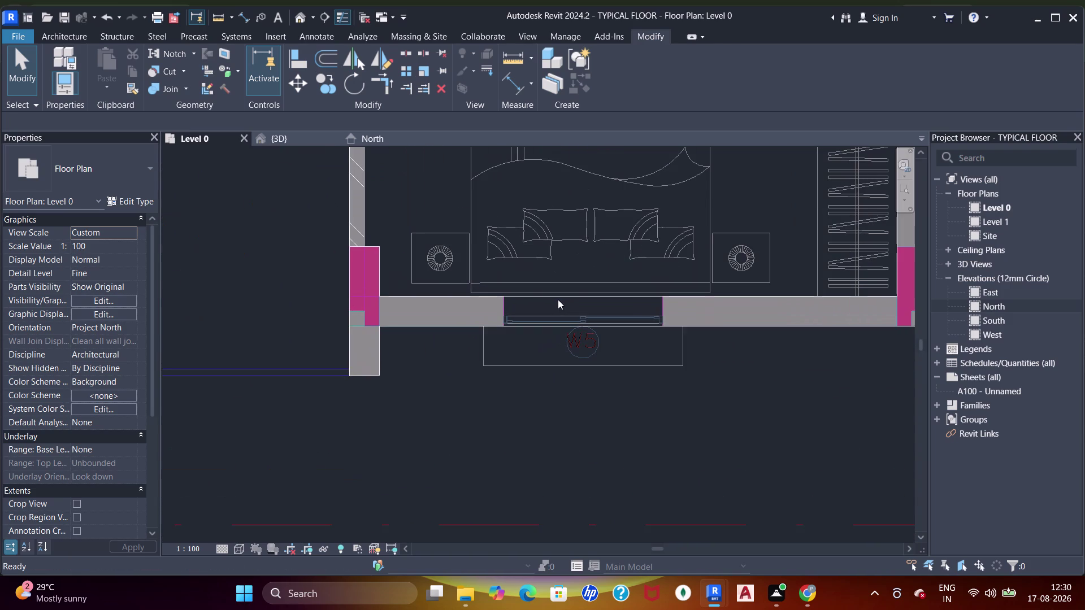
scroll(up, 3)
drag(721, 316, 716, 317)
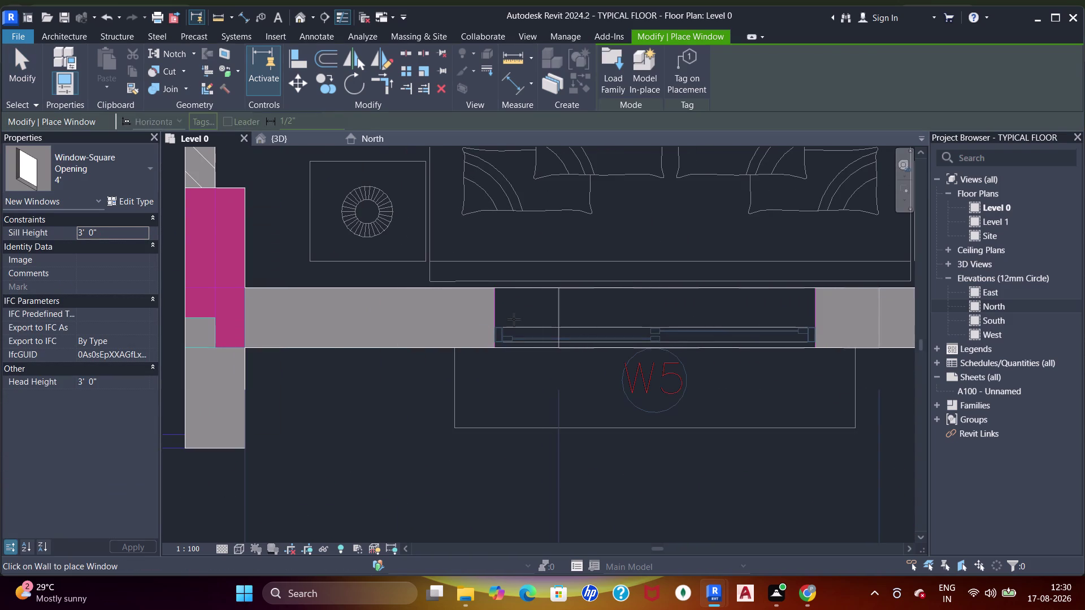
Align the lower W5 window's left end to the opening line.
key(a)
key(a)
key(a)
drag(496, 309, 502, 308)
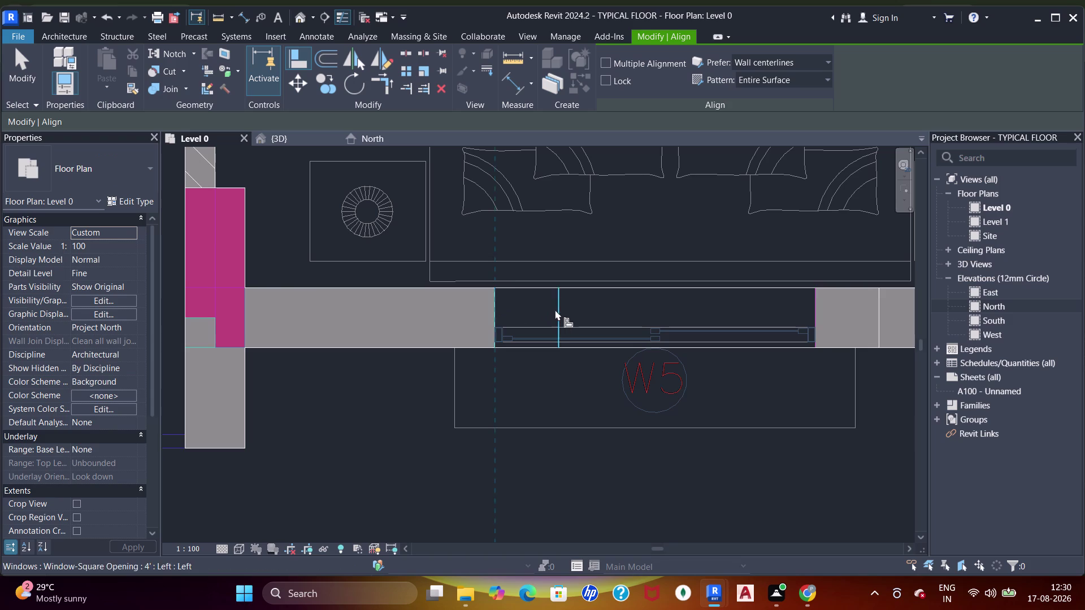
click(555, 310)
scroll(down, 3)
middle_drag(672, 304, 364, 290)
key(Escape)
key(Escape)
Pan to the window opening in the next bedroom, cancelling stray window and wall commands.
scroll(down, 3)
middle_drag(601, 233, 431, 365)
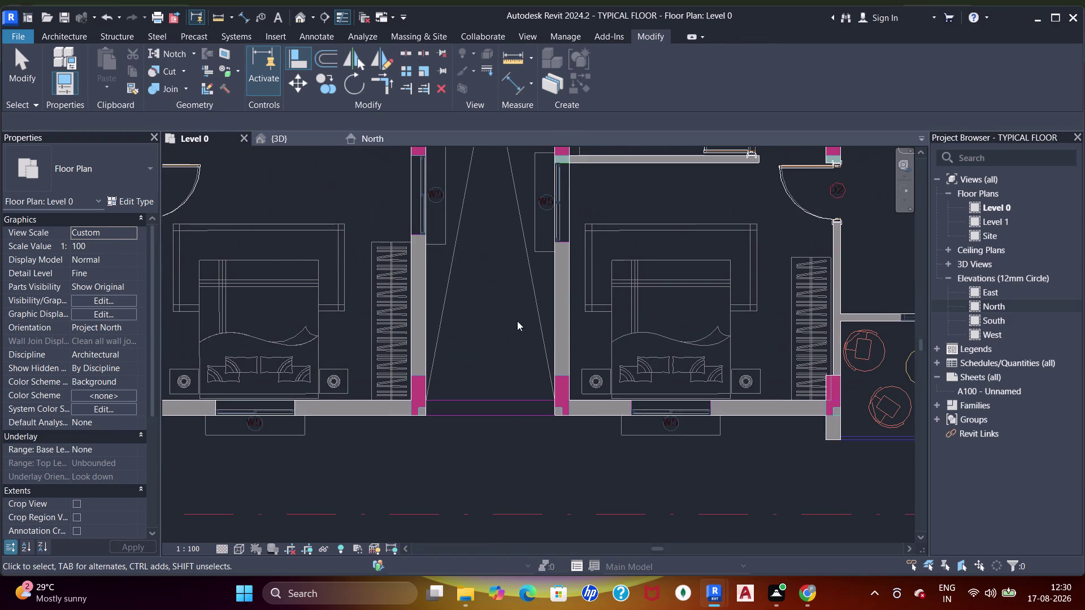
scroll(up, 3)
middle_drag(672, 449, 664, 379)
key(w)
key(w)
key(n)
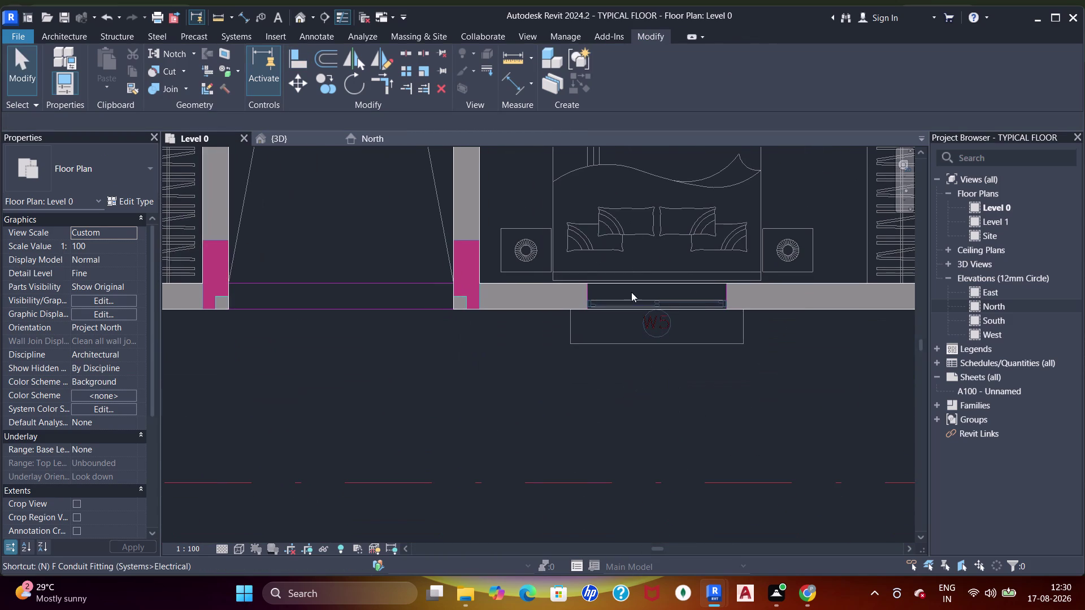
scroll(up, 3)
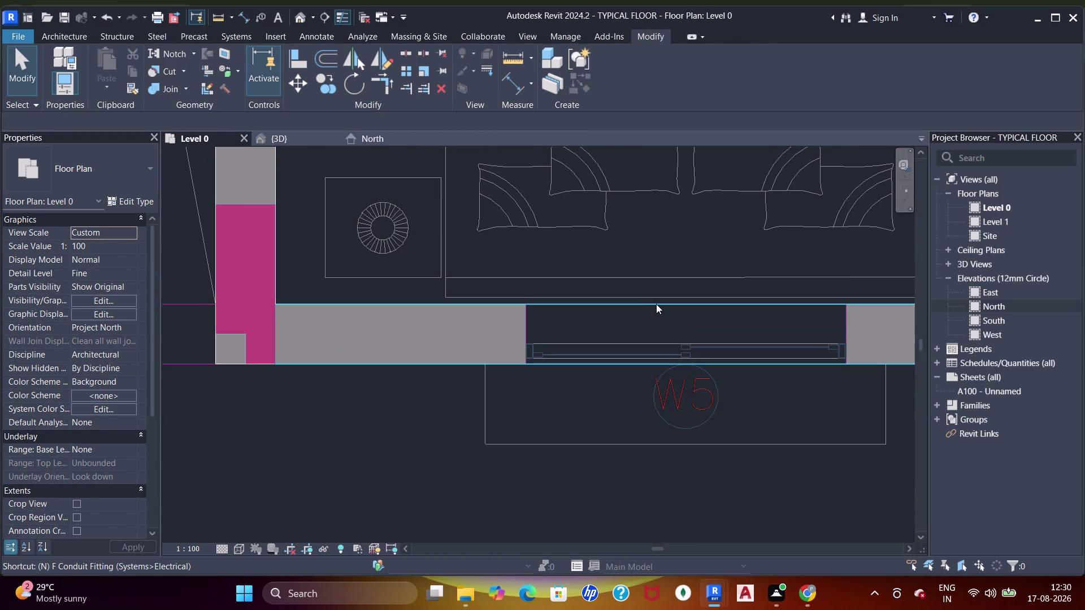
key(Escape)
key(w)
key(b)
key(Escape)
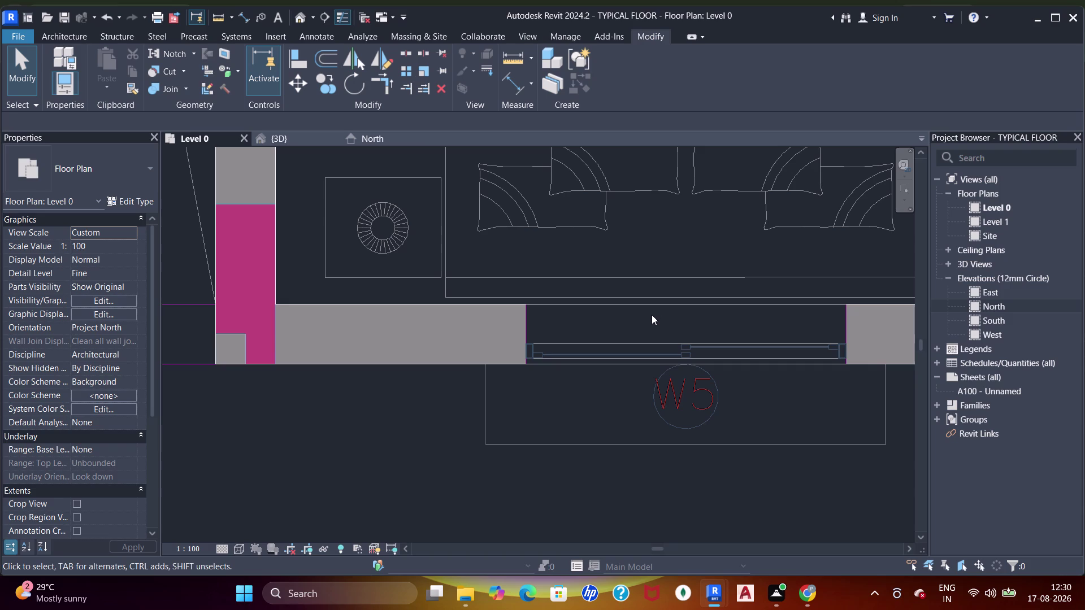
Place a window (WN) at the W5 opening and snap its edge to the opening edge.
text(wn)
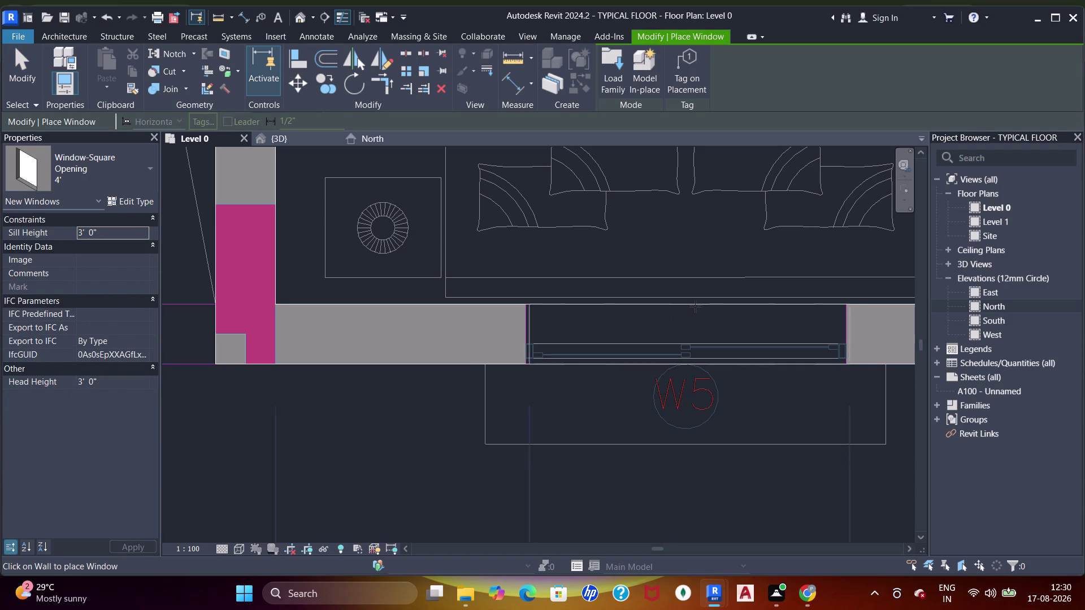
click(716, 312)
click(712, 306)
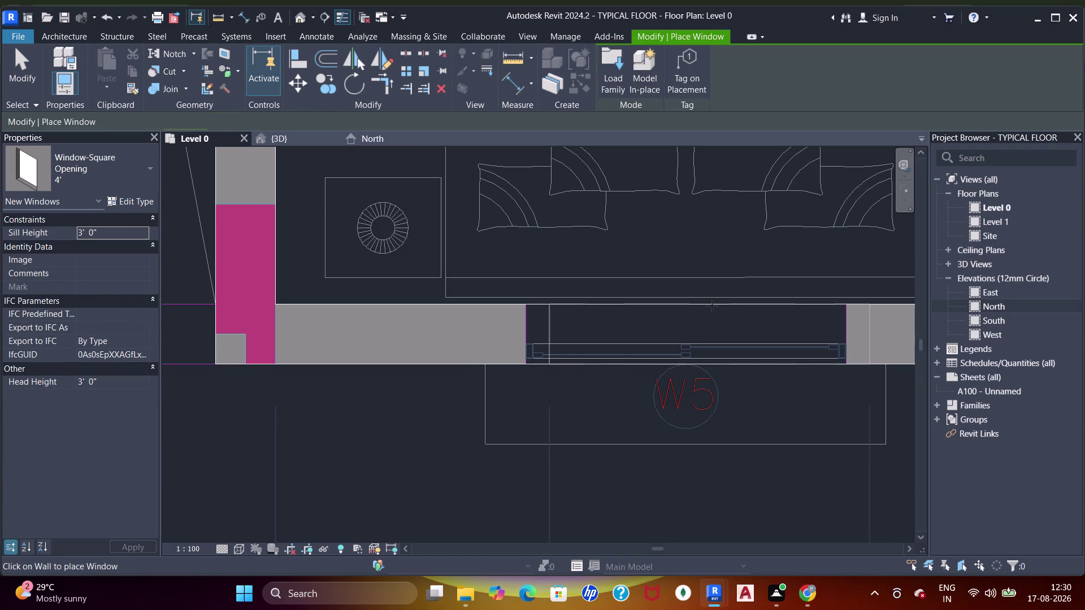
scroll(up, 3)
key(a)
key(a)
key(a)
key(a)
click(522, 318)
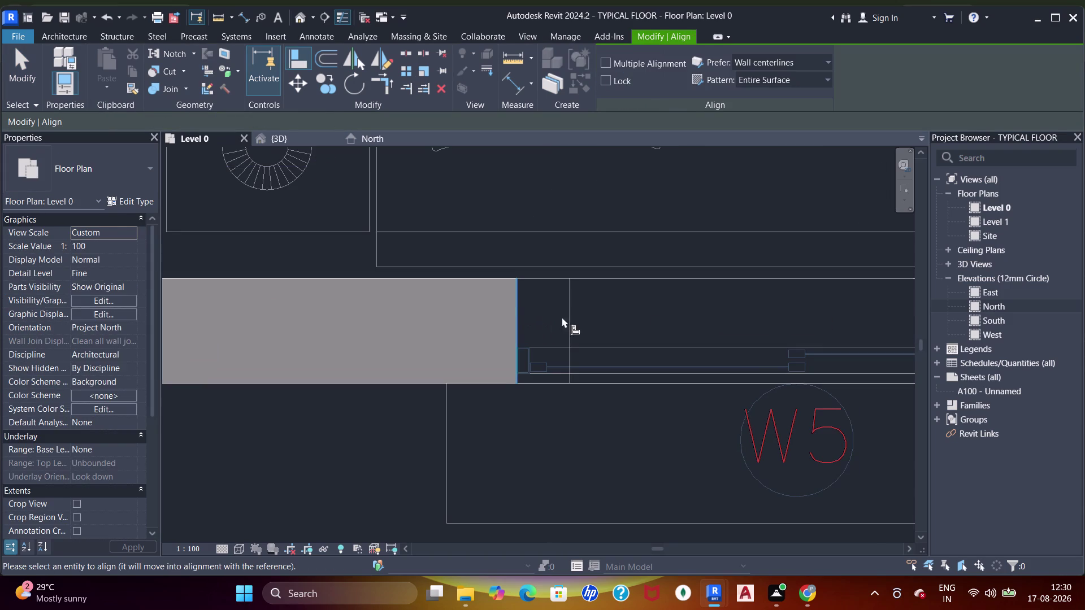
click(571, 320)
Pan around the W5 window and bedroom wall, then finish aligning.
scroll(down, 3)
middle_drag(759, 289, 446, 304)
middle_drag(579, 306, 553, 343)
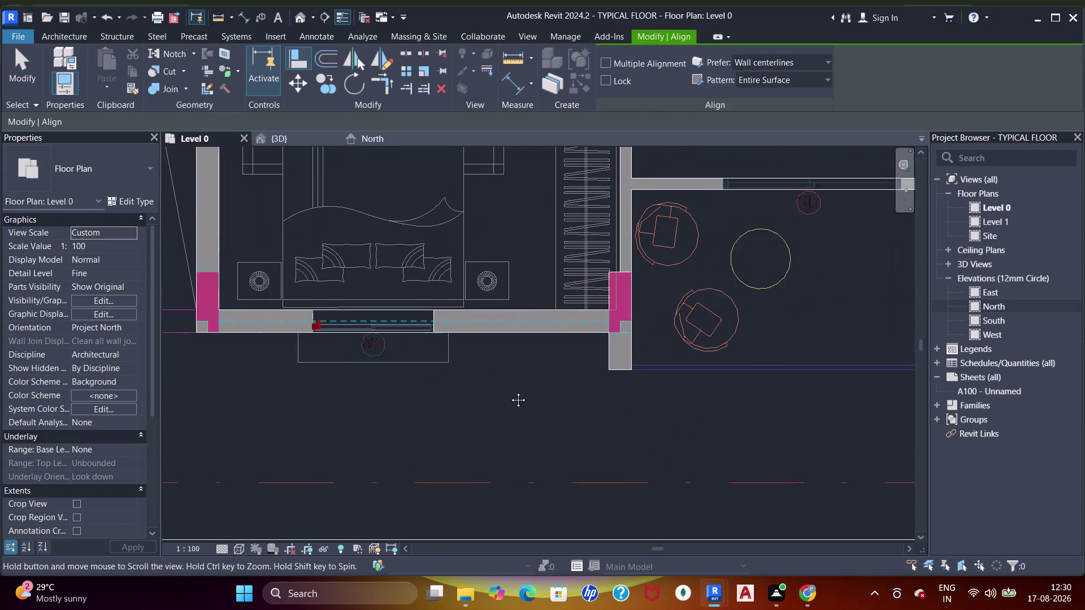
middle_drag(552, 343, 481, 415)
middle_drag(736, 289, 413, 272)
scroll(up, 3)
middle_drag(639, 322, 420, 257)
scroll(up, 3)
key(Escape)
key(Escape)
key(Escape)
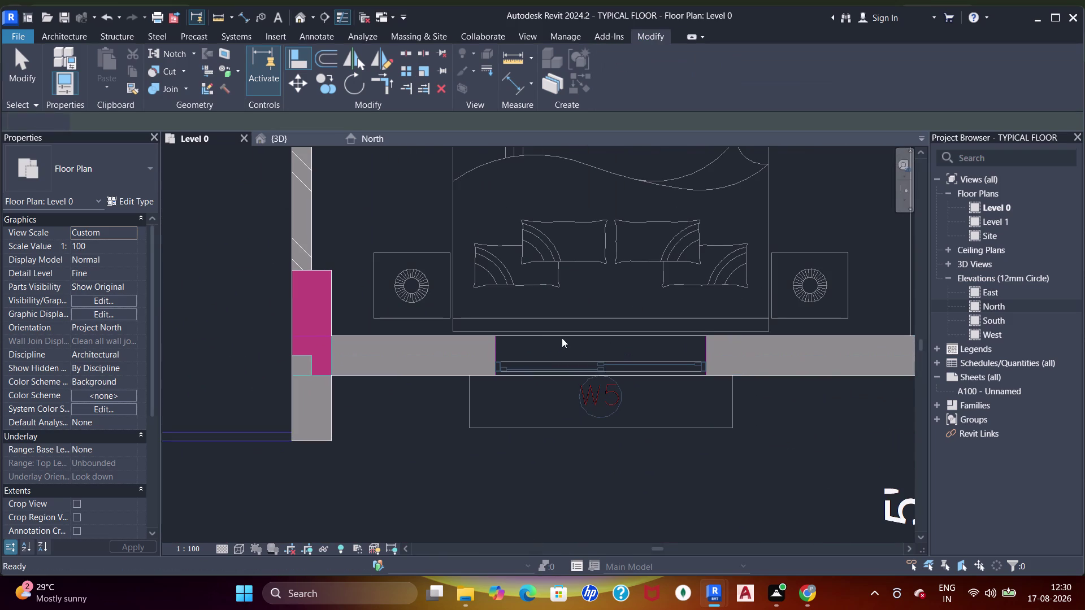
click(537, 337)
Place another W5 window and align its left edge to the opening's left edge.
key(Escape)
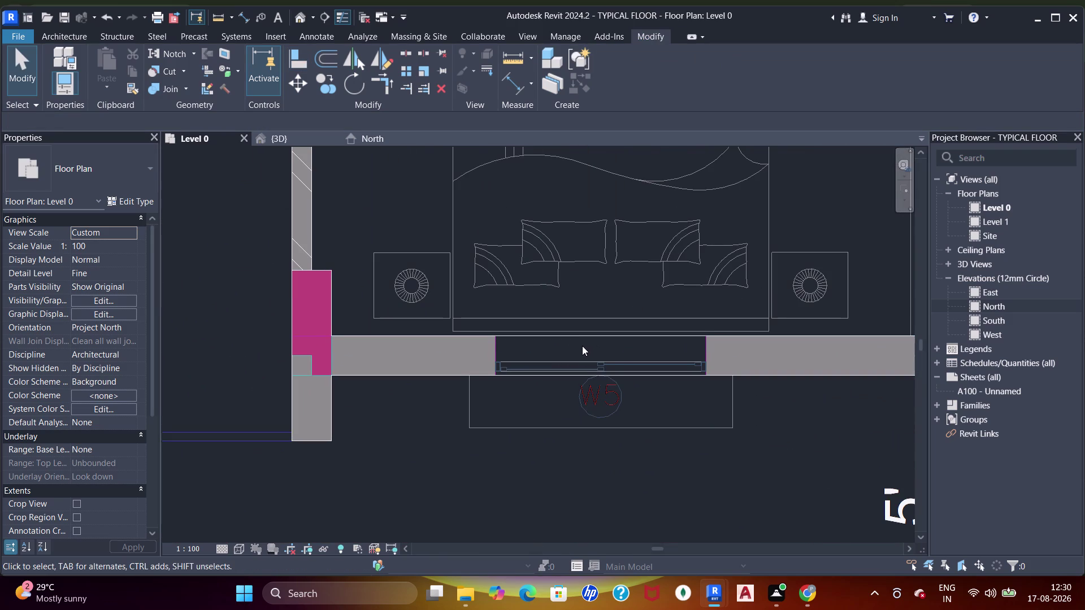
key(w)
key(n)
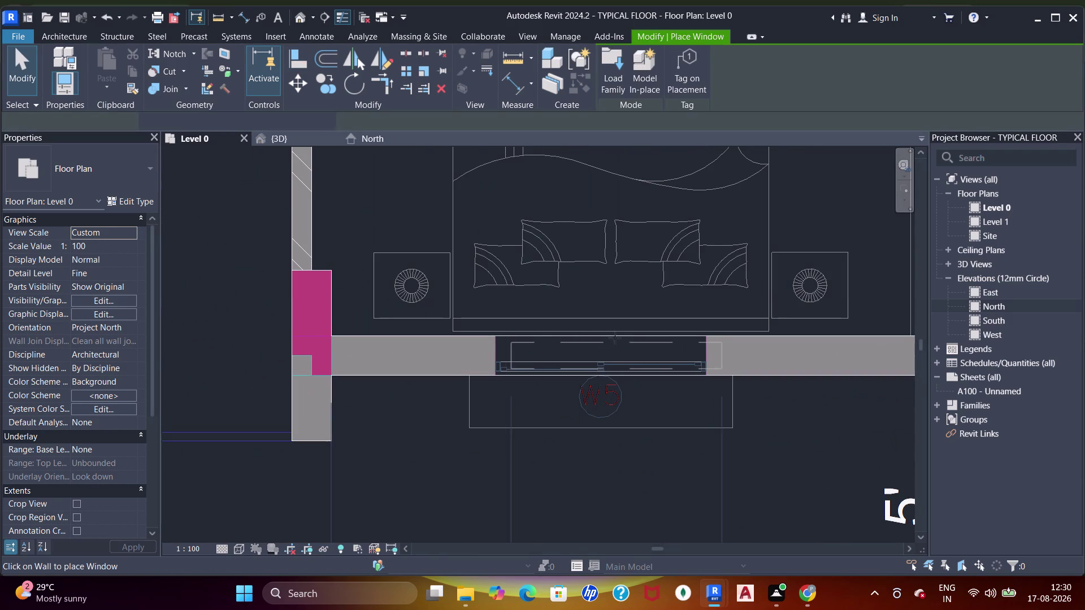
click(623, 337)
scroll(up, 3)
middle_drag(501, 350, 530, 329)
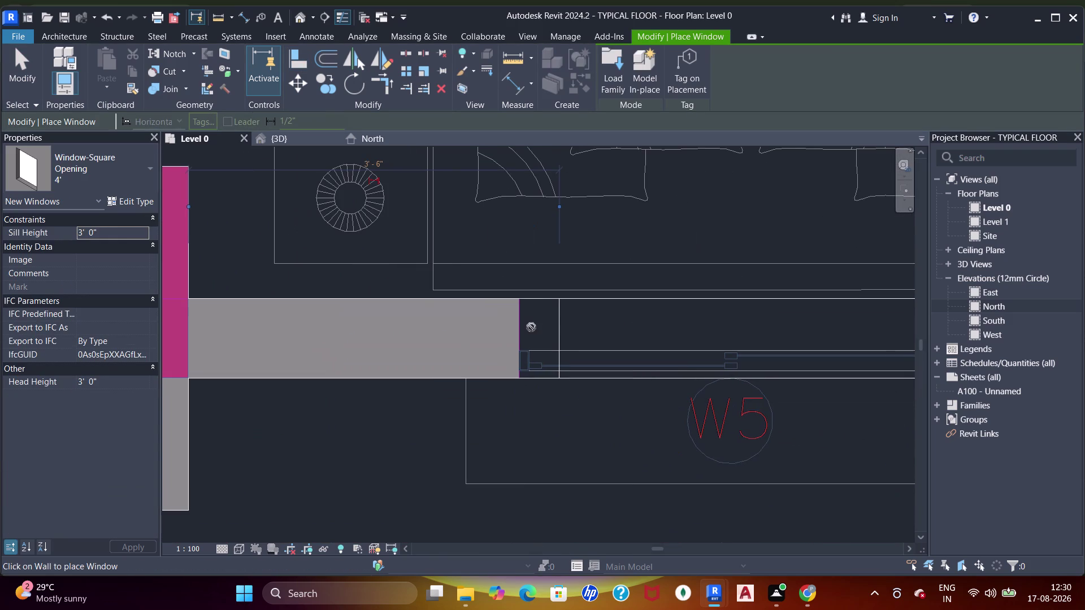
key(a)
key(a)
key(a)
click(523, 326)
click(559, 333)
Exit Align and pan out to view the bedroom.
scroll(down, 3)
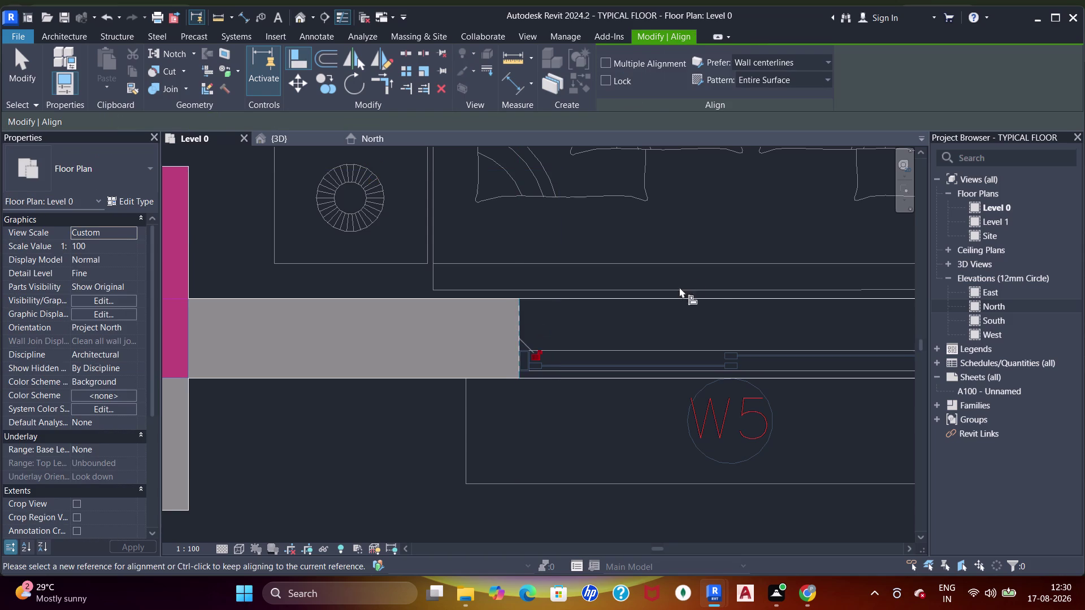
scroll(down, 3)
middle_drag(701, 299, 390, 314)
scroll(down, 3)
middle_drag(659, 300, 593, 311)
key(Escape)
key(Escape)
scroll(up, 3)
key(Escape)
scroll(down, 3)
middle_drag(566, 247, 577, 271)
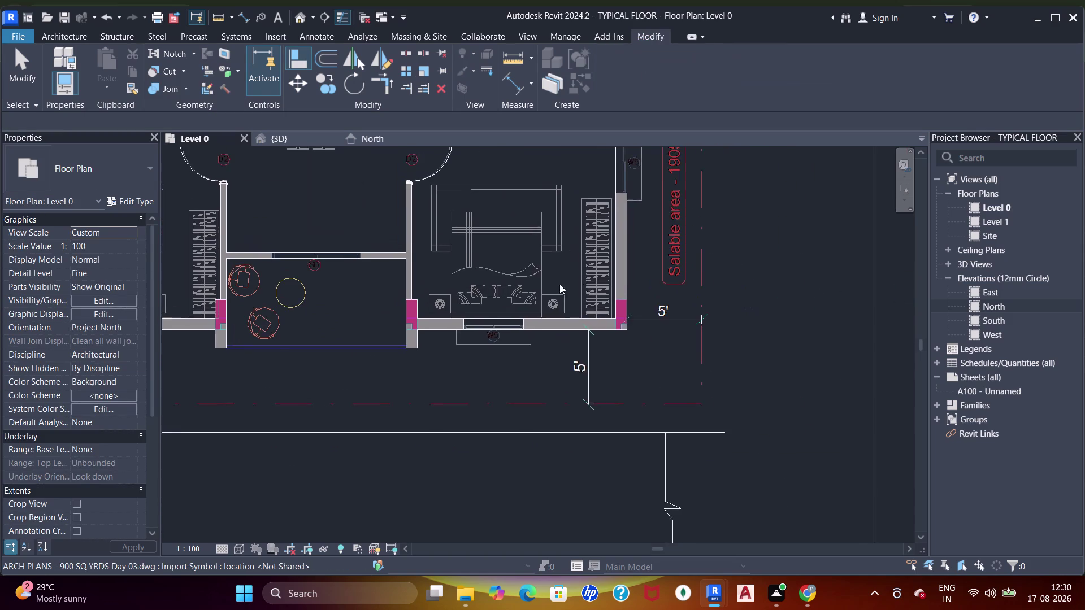
scroll(up, 3)
Check the W5 window's fit, undo its deletion, and review the plan before typing WN.
click(521, 280)
click(518, 271)
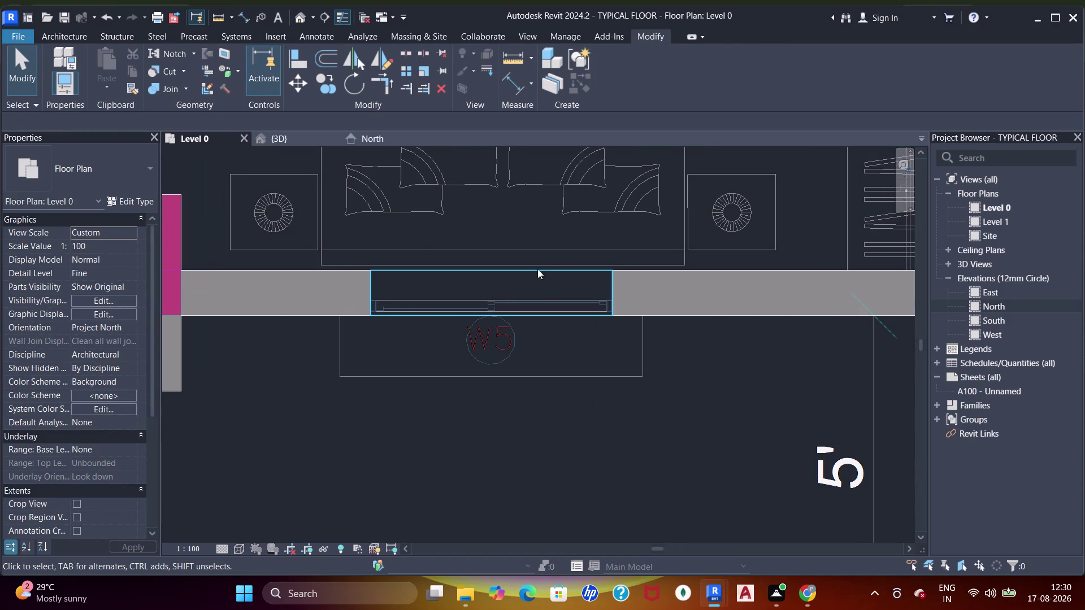
key(Delete)
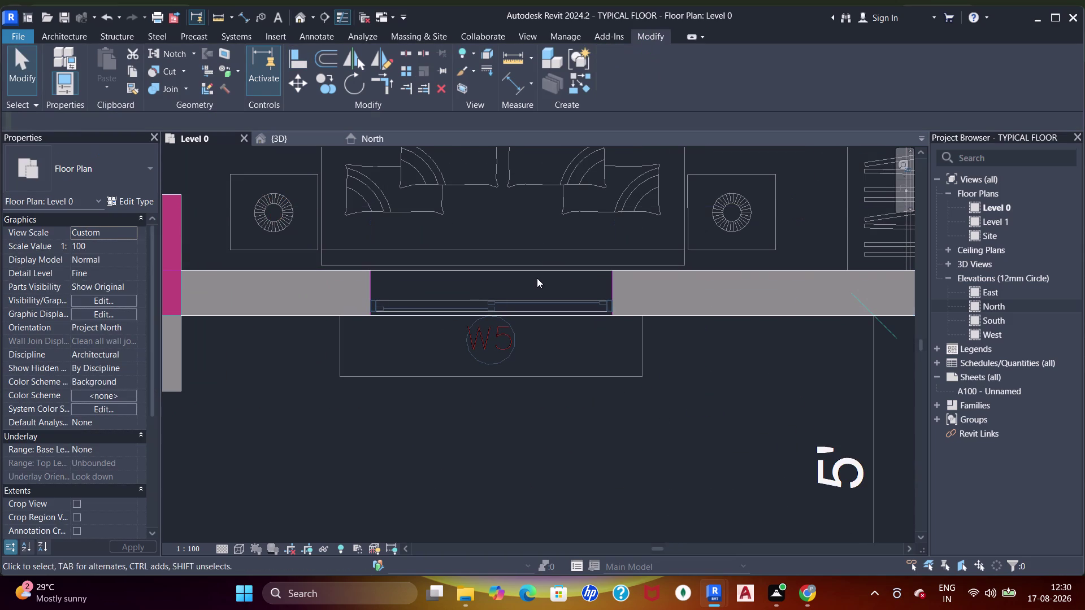
key(ctrl+z)
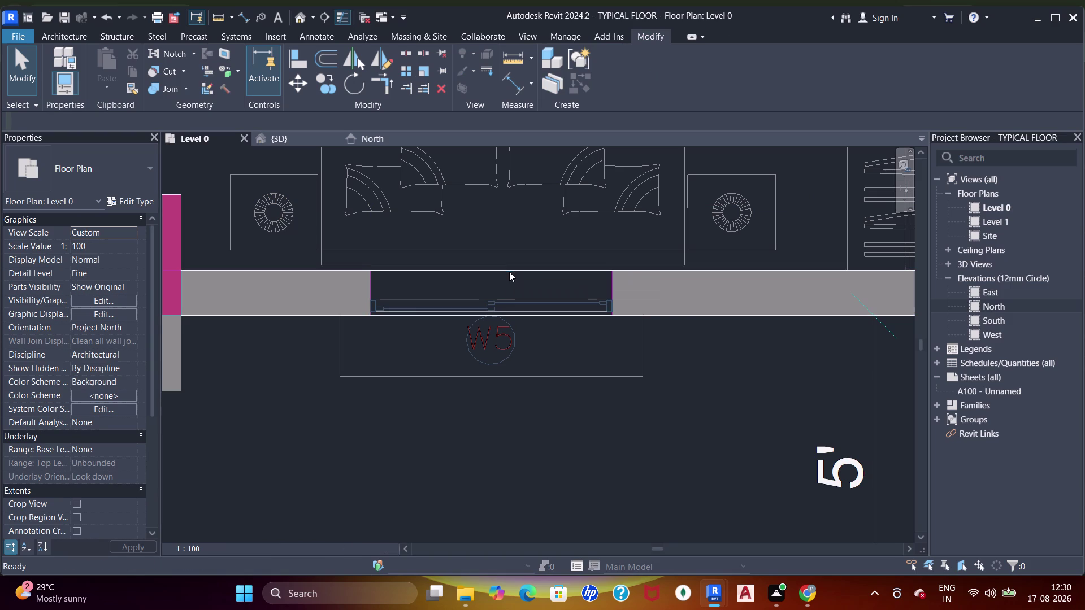
scroll(down, 3)
middle_drag(550, 258, 536, 371)
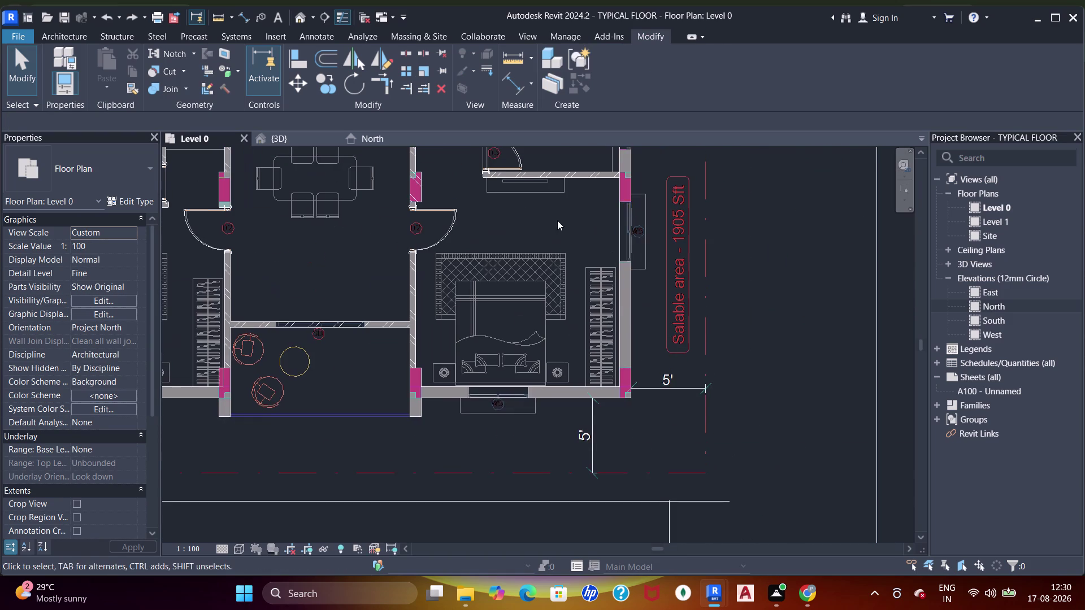
scroll(down, 3)
middle_drag(545, 241, 572, 340)
text(wn)
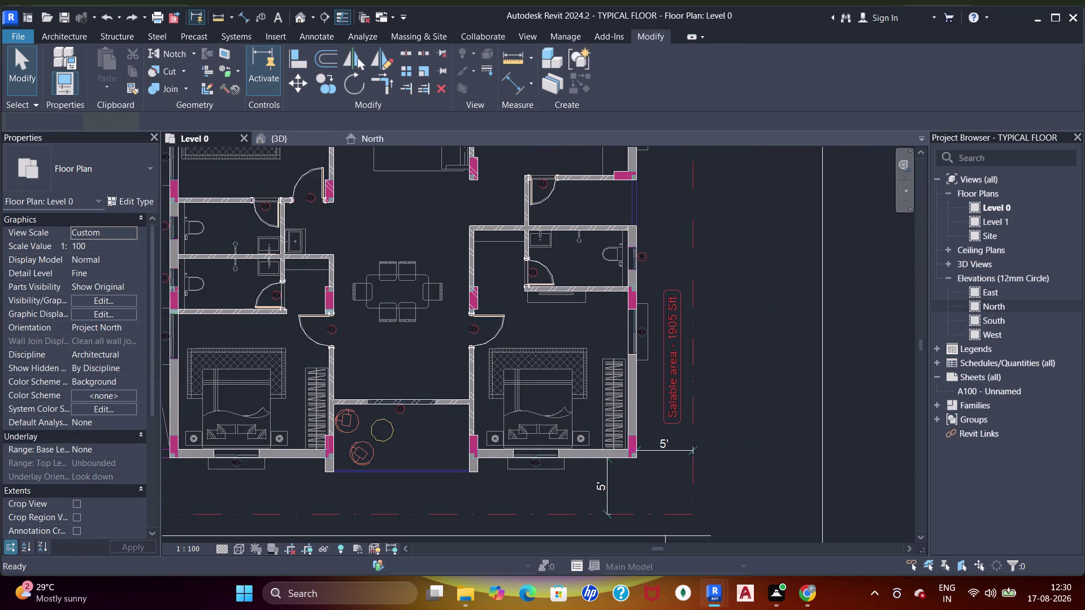
drag(126, 198, 141, 195)
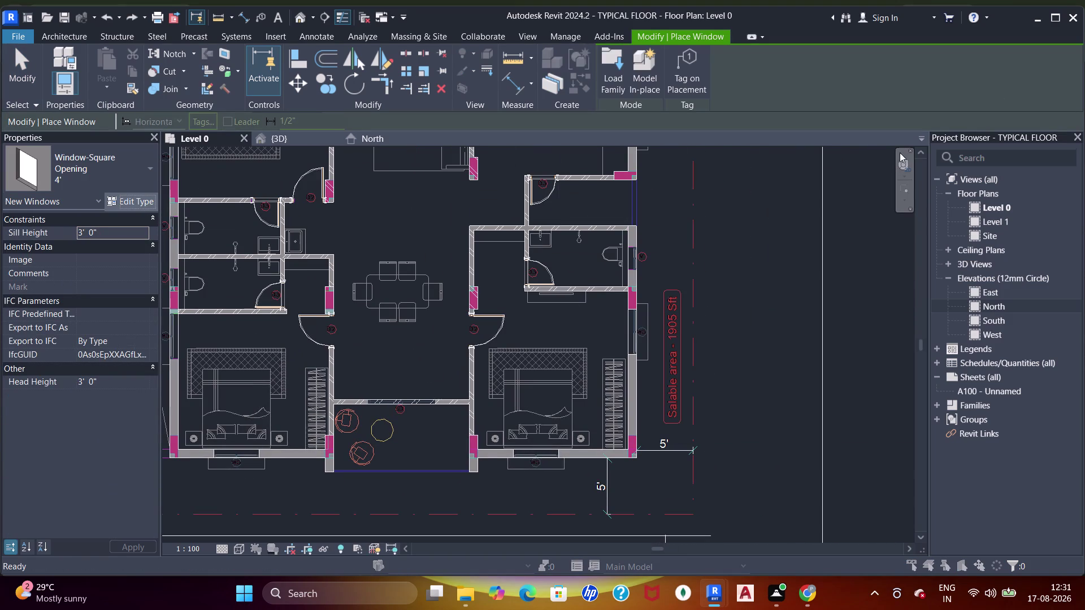
Duplicate the Window-Square Opening type as a new type named 2'.
click(845, 128)
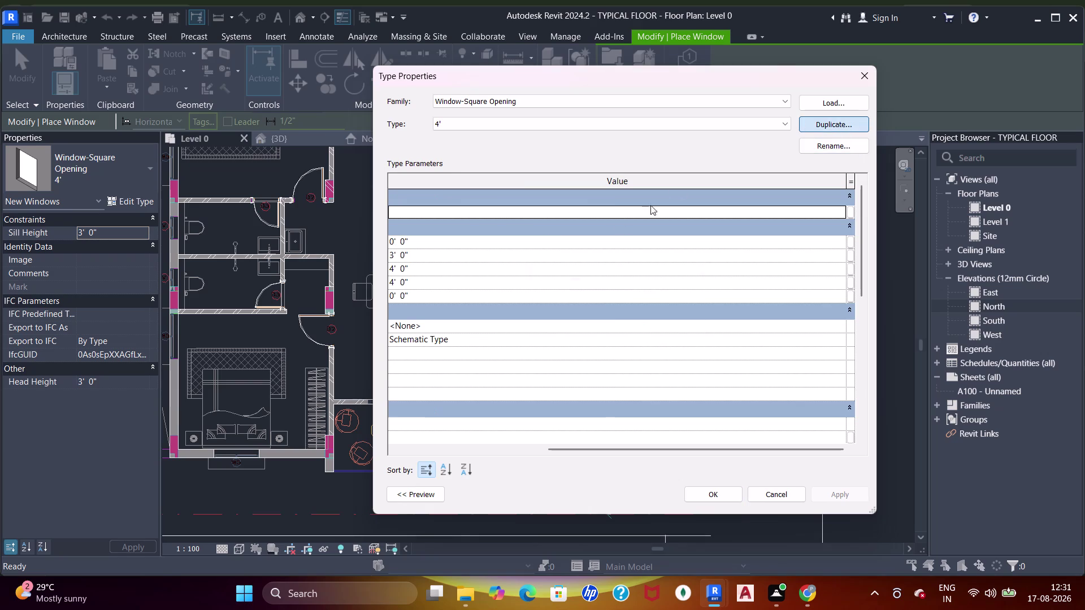
text(2')
key(Return)
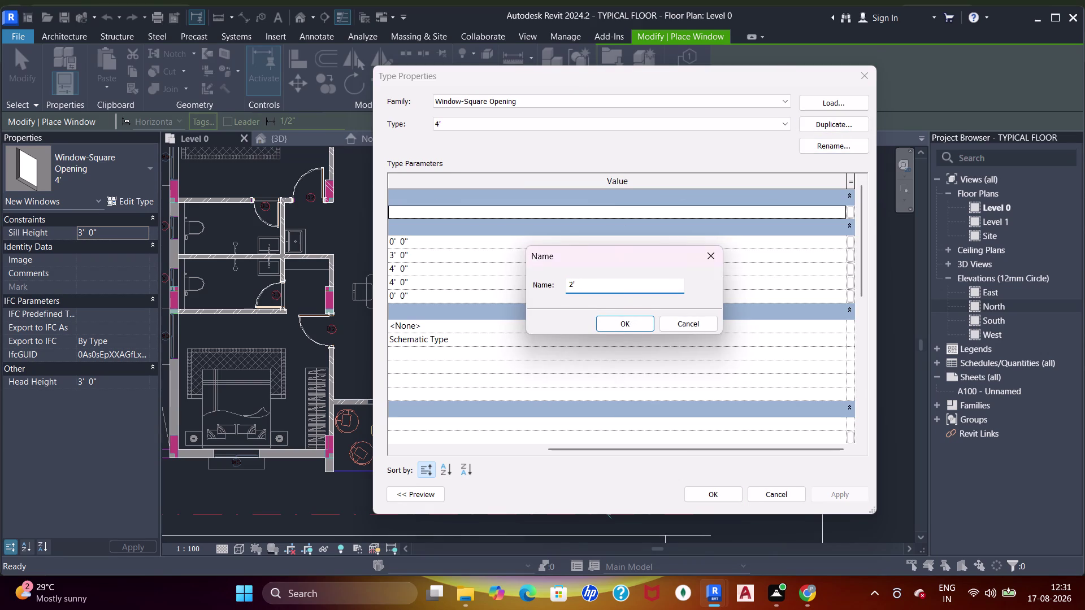
drag(765, 454, 503, 419)
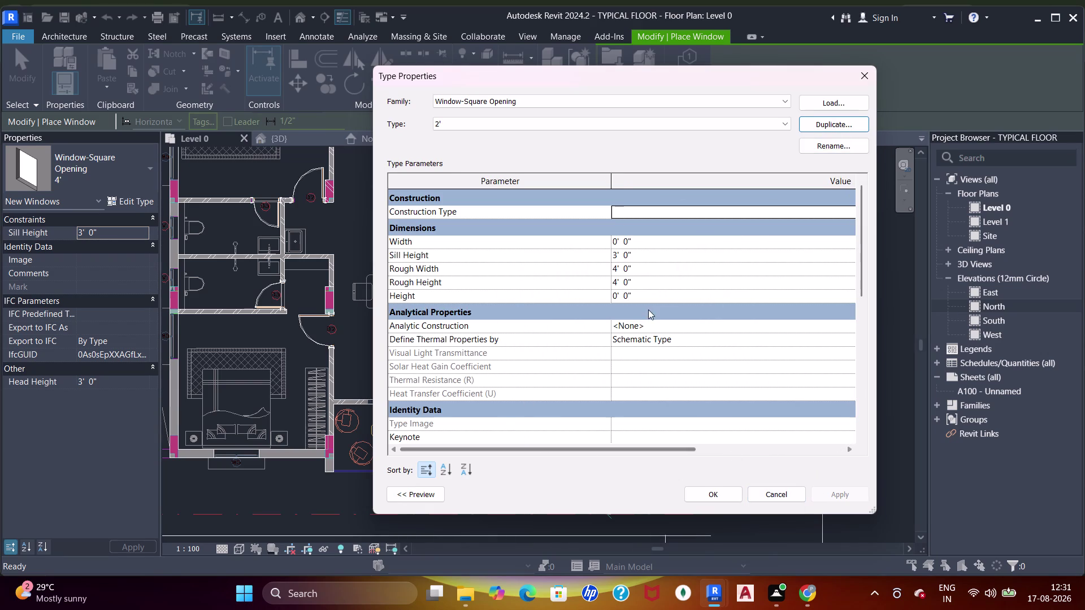
Set the 2' type's sill height to 6' and rough width and height to 2'.
click(644, 257)
text(6')
key(Return)
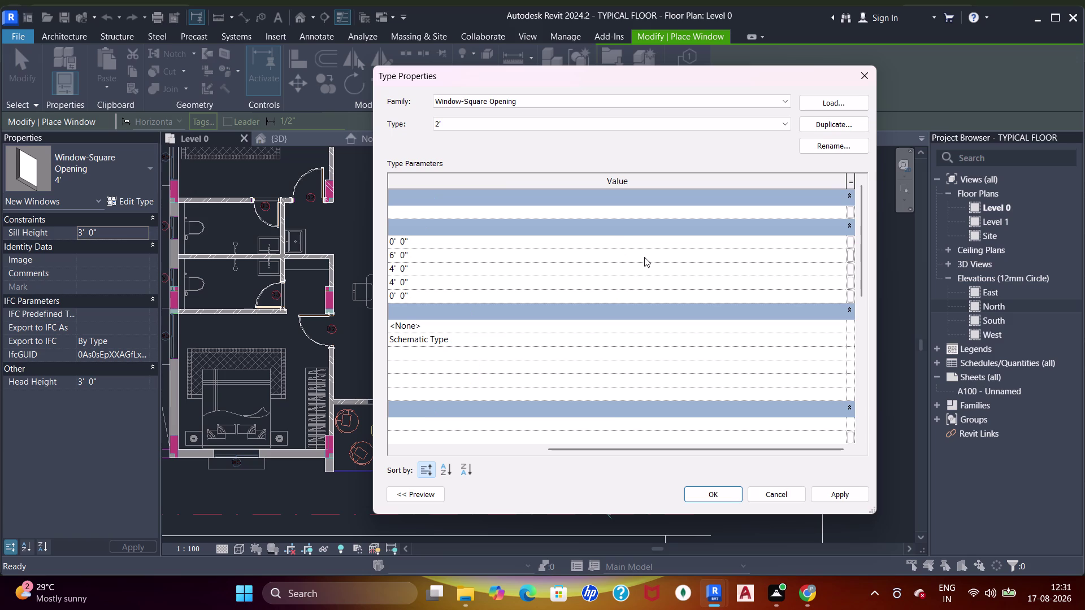
drag(593, 452, 451, 451)
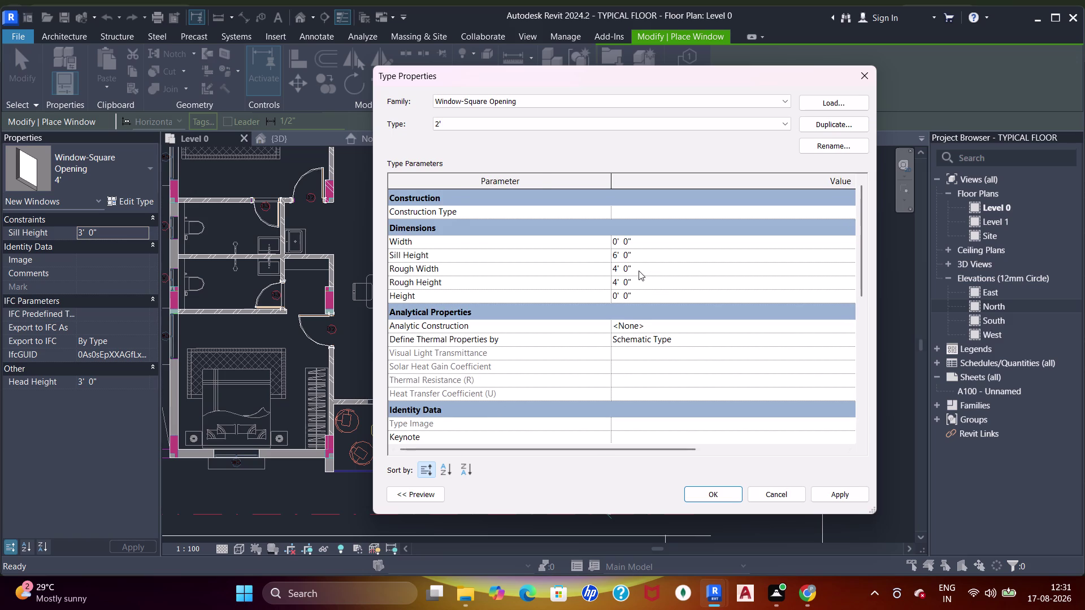
click(638, 270)
text(2')
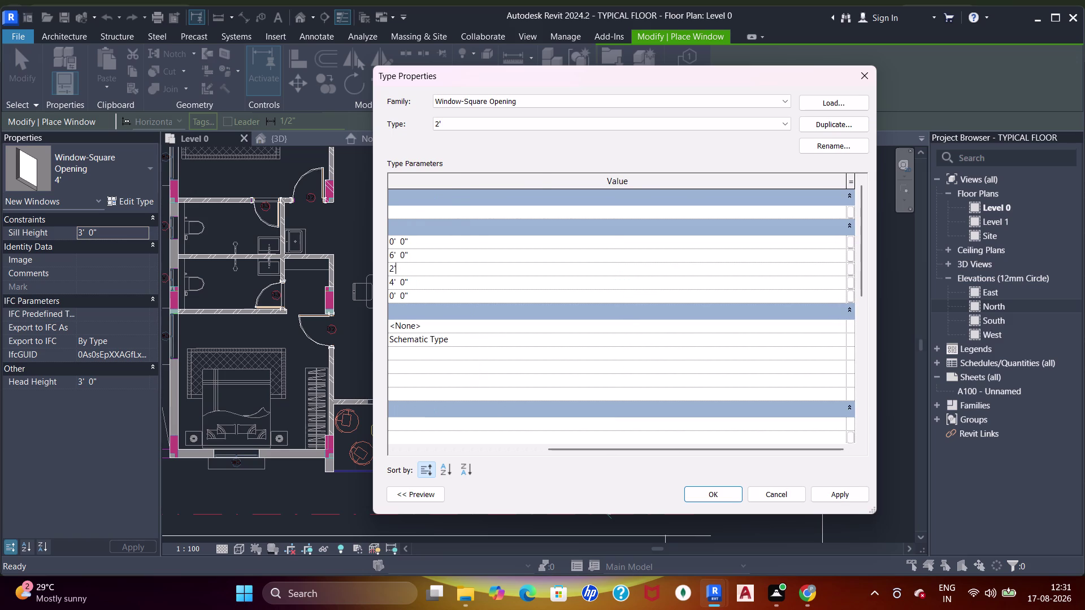
click(523, 278)
text(2)
text(')
key(Return)
click(853, 493)
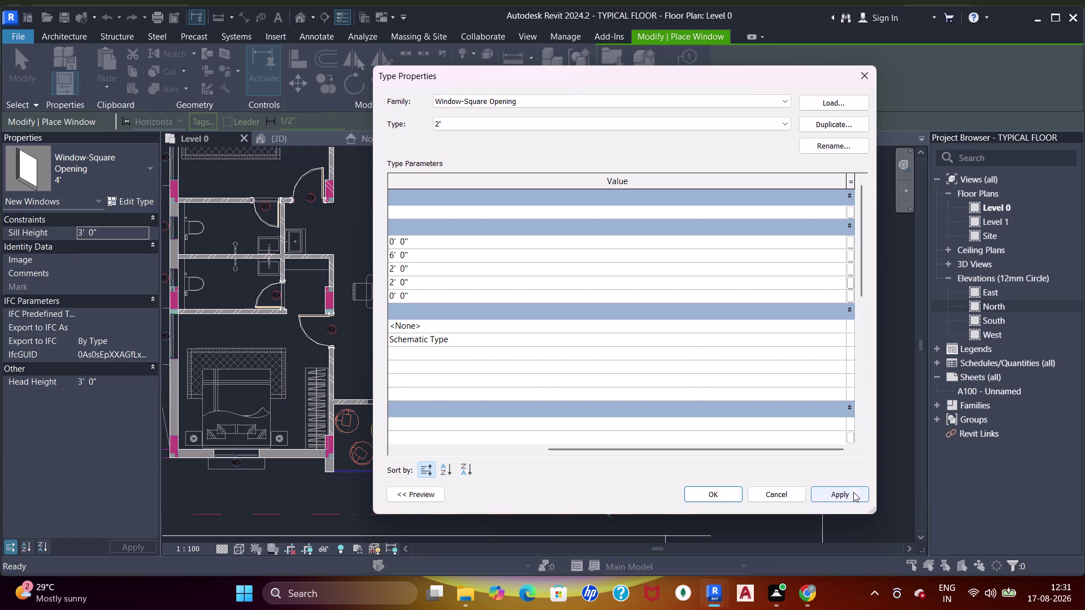
click(696, 491)
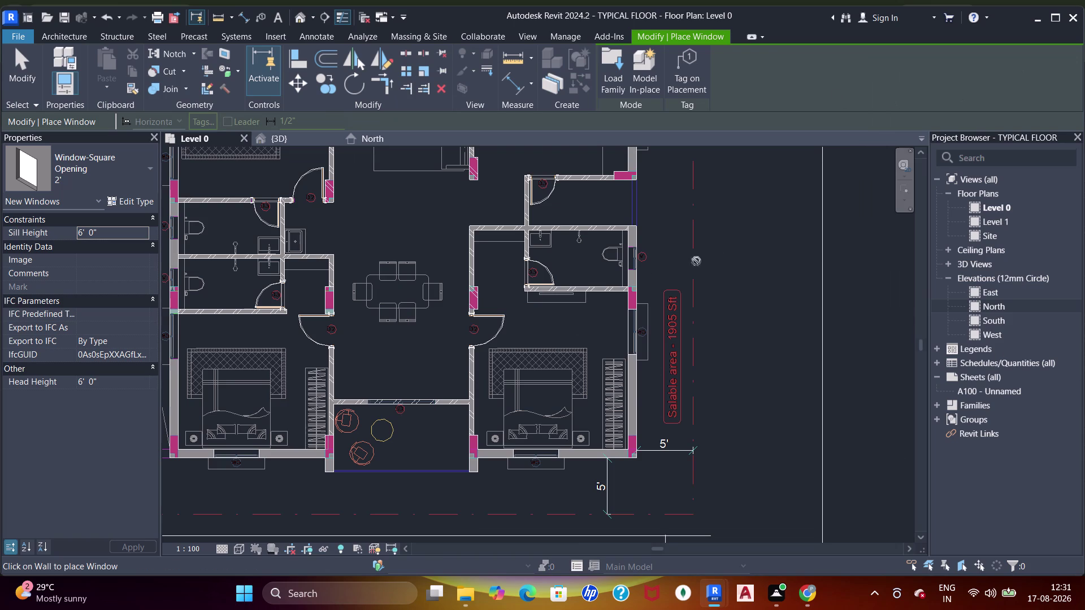
Place a 2' square-opening window in the bathroom's outer wall and align its top edge to the opening.
scroll(up, 3)
middle_drag(664, 240, 627, 309)
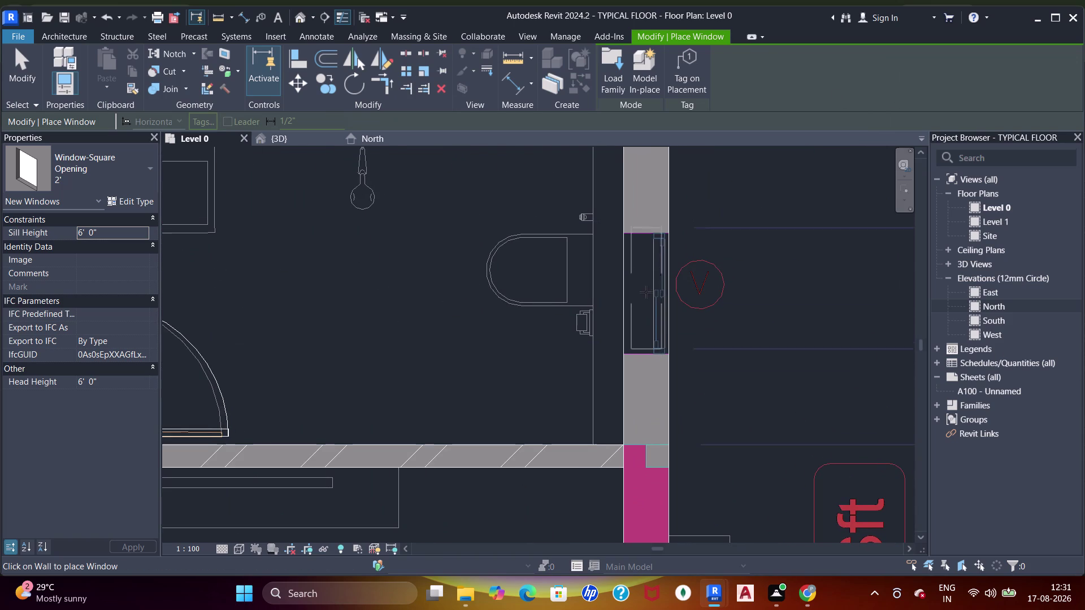
click(645, 312)
scroll(up, 3)
key(a)
key(a)
key(a)
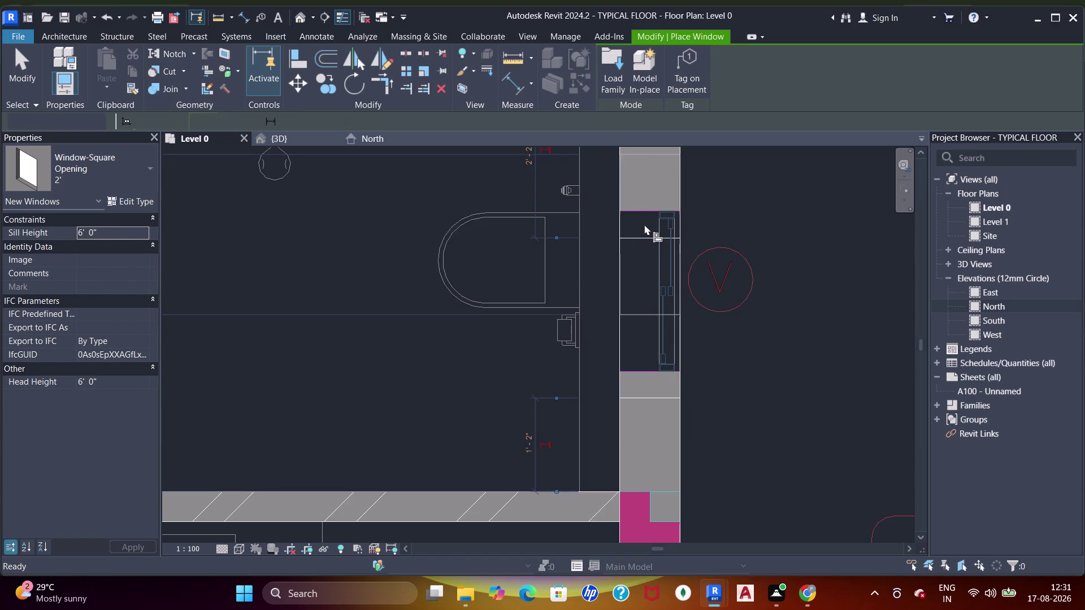
click(630, 215)
click(629, 237)
scroll(down, 3)
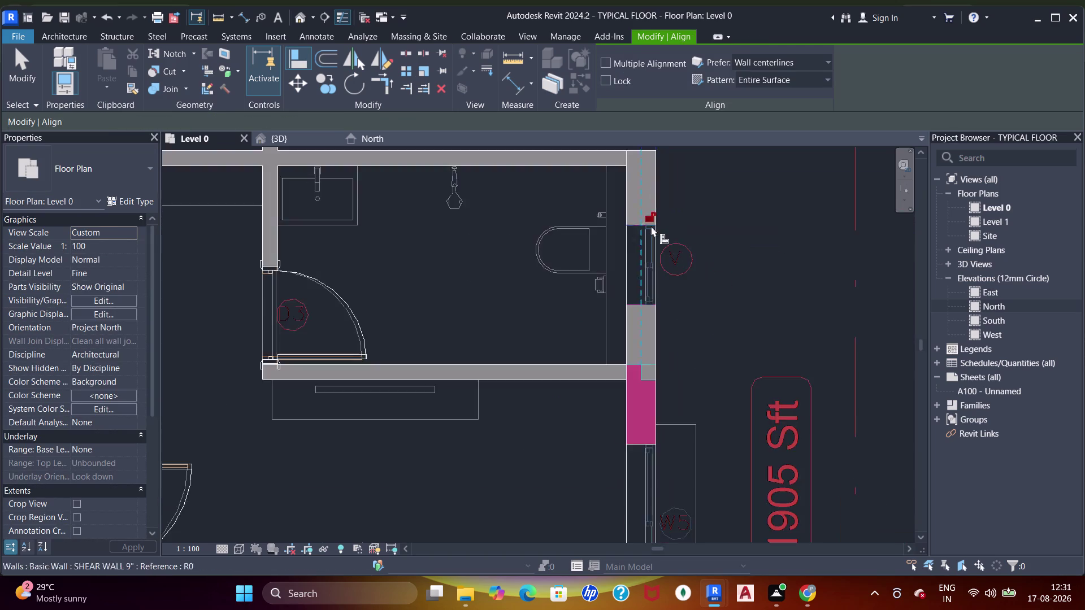
middle_drag(651, 252, 654, 350)
Place a window at the next upper bathroom opening and align its edge to the opening.
text(wn)
middle_drag(661, 280, 656, 469)
scroll(up, 3)
scroll(down, 3)
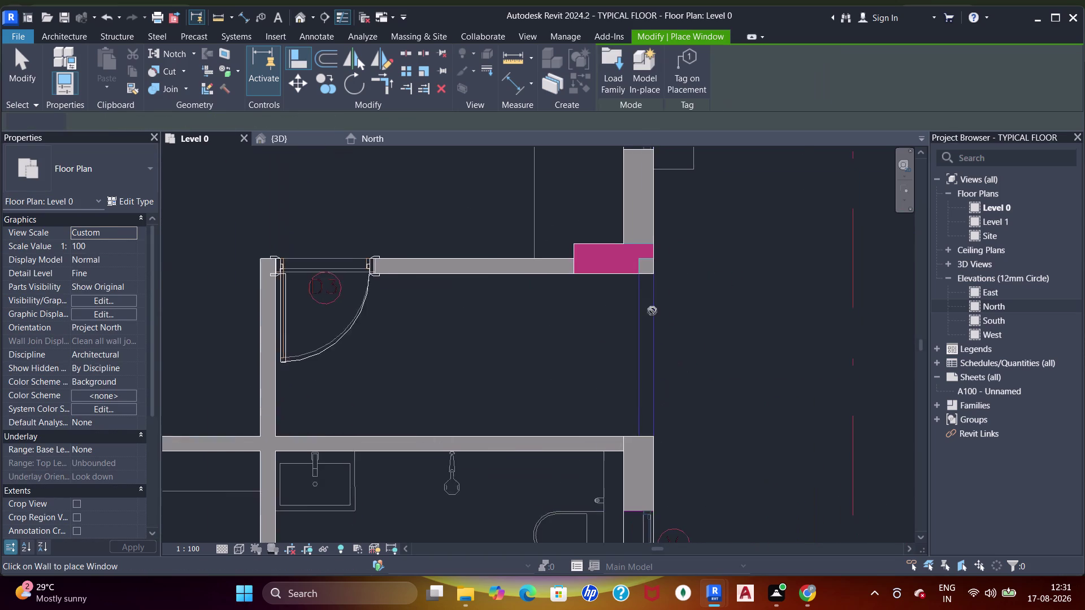
middle_drag(647, 294, 642, 418)
scroll(down, 3)
middle_drag(636, 255, 634, 269)
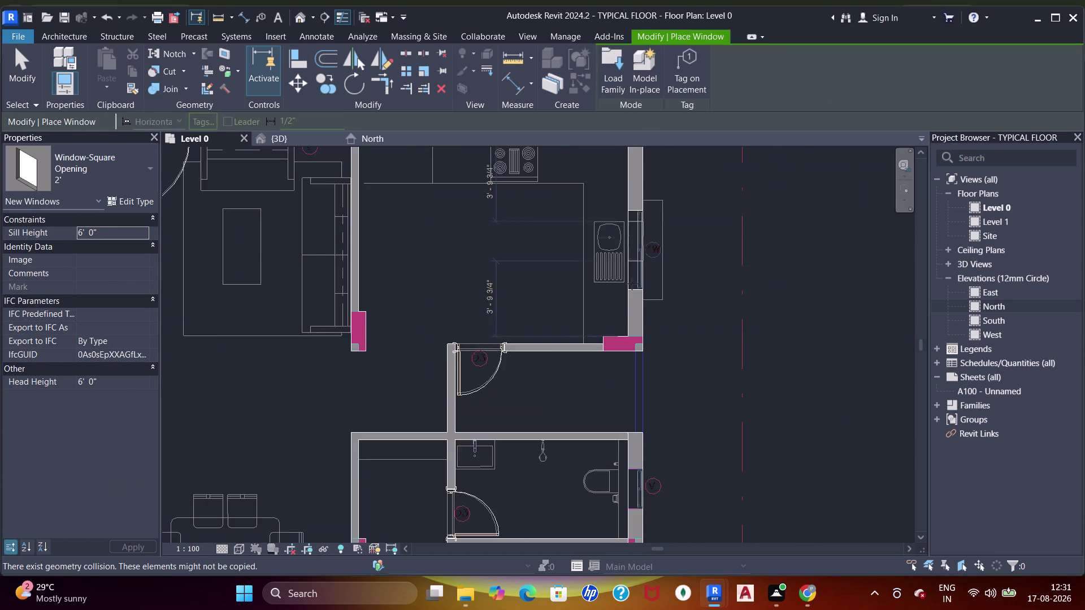
middle_drag(634, 269, 618, 399)
scroll(down, 3)
middle_drag(634, 428, 671, 212)
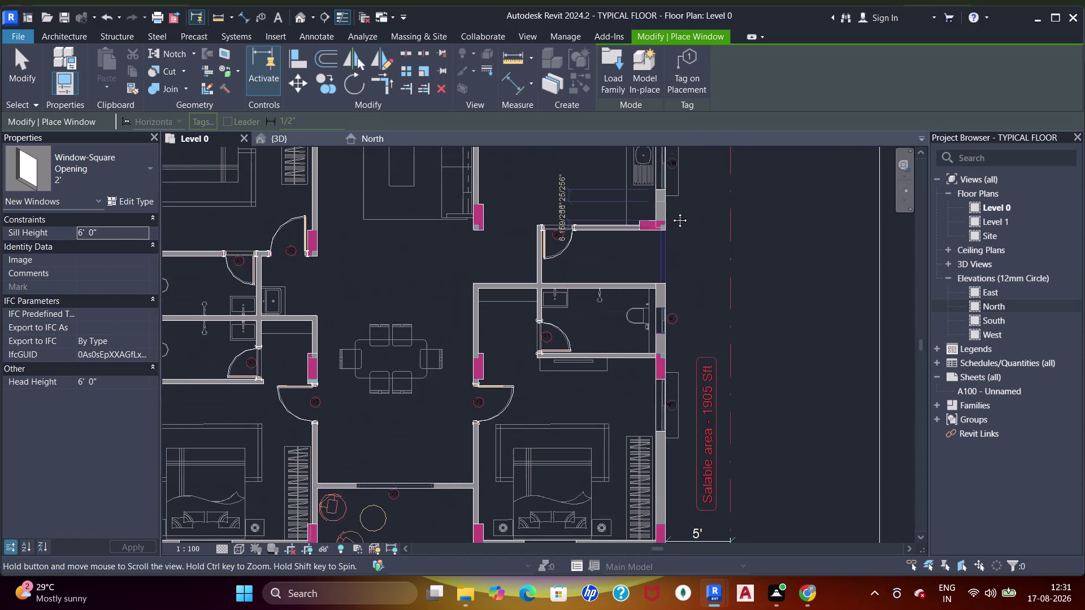
middle_drag(672, 212, 675, 429)
middle_drag(689, 206, 698, 365)
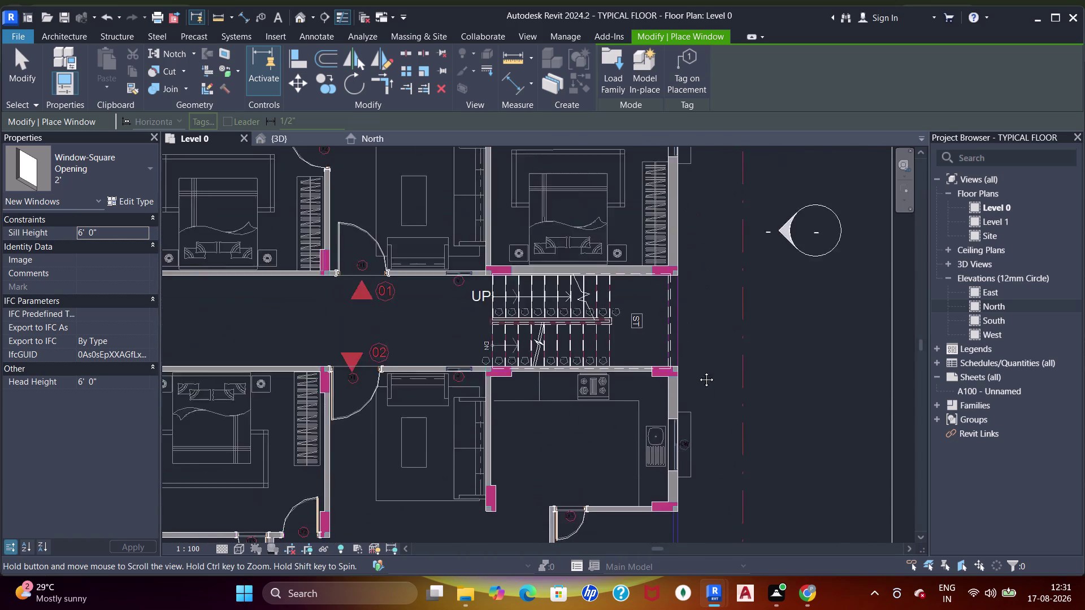
middle_drag(698, 365, 696, 418)
scroll(up, 3)
middle_drag(679, 198, 678, 351)
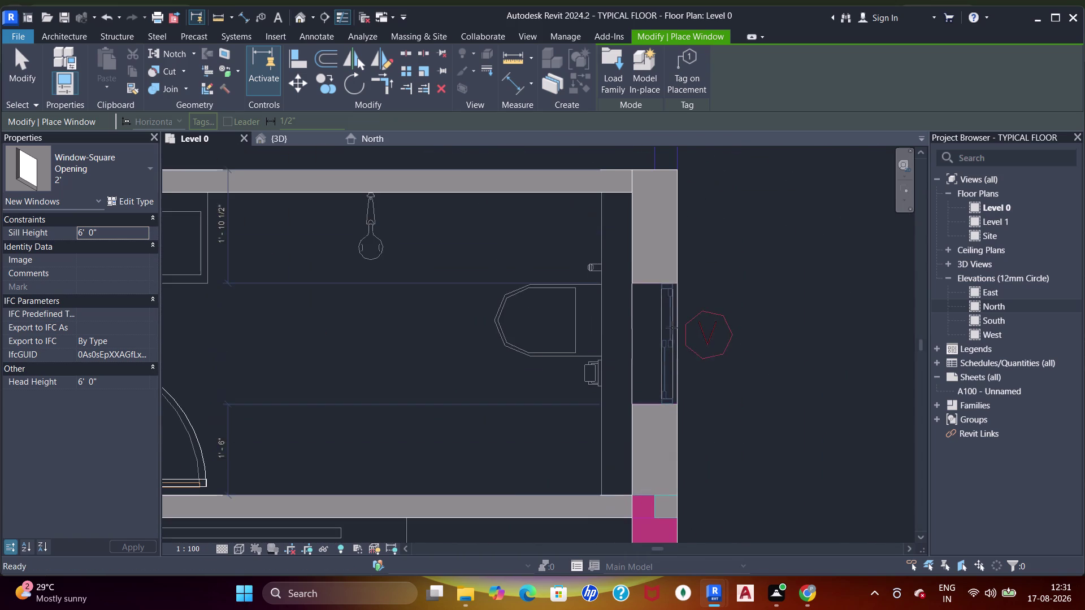
click(671, 318)
key(a)
key(a)
key(a)
key(a)
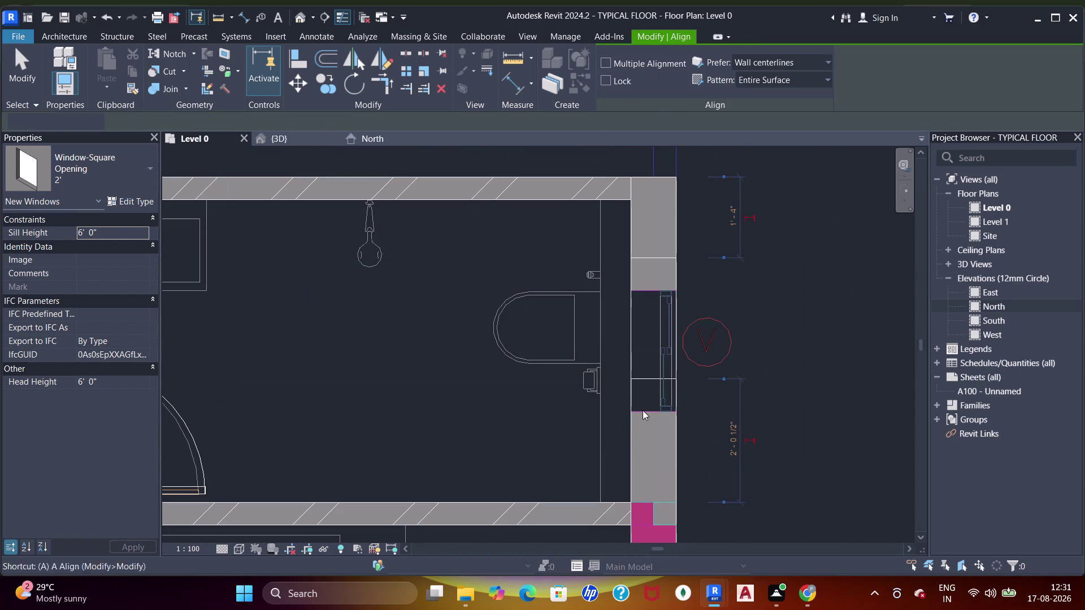
click(643, 409)
click(644, 380)
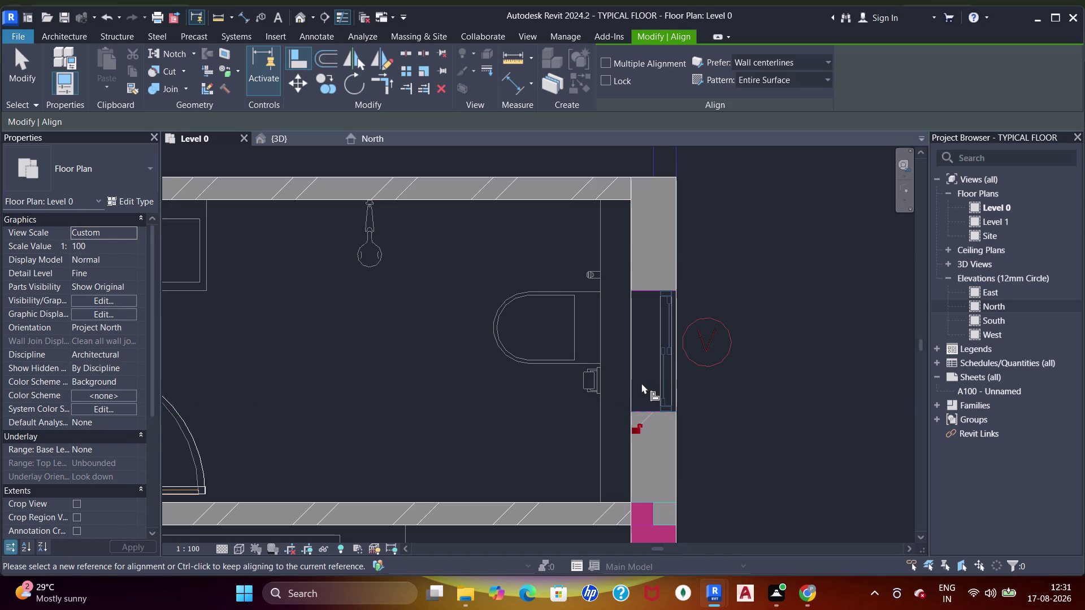
Place a window at the V-tagged toilet opening beside the shaft and align it to the opening.
key(w)
key(n)
scroll(down, 3)
middle_drag(502, 340, 718, 326)
middle_drag(450, 310, 680, 343)
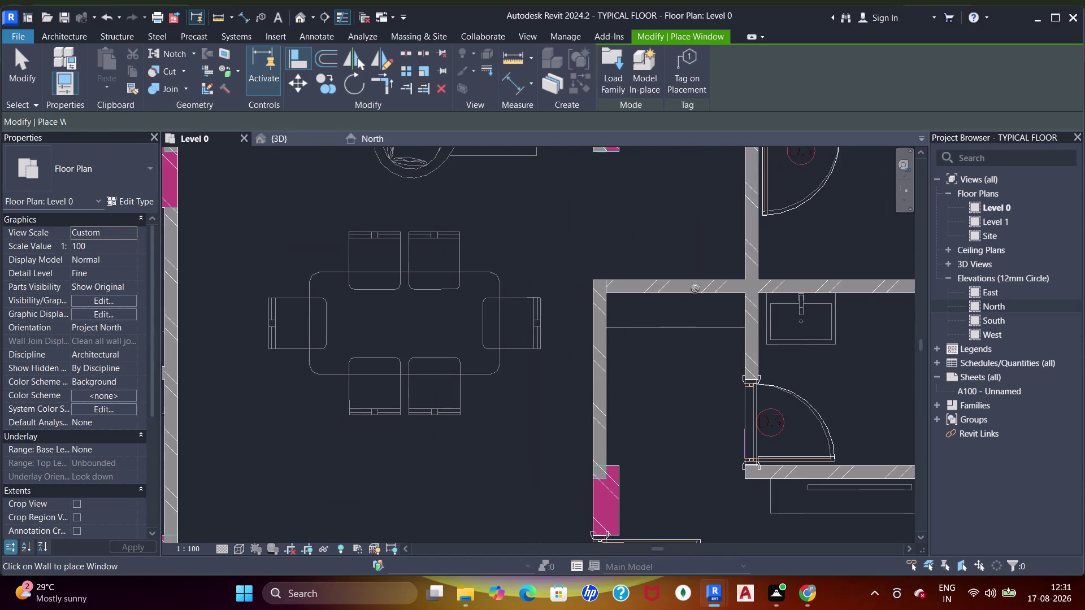
middle_drag(688, 302, 596, 454)
scroll(down, 3)
middle_drag(684, 306, 526, 386)
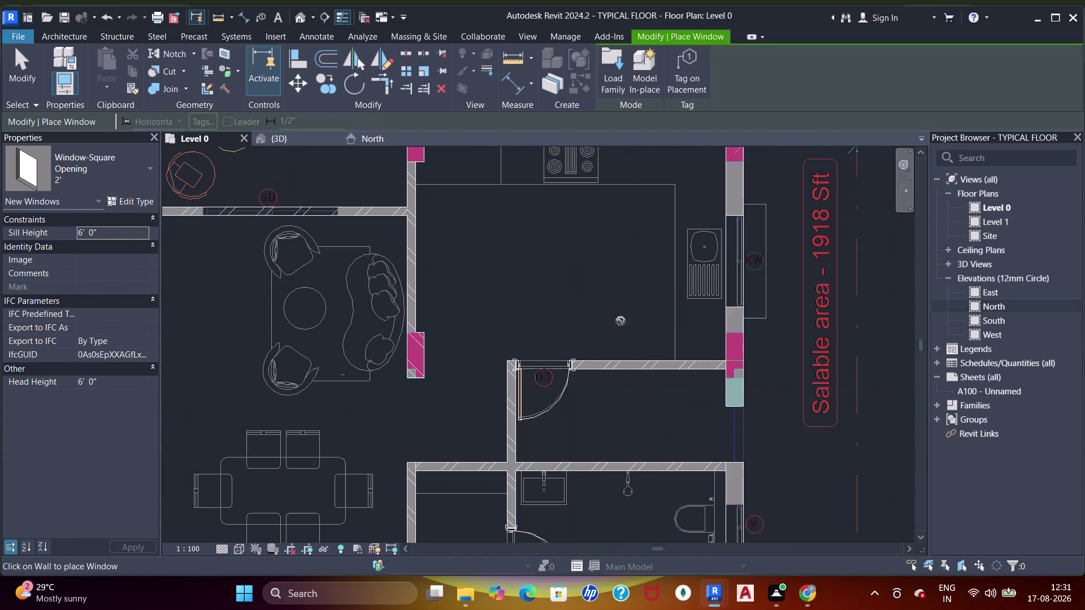
middle_drag(698, 251, 694, 444)
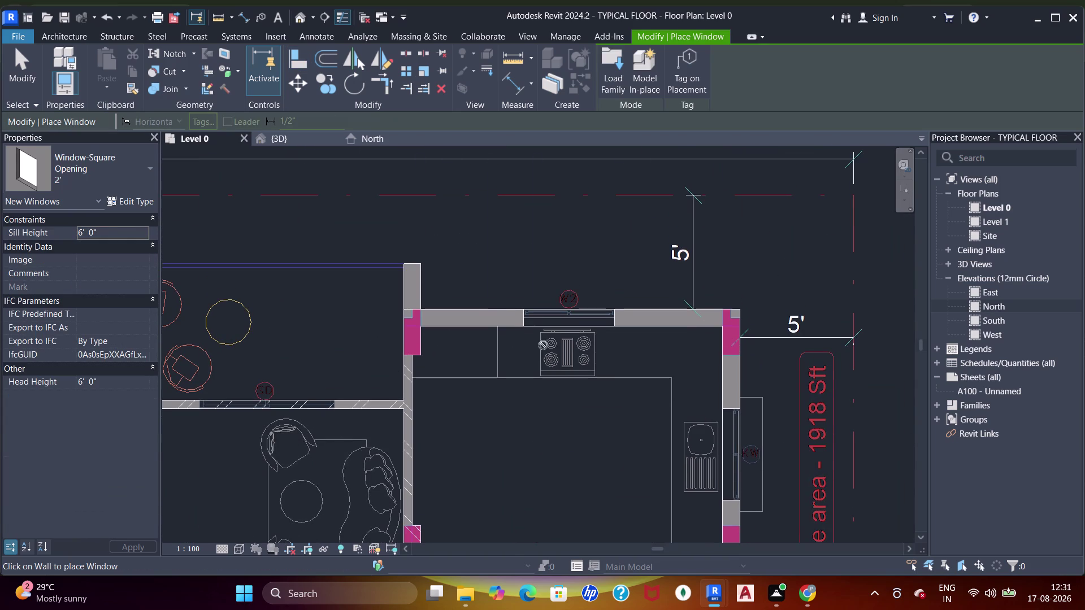
middle_drag(512, 324, 558, 485)
scroll(down, 3)
middle_drag(507, 389, 671, 301)
scroll(up, 3)
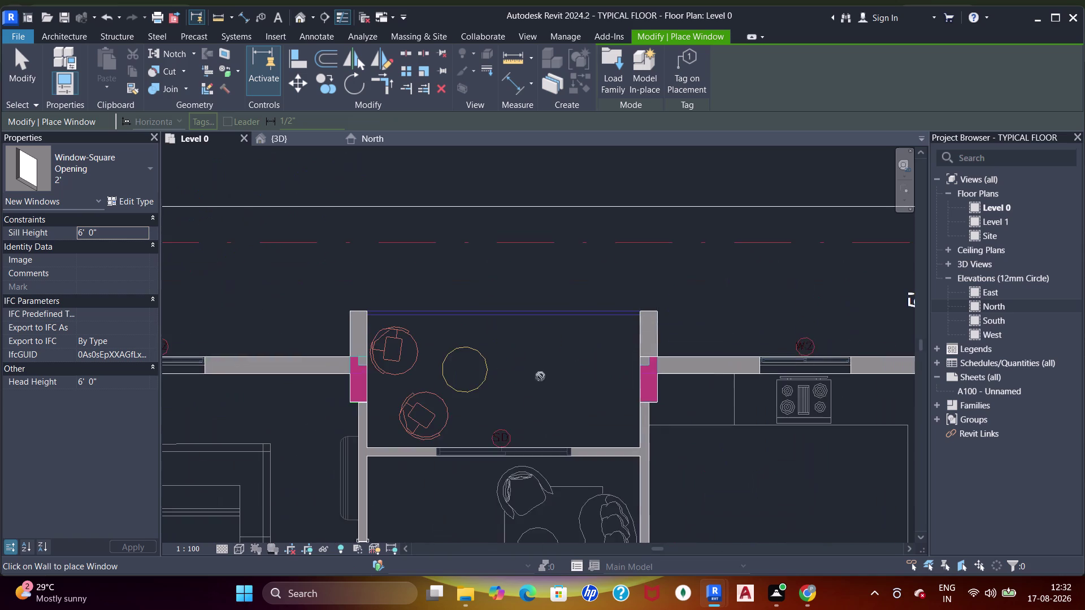
middle_drag(532, 384, 743, 294)
middle_drag(489, 375, 730, 400)
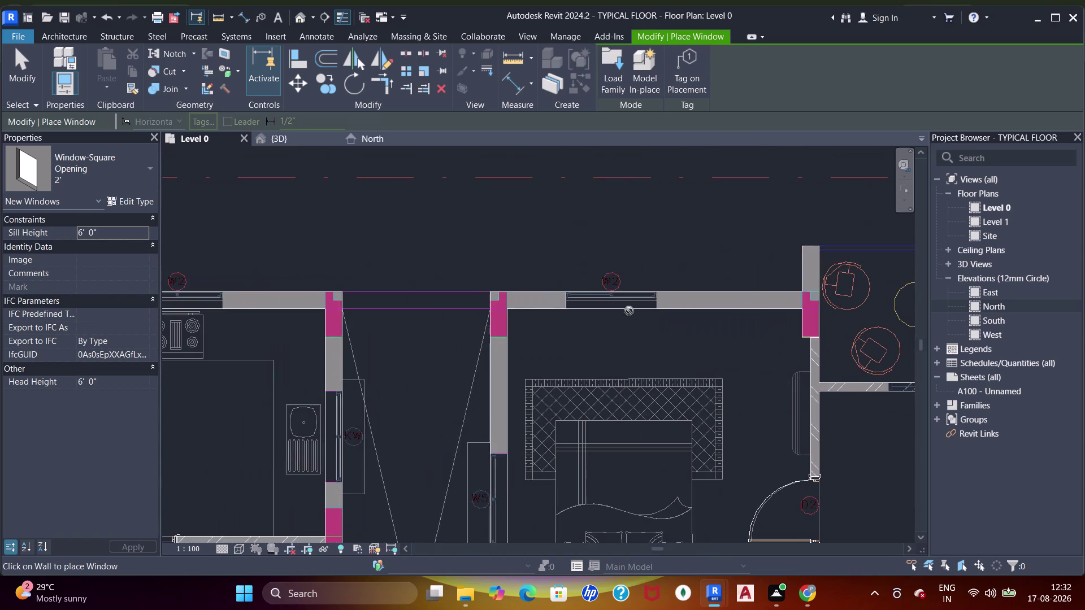
middle_drag(360, 350, 716, 333)
middle_drag(417, 266, 464, 211)
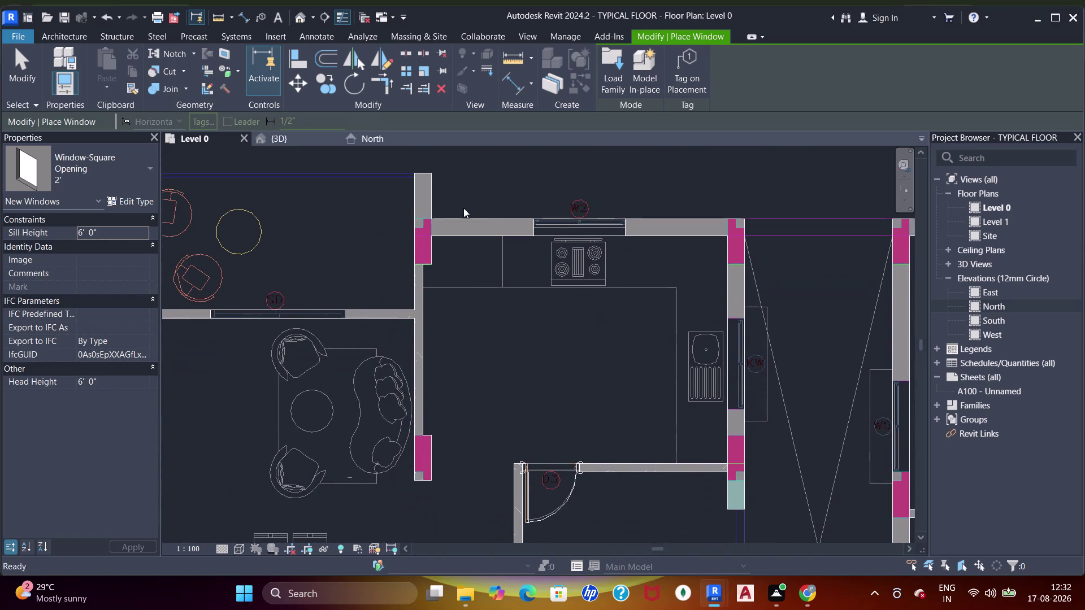
middle_drag(740, 395, 545, 282)
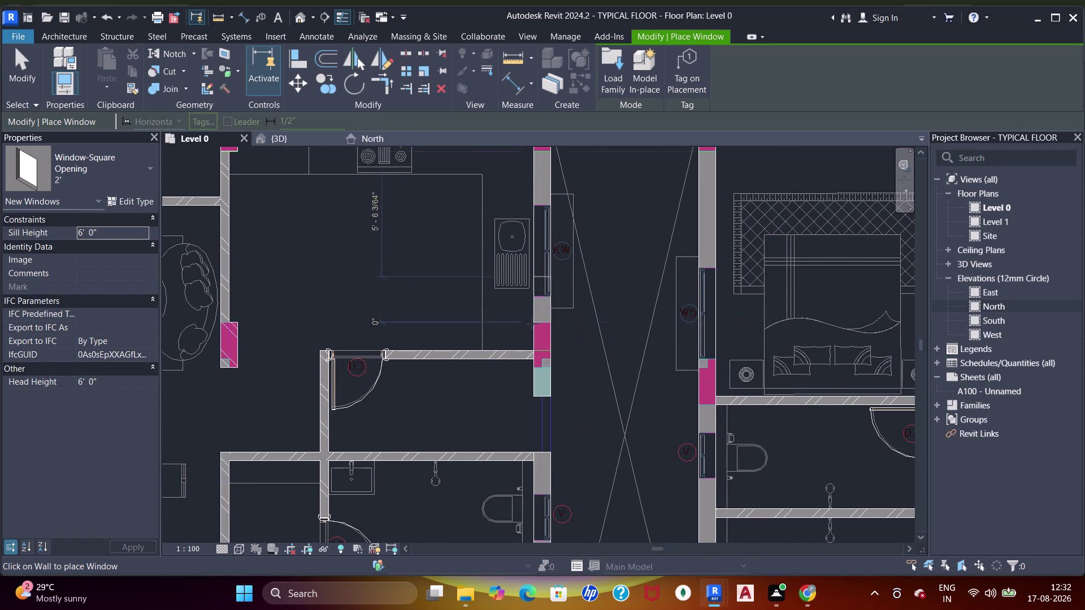
scroll(up, 3)
middle_drag(710, 464, 634, 368)
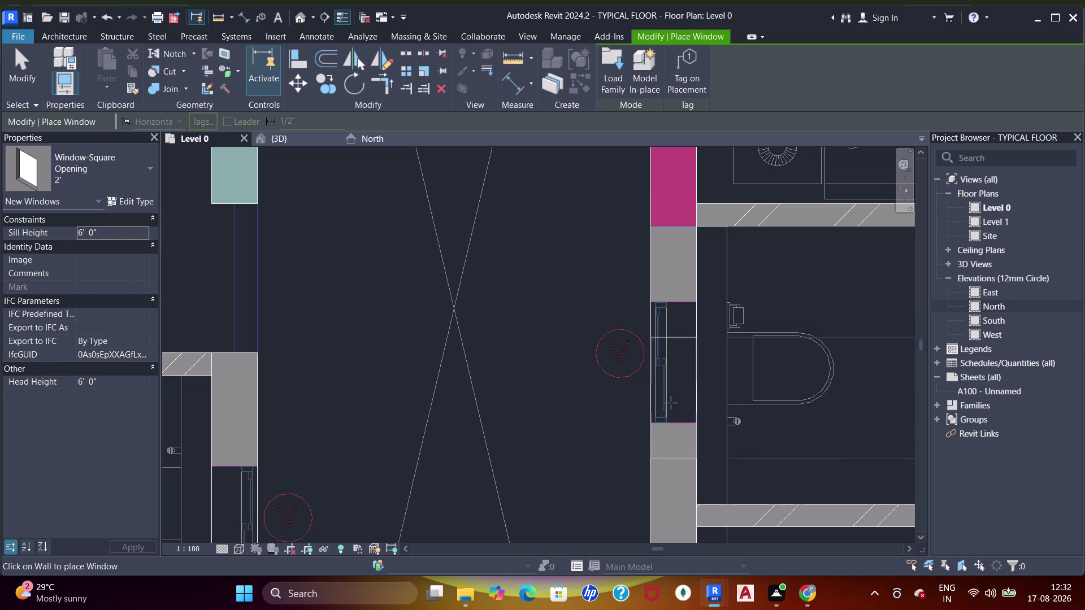
click(671, 403)
key(a)
key(a)
key(a)
key(a)
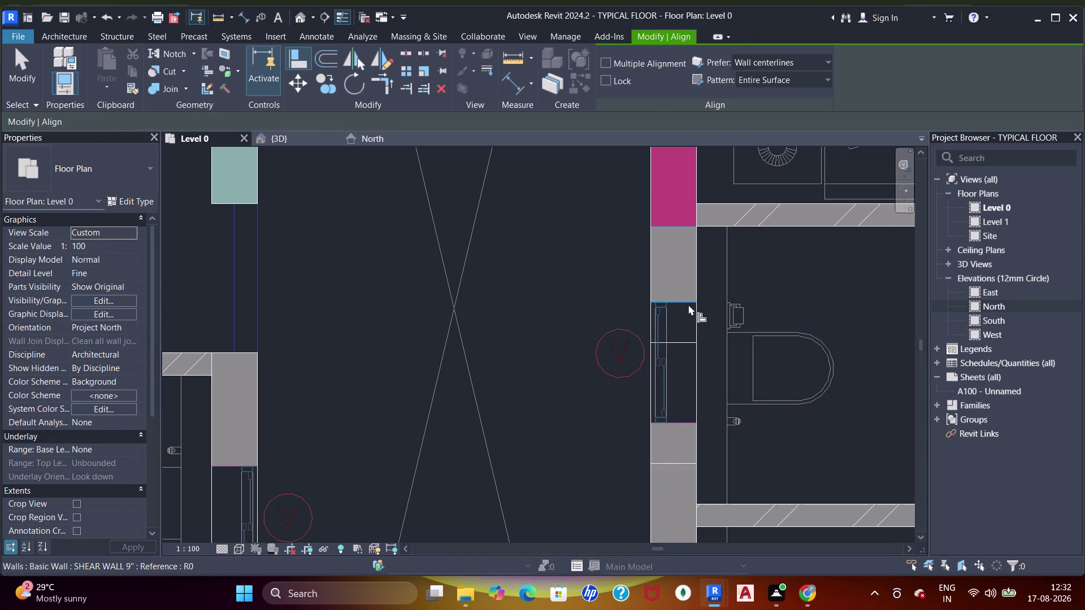
click(690, 304)
click(679, 337)
Place windows at two more V-tagged toilet openings.
scroll(down, 3)
middle_drag(506, 392, 544, 246)
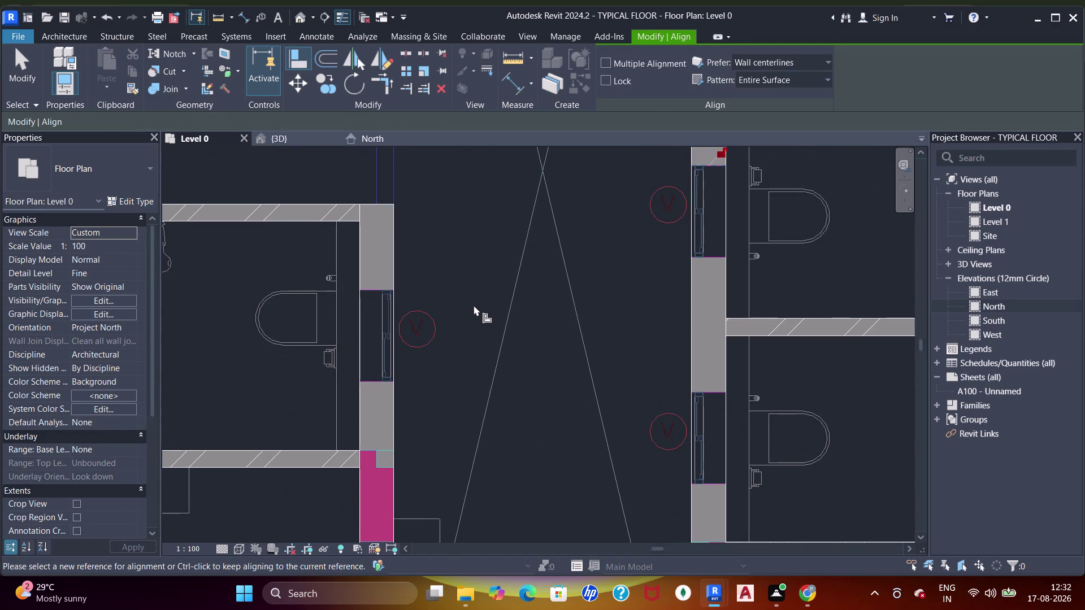
key(w)
key(n)
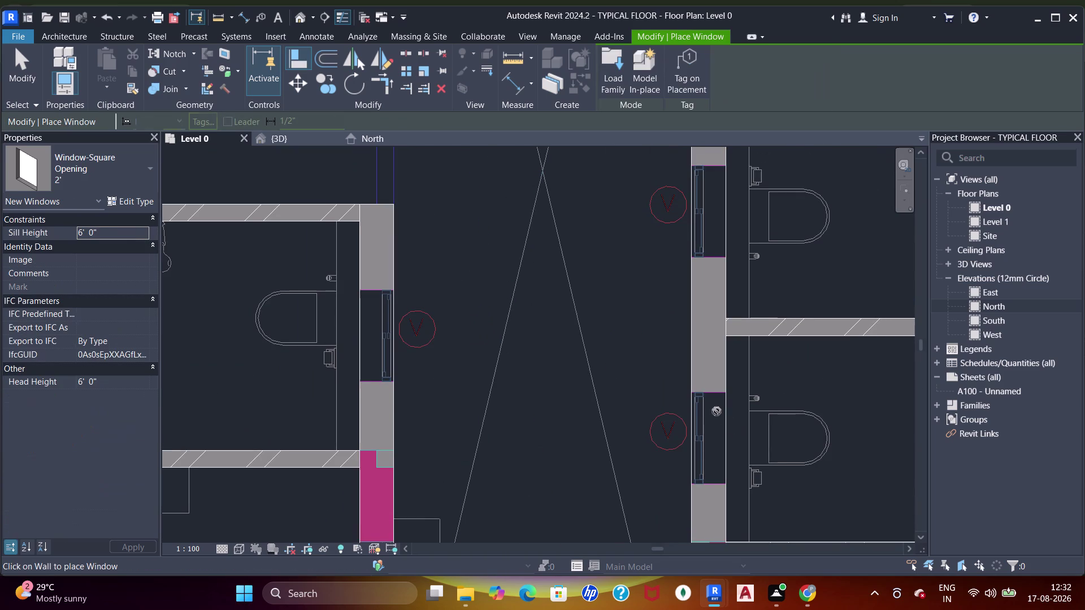
click(722, 416)
middle_drag(493, 391, 530, 342)
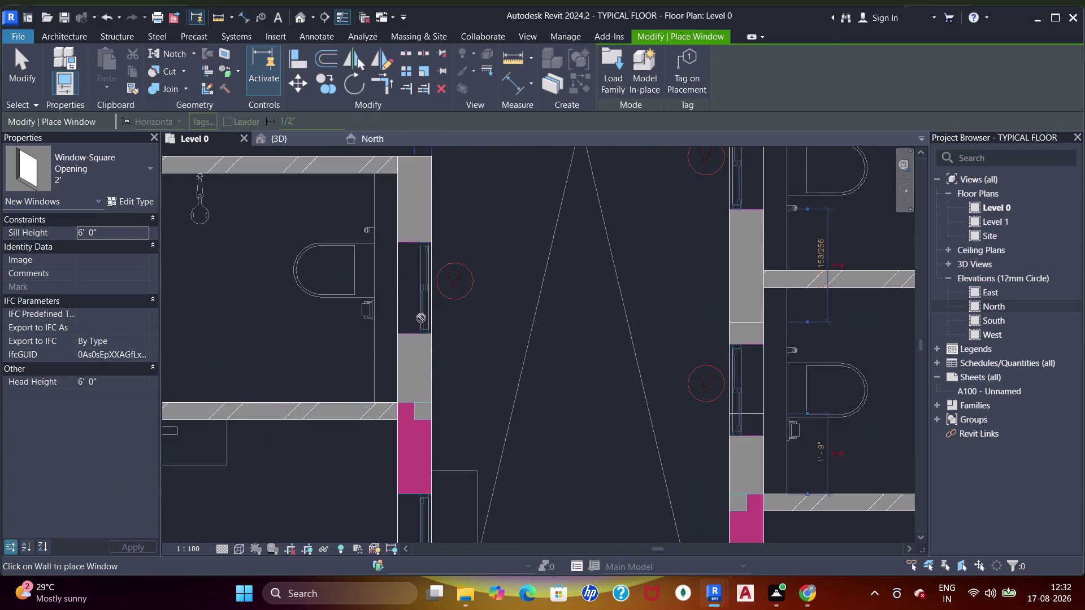
click(418, 312)
Align the first of the two new toilet windows to its opening edge.
middle_drag(440, 373, 440, 270)
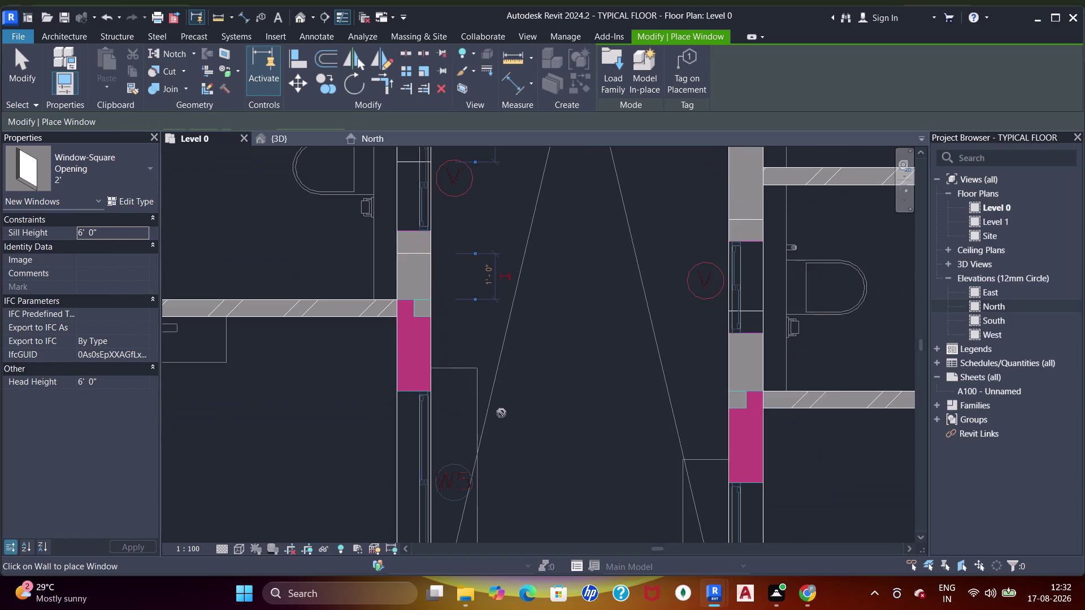
scroll(up, 3)
middle_drag(549, 402, 515, 202)
scroll(down, 3)
middle_drag(586, 257, 585, 436)
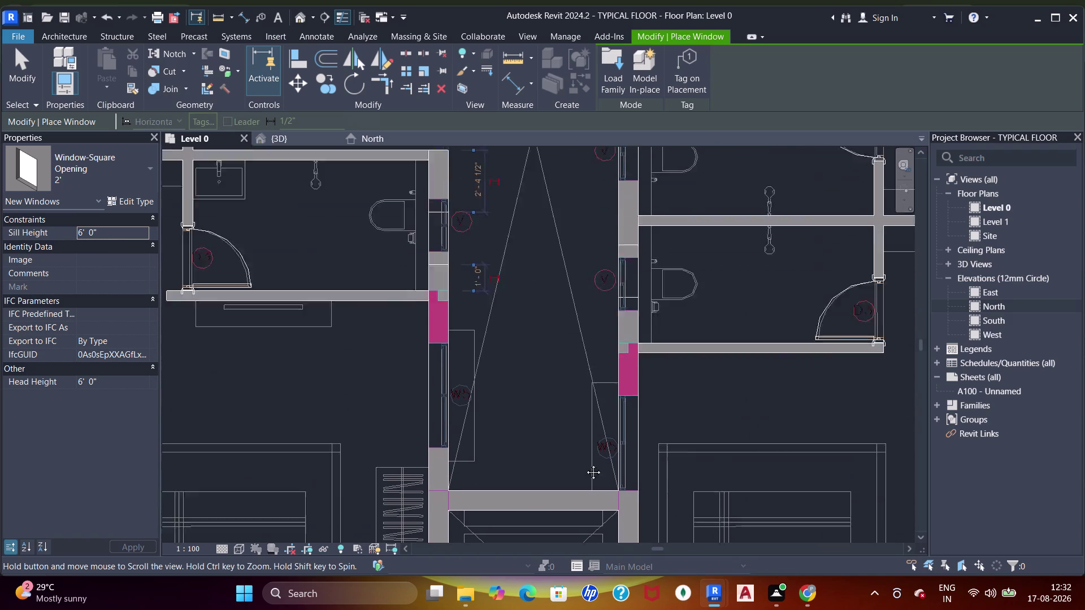
middle_drag(585, 436, 585, 469)
scroll(up, 3)
key(a)
key(a)
key(a)
key(a)
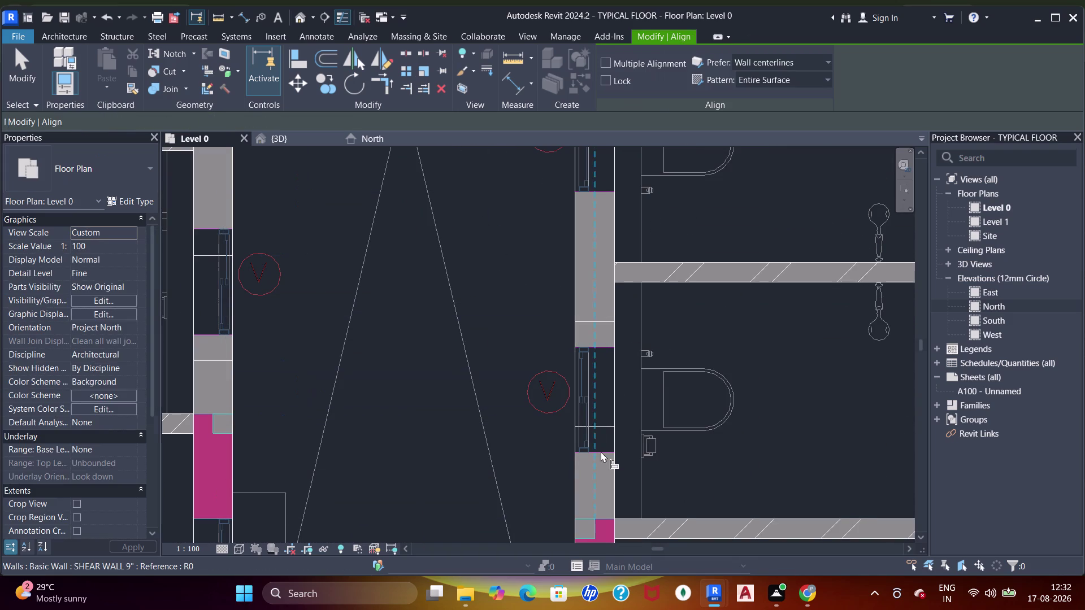
click(606, 451)
click(605, 426)
Align the left toilet window to its opening edge.
middle_drag(398, 286, 512, 362)
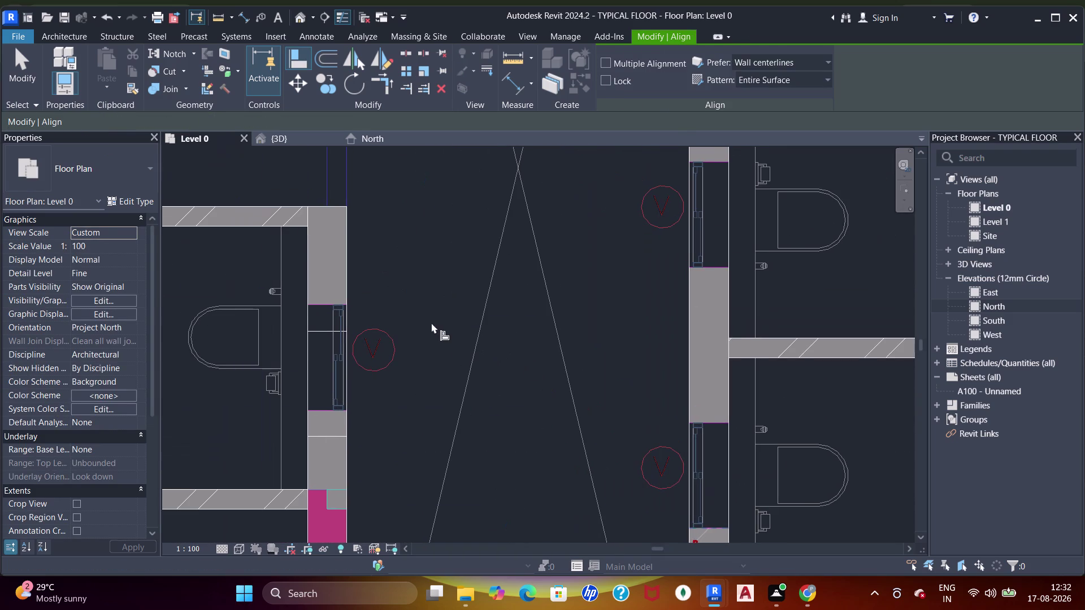
drag(431, 323, 426, 320)
click(318, 304)
click(324, 333)
scroll(down, 3)
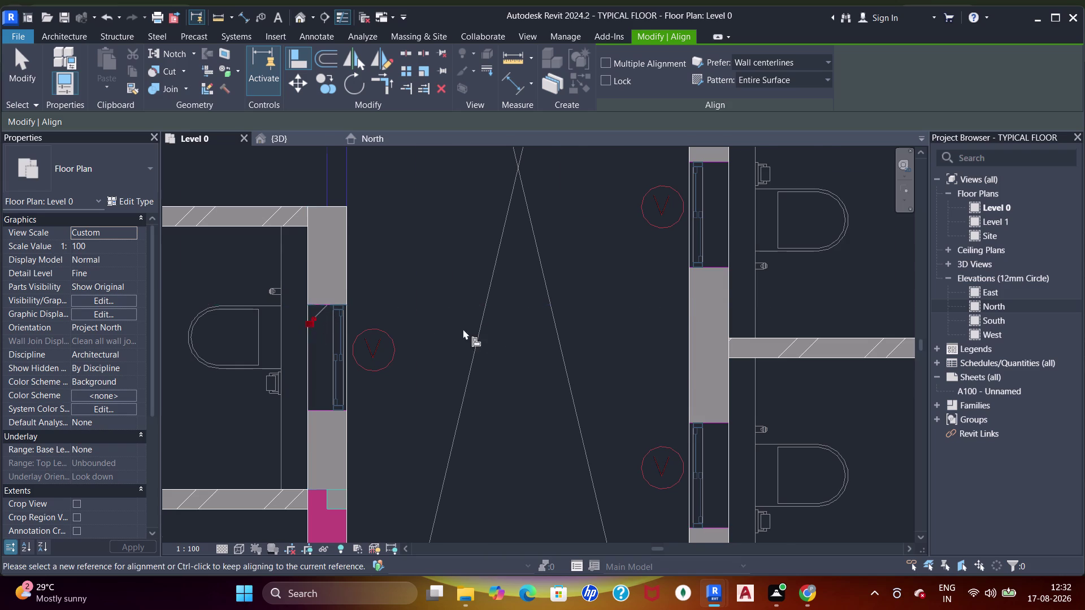
middle_drag(443, 327, 454, 352)
Restart window placement with the 4' square opening type and a 3' 0" sill height.
key(w)
key(n)
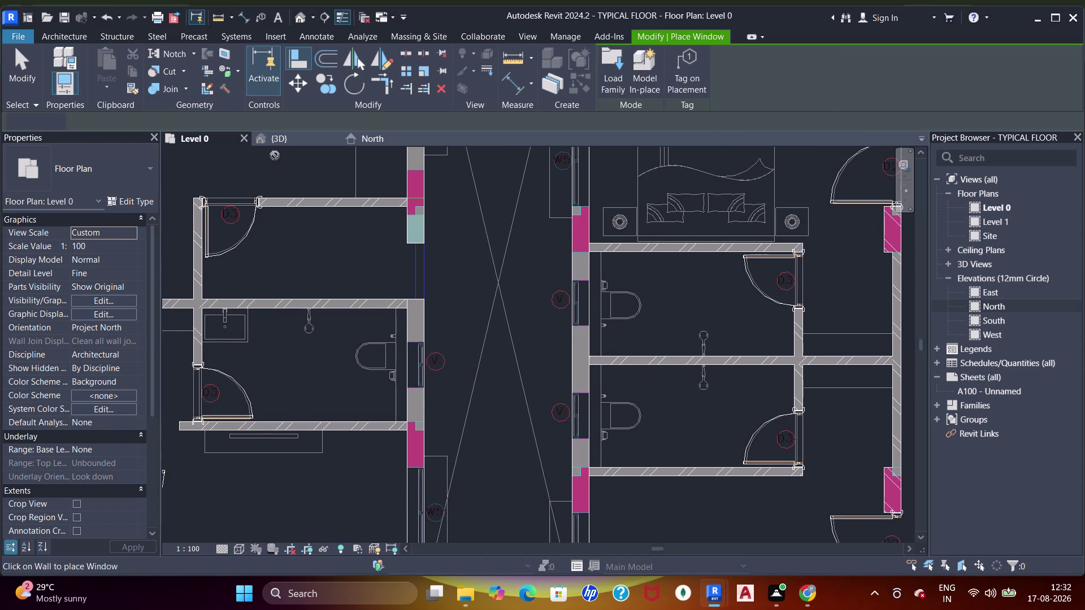
click(108, 182)
scroll(up, 3)
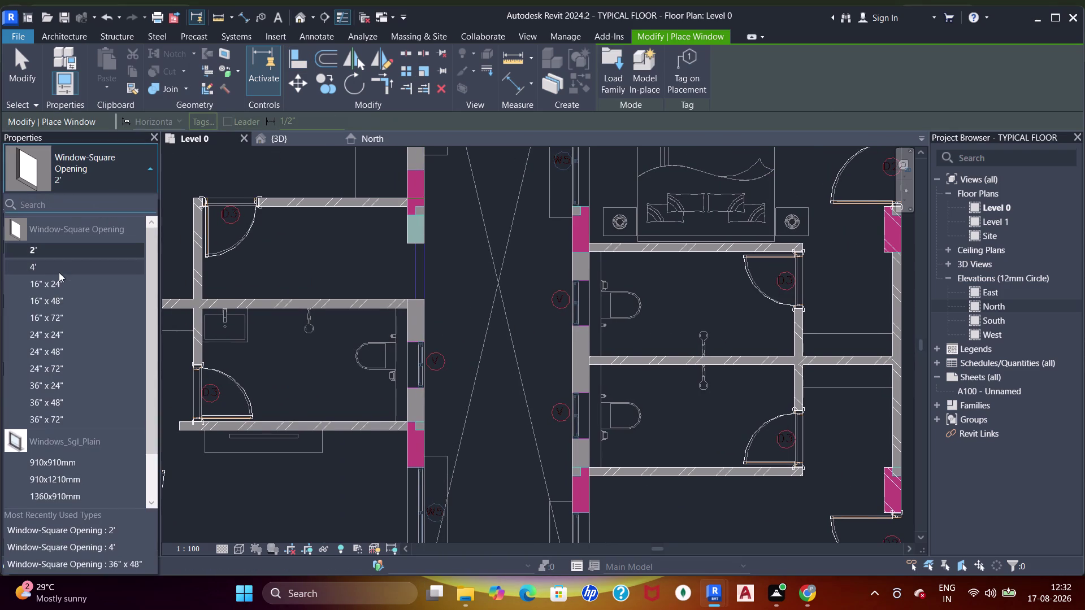
click(59, 272)
middle_drag(641, 237, 627, 357)
middle_drag(593, 209, 582, 278)
scroll(up, 3)
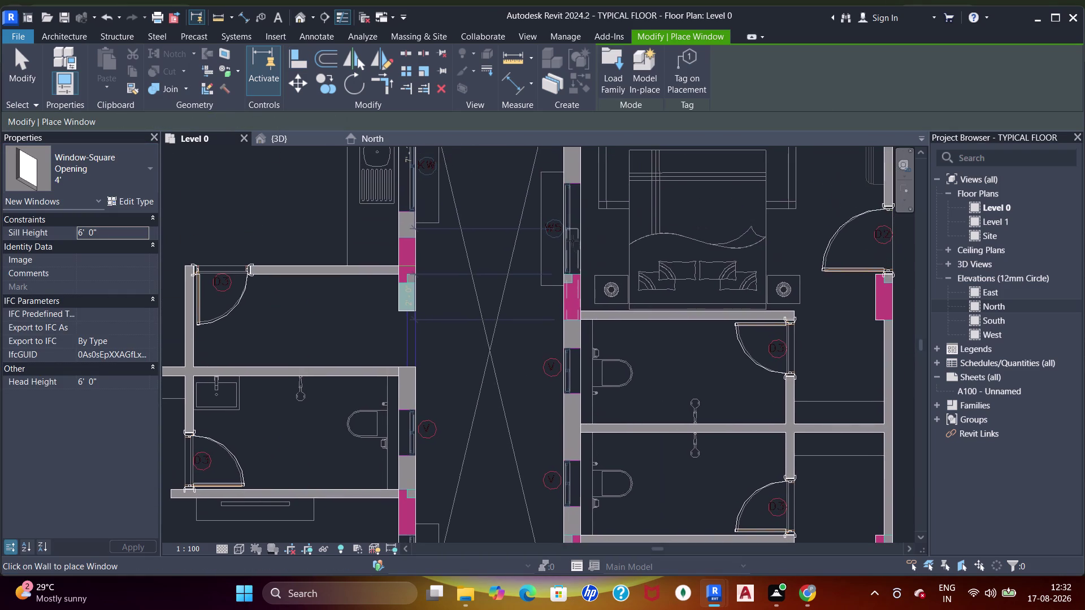
click(577, 199)
Place 4' square windows at three W-tagged openings, including the one by the kitchen.
scroll(down, 3)
middle_drag(422, 236, 435, 275)
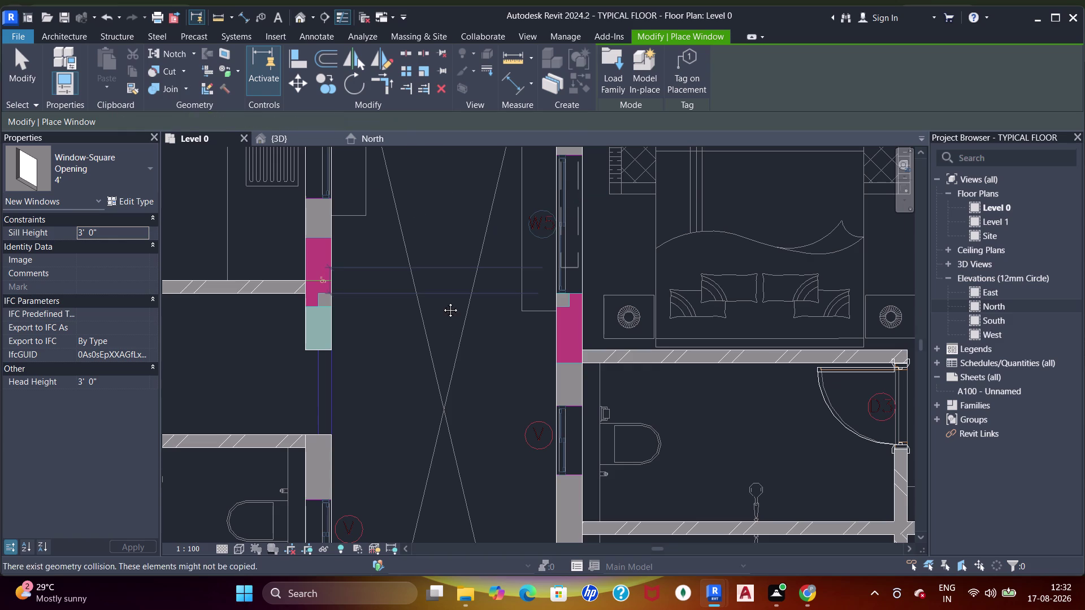
middle_drag(435, 275, 446, 350)
scroll(up, 3)
click(432, 280)
scroll(down, 3)
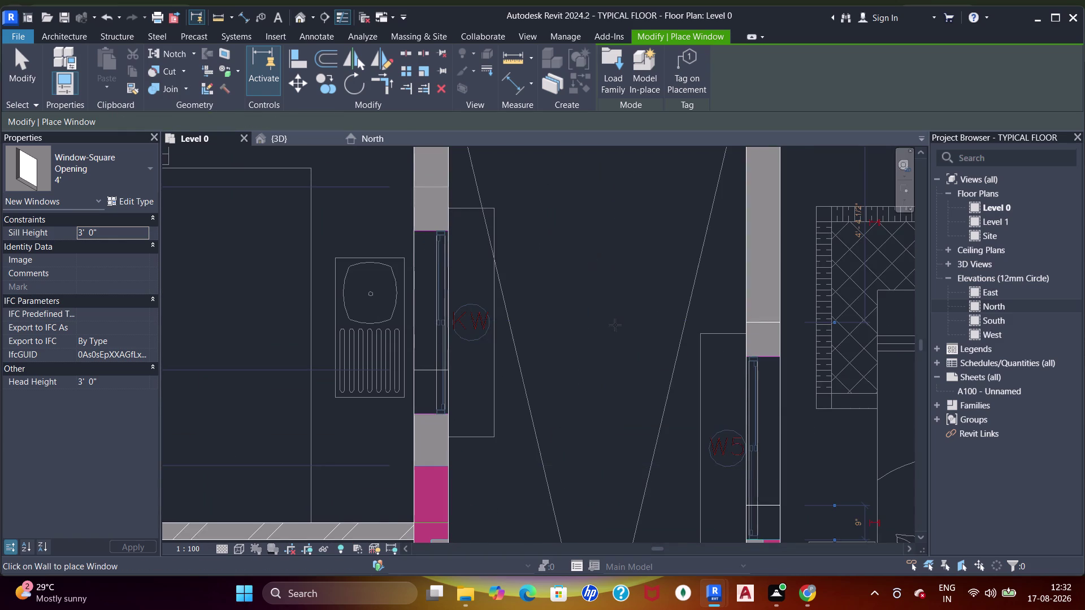
middle_drag(615, 326, 600, 210)
middle_drag(646, 396, 636, 243)
scroll(up, 3)
middle_drag(655, 431, 660, 257)
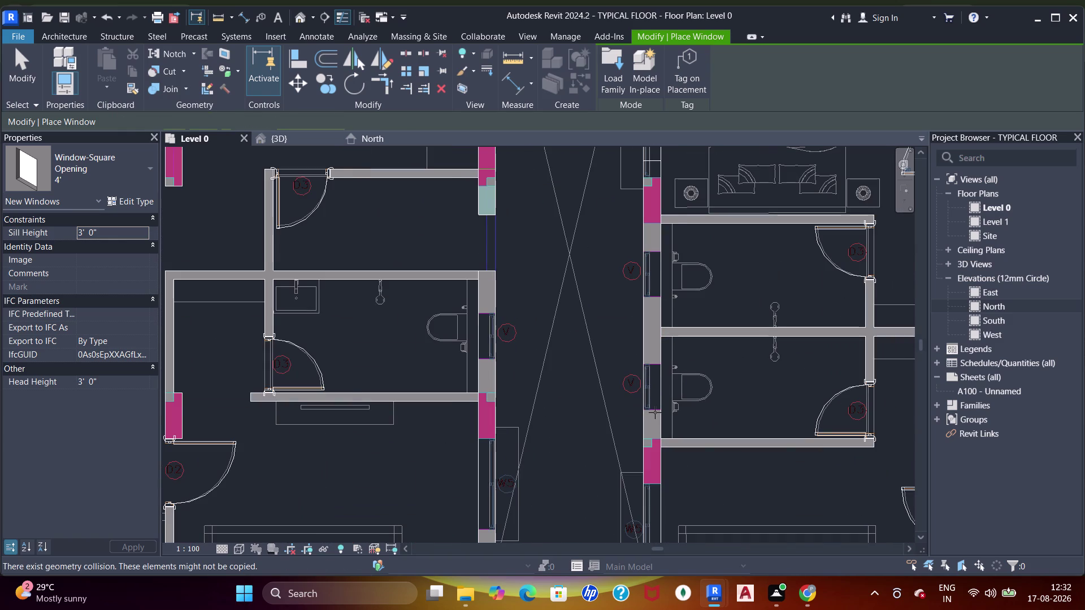
click(674, 371)
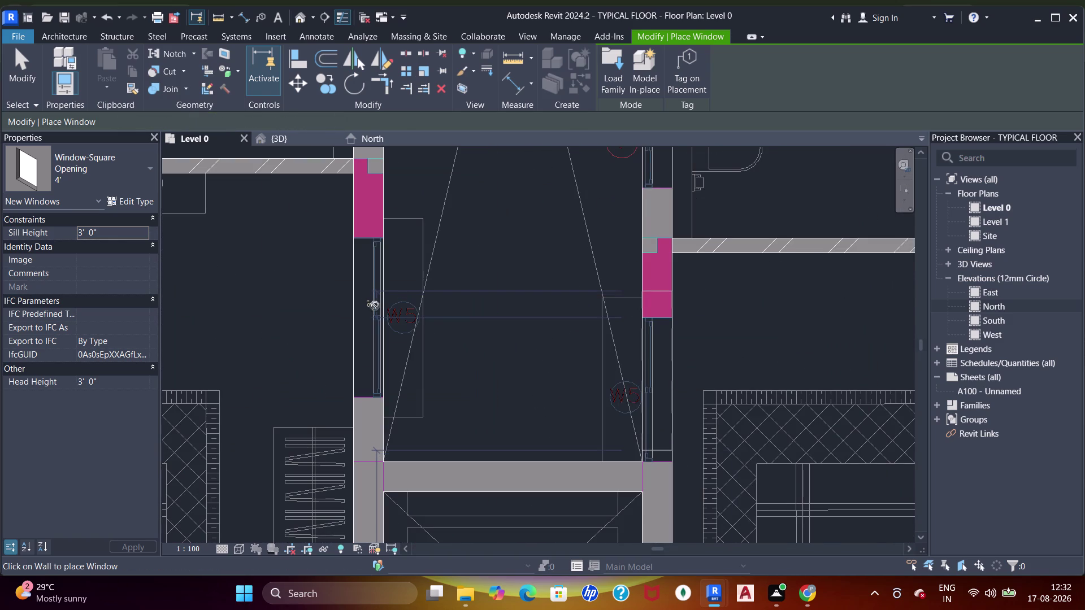
click(380, 277)
scroll(up, 3)
middle_drag(378, 353, 410, 291)
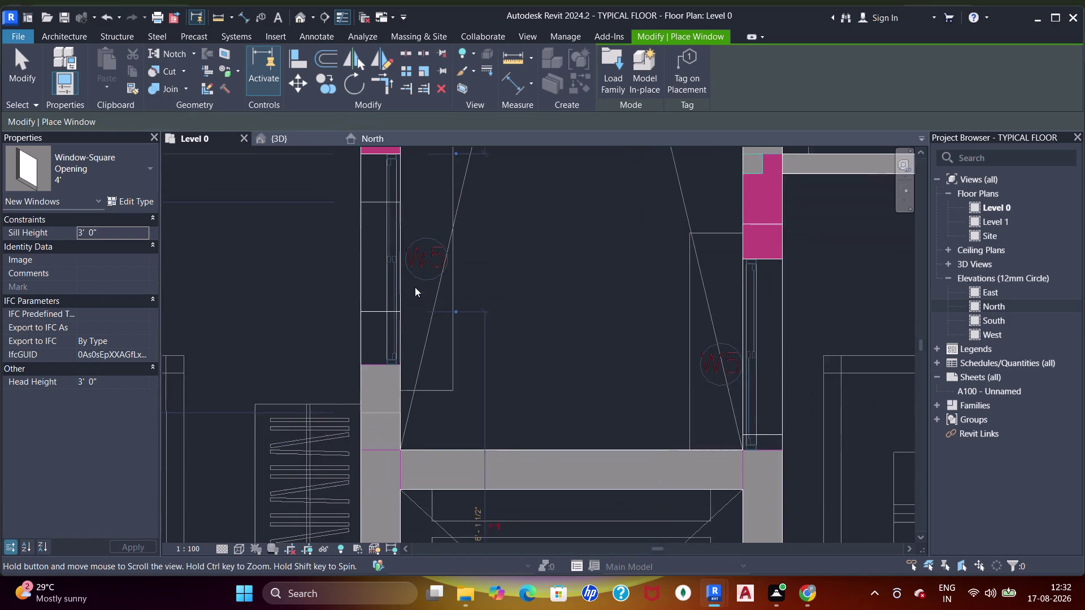
Align the edges of the two new 4' windows to their adjacent wall faces.
key(Escape)
key(Escape)
key(Escape)
key(Escape)
key(a)
key(a)
key(a)
key(a)
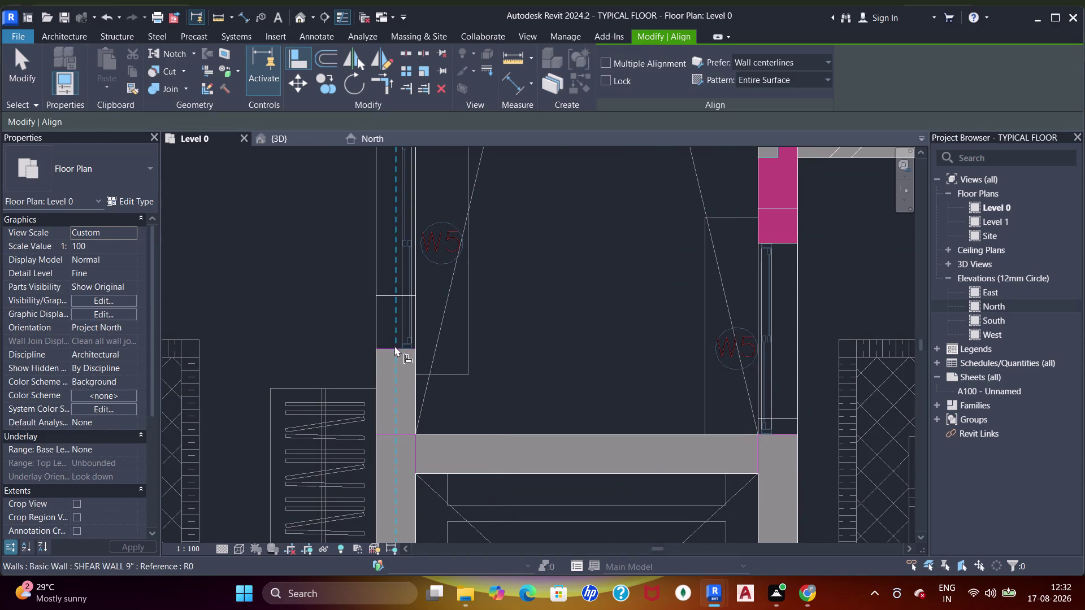
click(383, 347)
click(388, 295)
drag(518, 275, 526, 274)
middle_drag(770, 318, 630, 294)
click(645, 409)
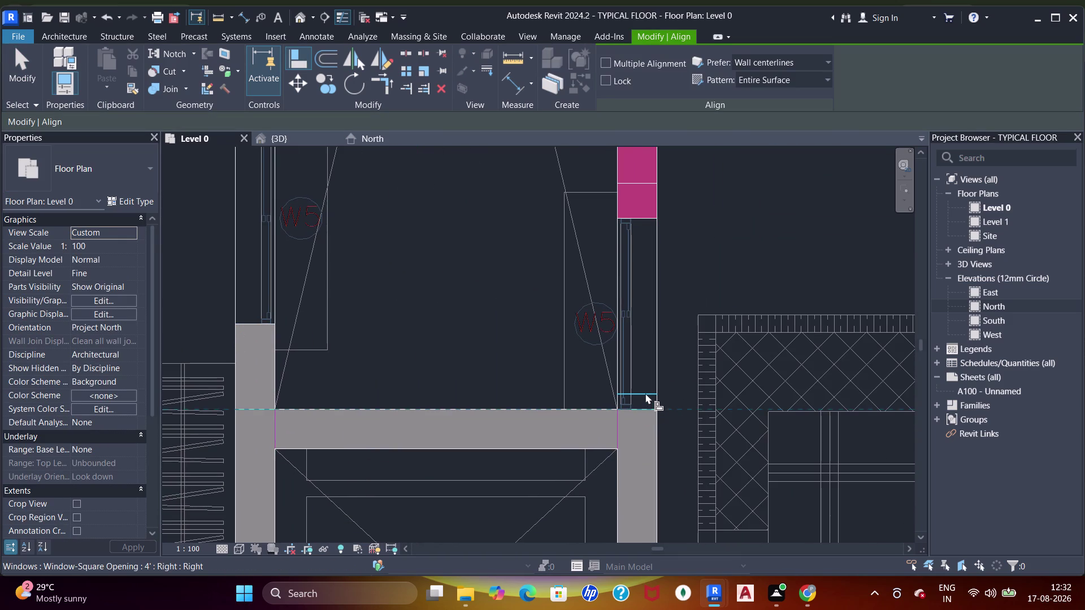
click(645, 393)
scroll(down, 3)
scroll(up, 3)
key(Escape)
key(Escape)
key(Escape)
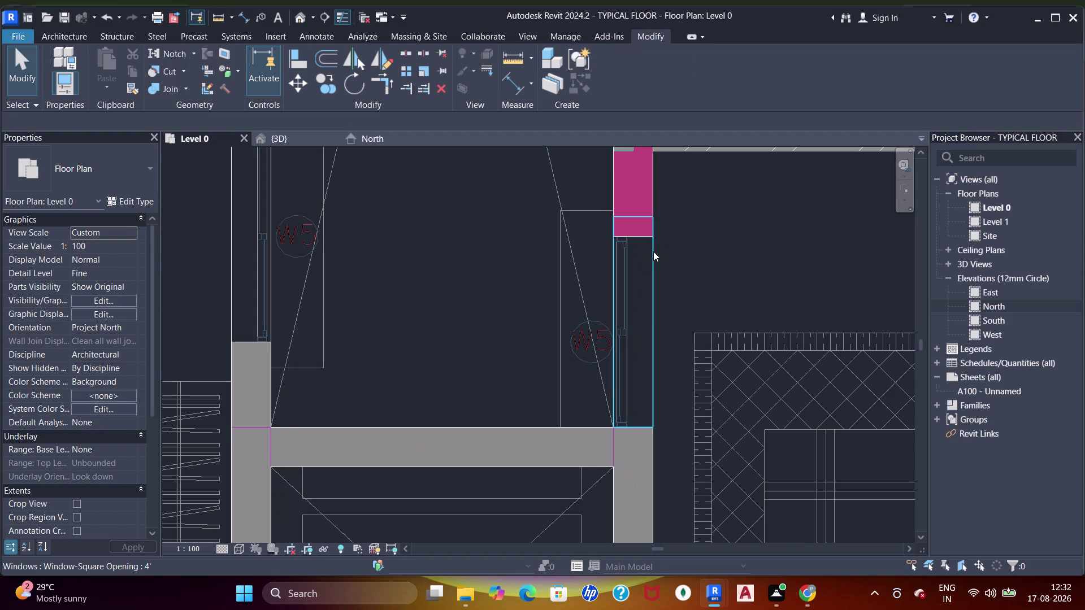
Check the aligned 4' window and the neighbouring shear wall along the shaft walls.
click(651, 261)
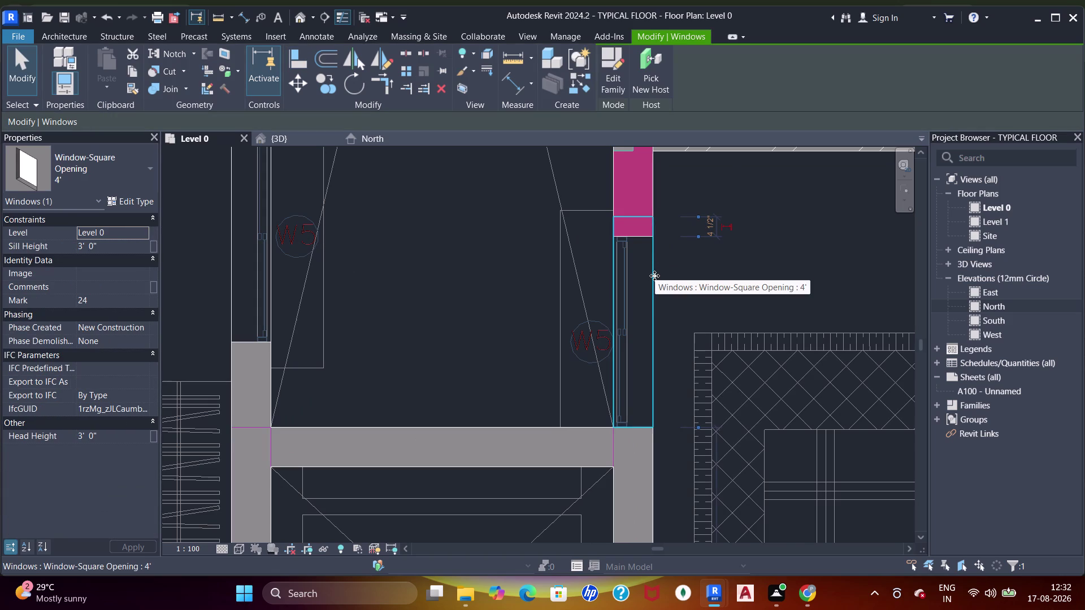
scroll(down, 3)
middle_drag(464, 274, 487, 336)
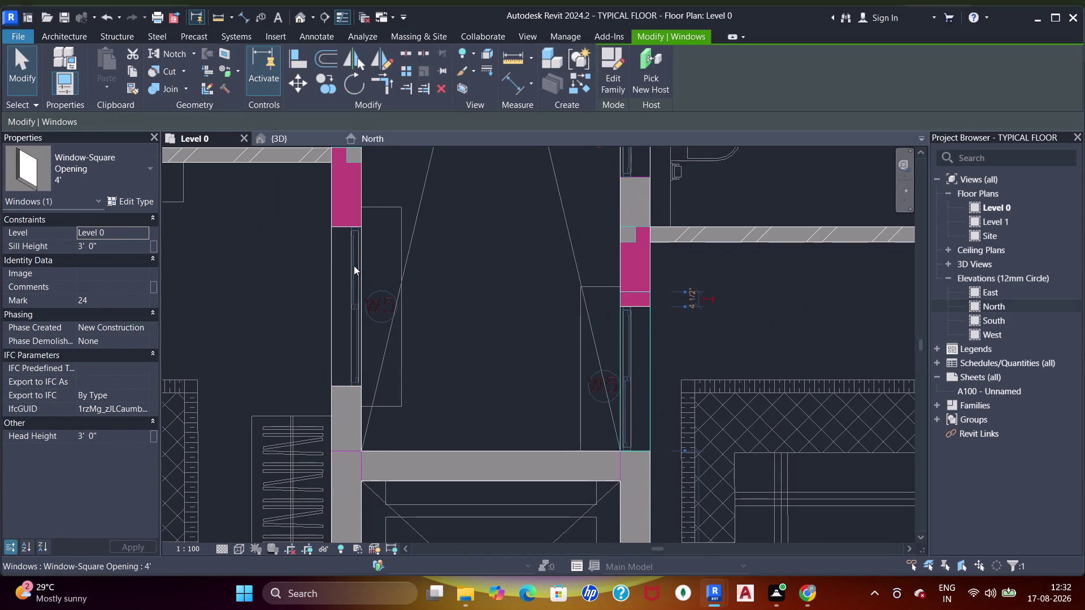
middle_drag(662, 453, 678, 300)
click(660, 343)
scroll(up, 3)
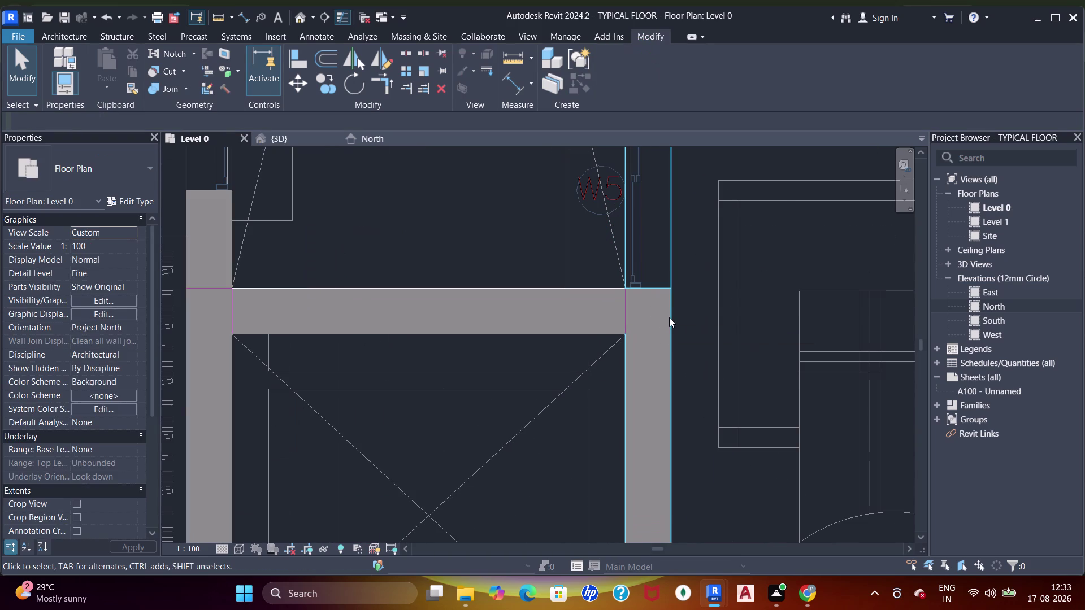
click(669, 323)
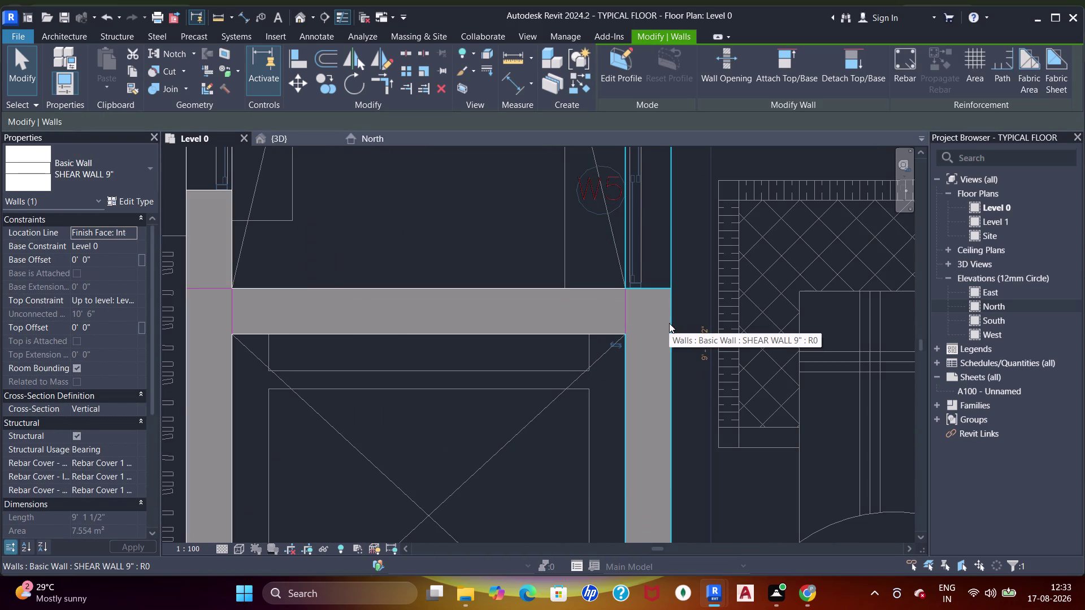
key(Escape)
click(584, 301)
key(Escape)
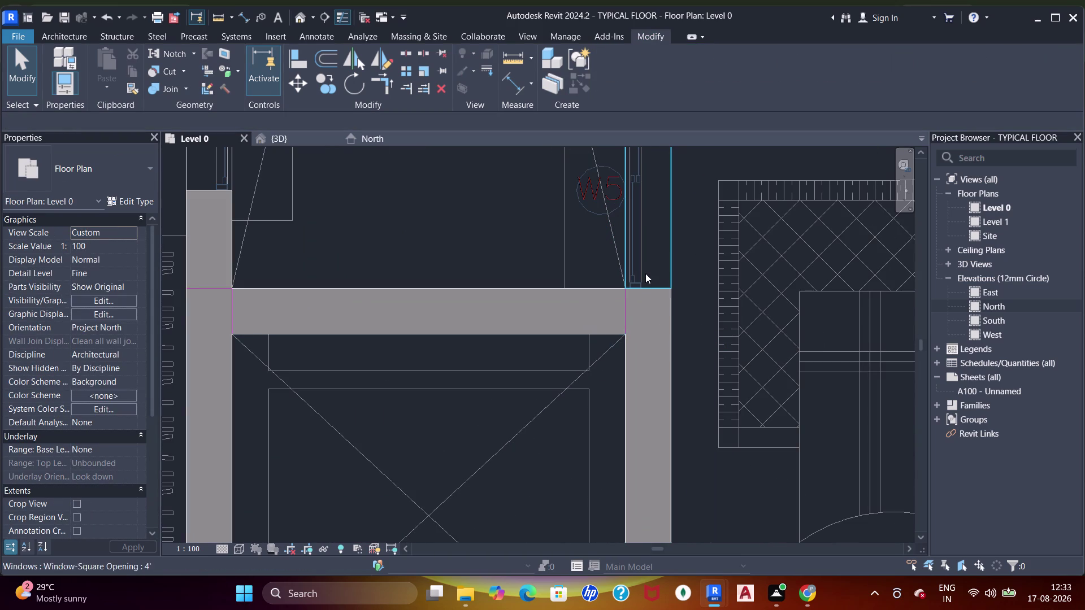
Select the window in the shear wall, bring the column into view, and view it in 3D.
click(668, 261)
scroll(down, 3)
middle_drag(681, 220, 672, 333)
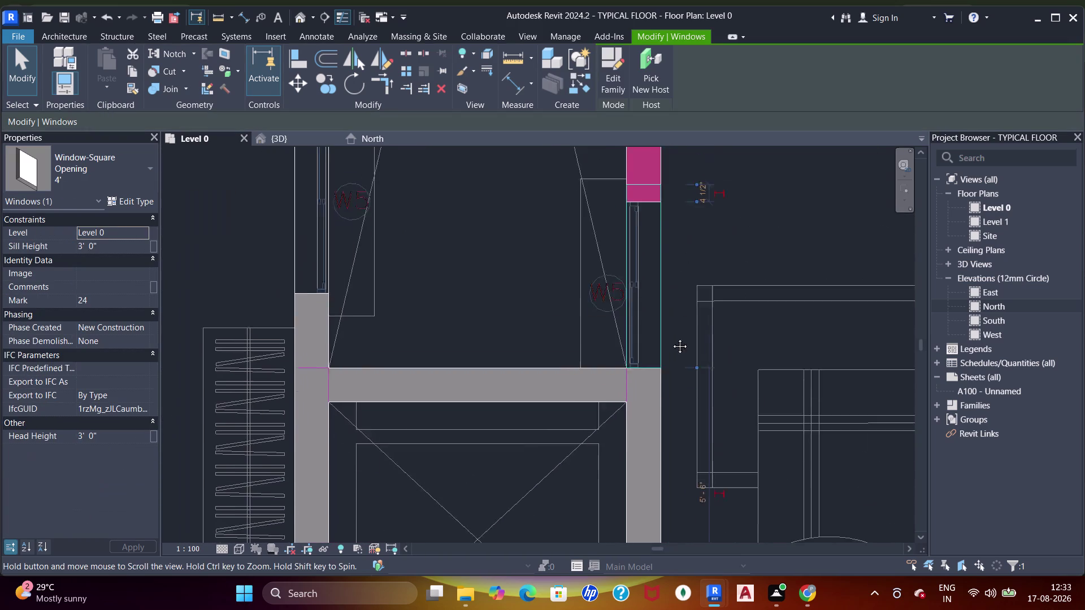
middle_drag(671, 333, 669, 357)
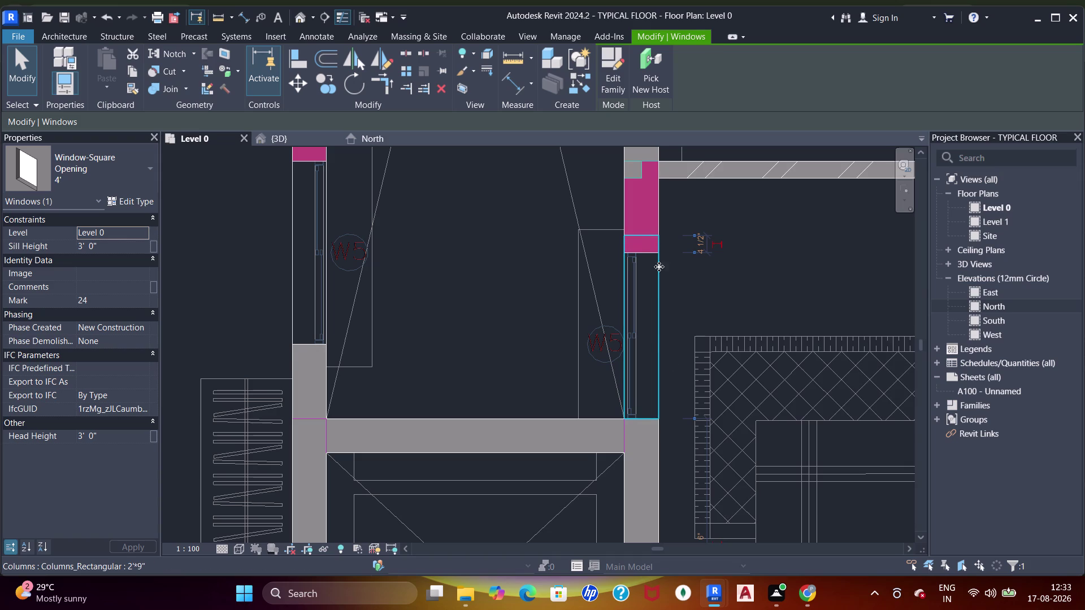
scroll(up, 3)
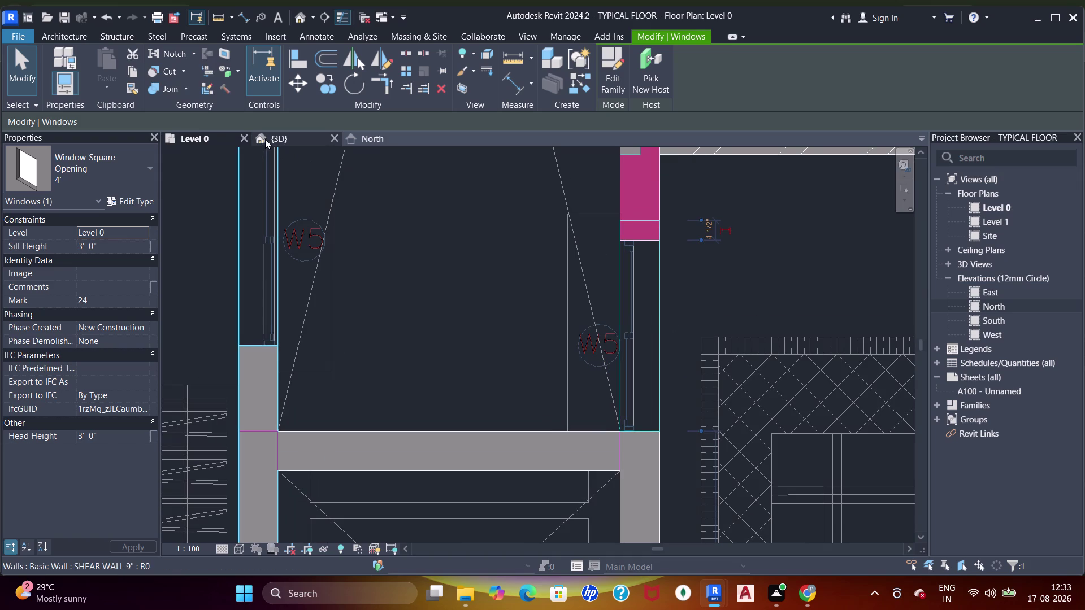
click(266, 139)
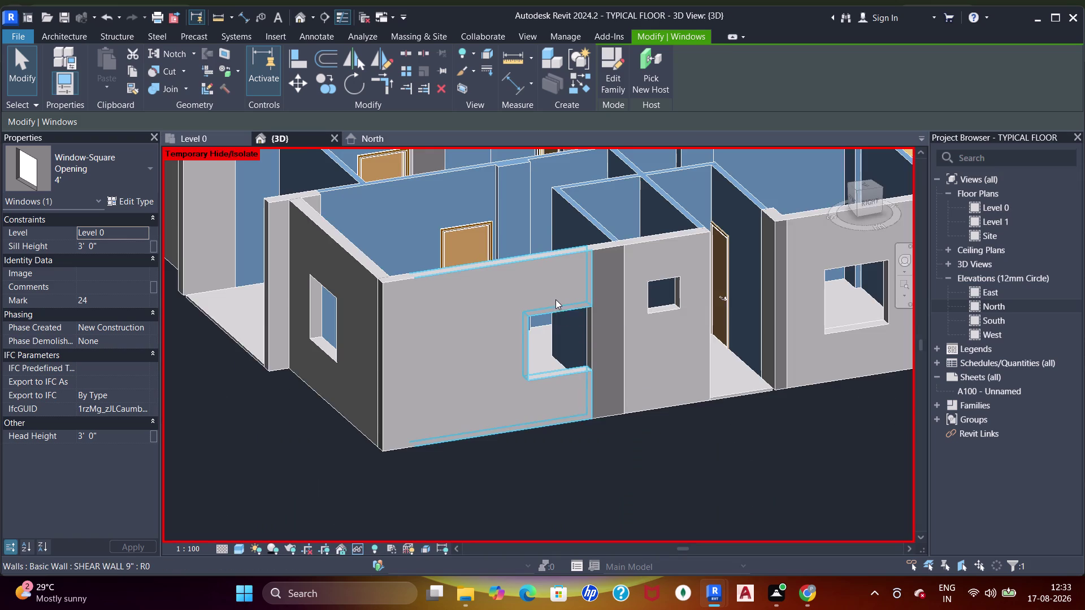
Inspect the window opening in the shear wall from the 3D view.
scroll(down, 3)
middle_drag(587, 289, 574, 377)
middle_drag(624, 327, 623, 379)
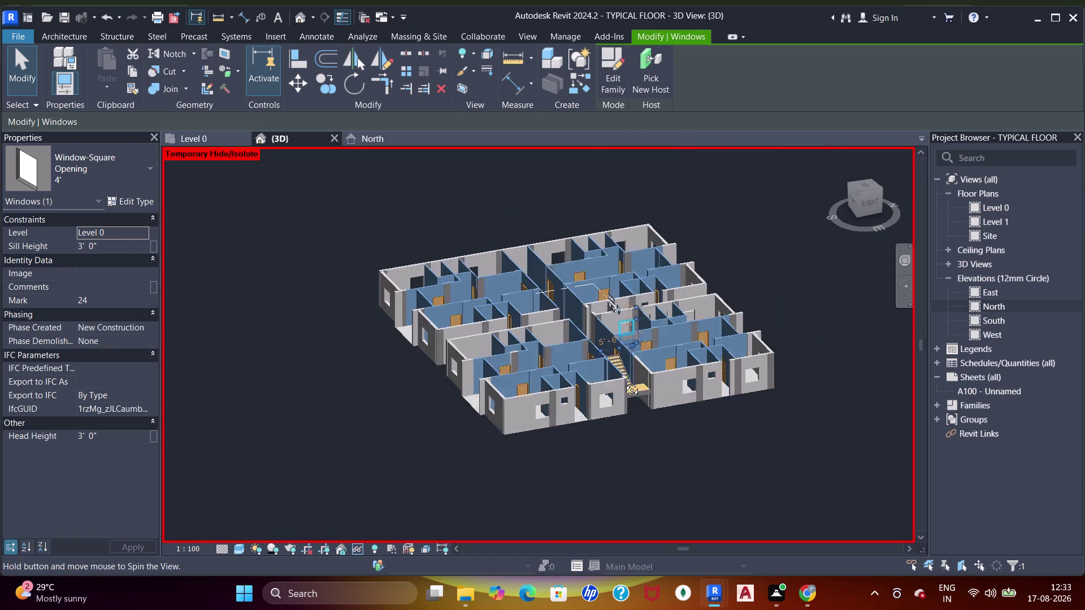
middle_drag(624, 378, 624, 401)
scroll(up, 3)
scroll(up, 3)
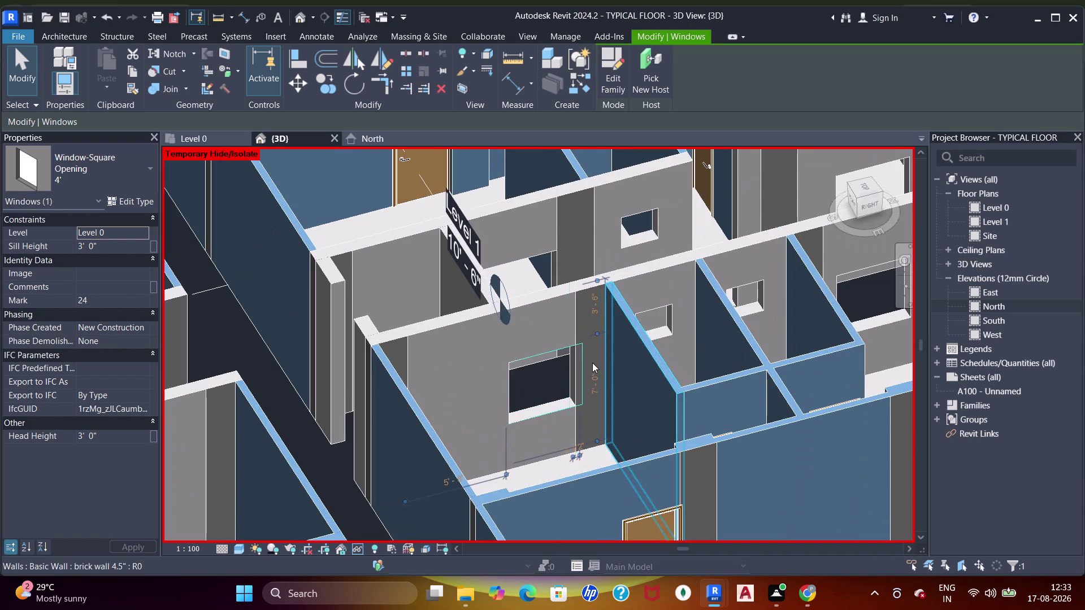
scroll(up, 3)
key(Escape)
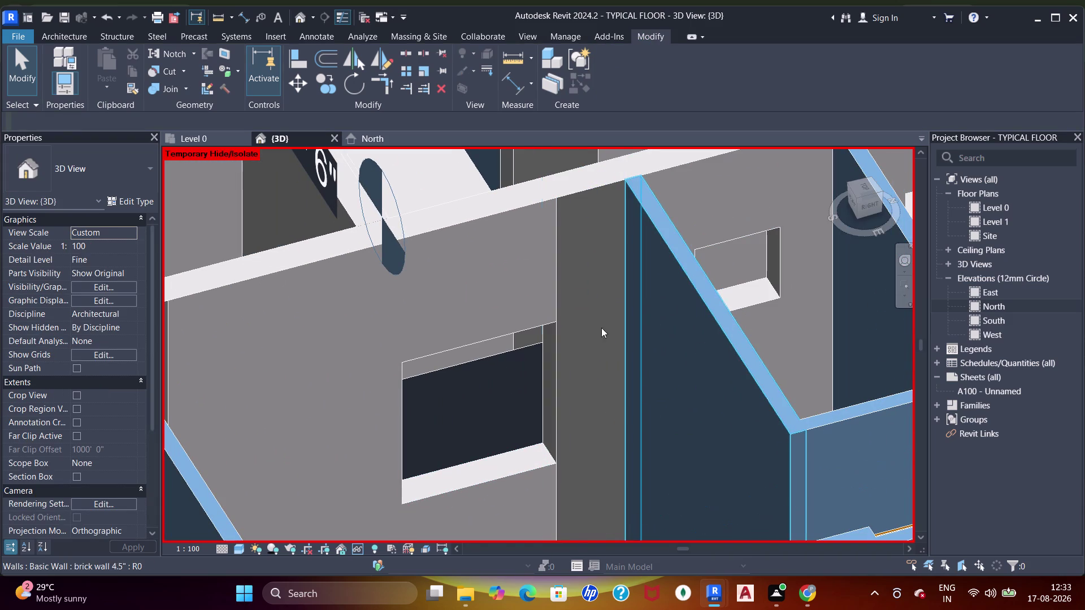
click(545, 327)
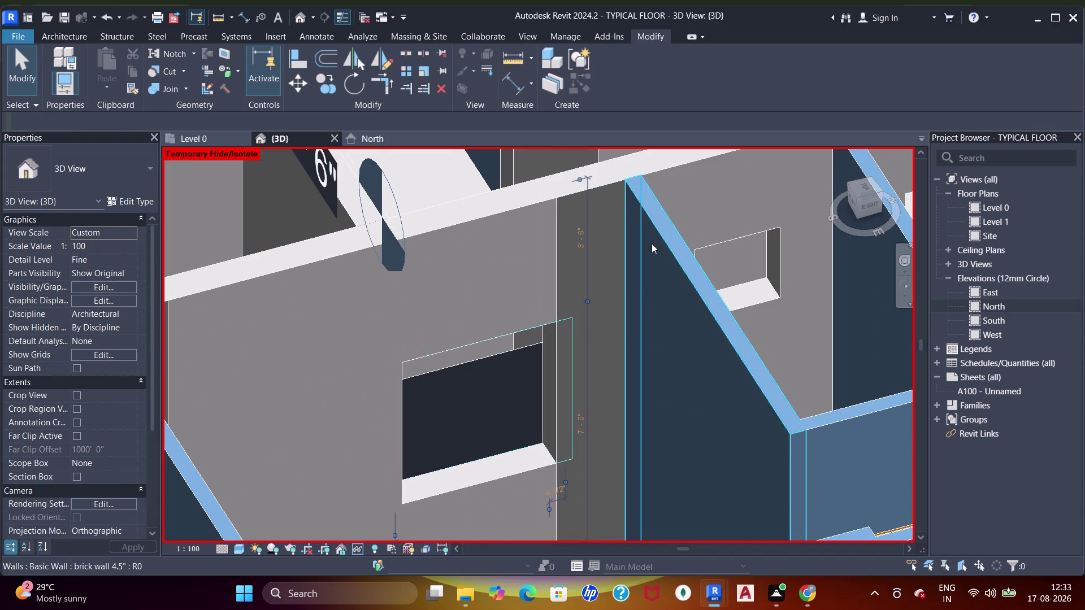
click(222, 139)
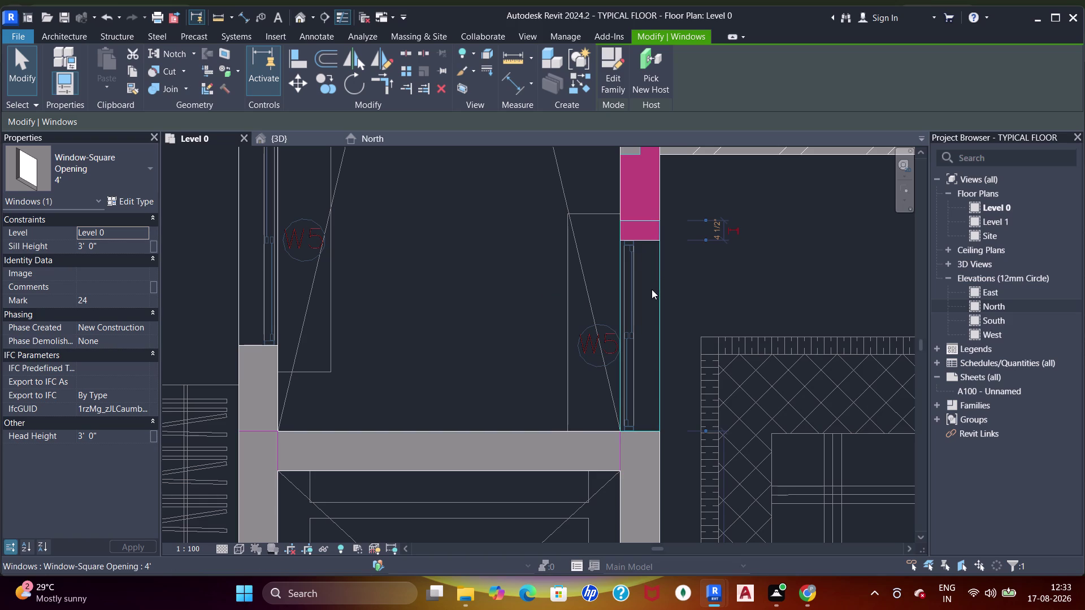
key(Down)
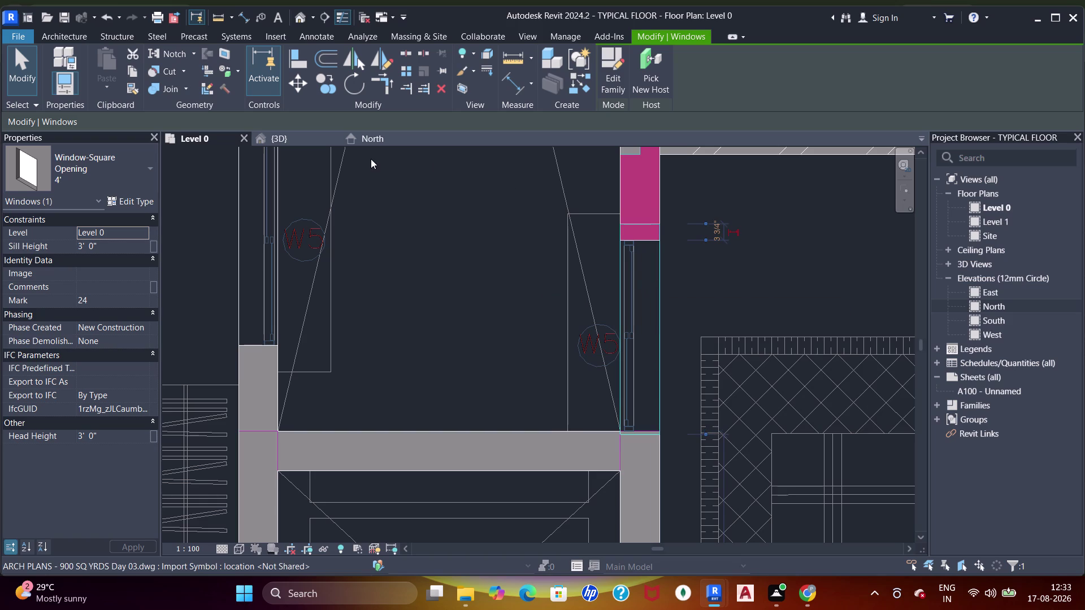
key(Down)
click(267, 137)
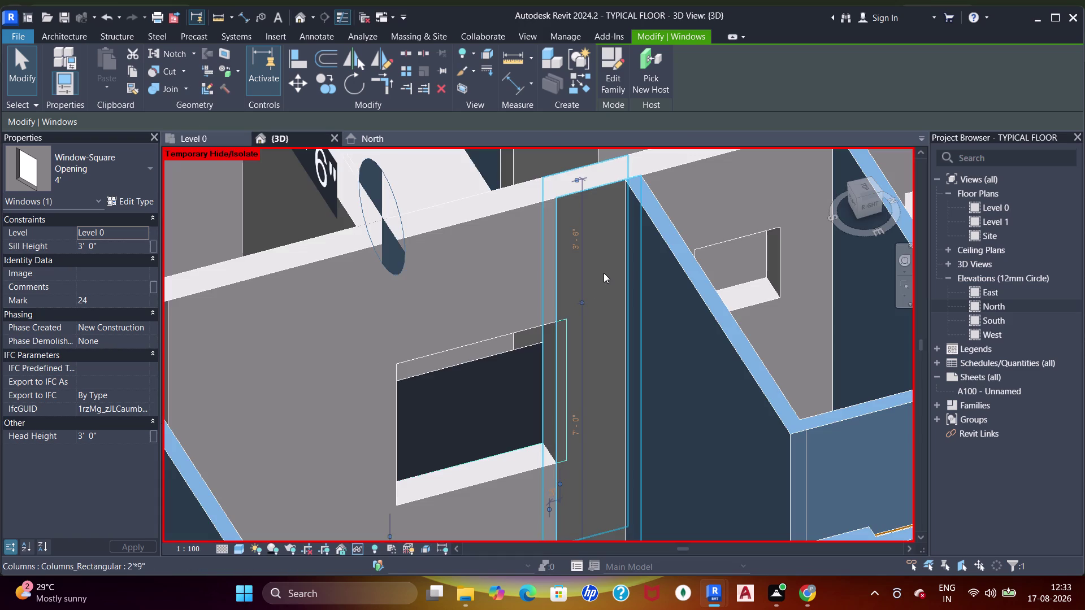
click(473, 468)
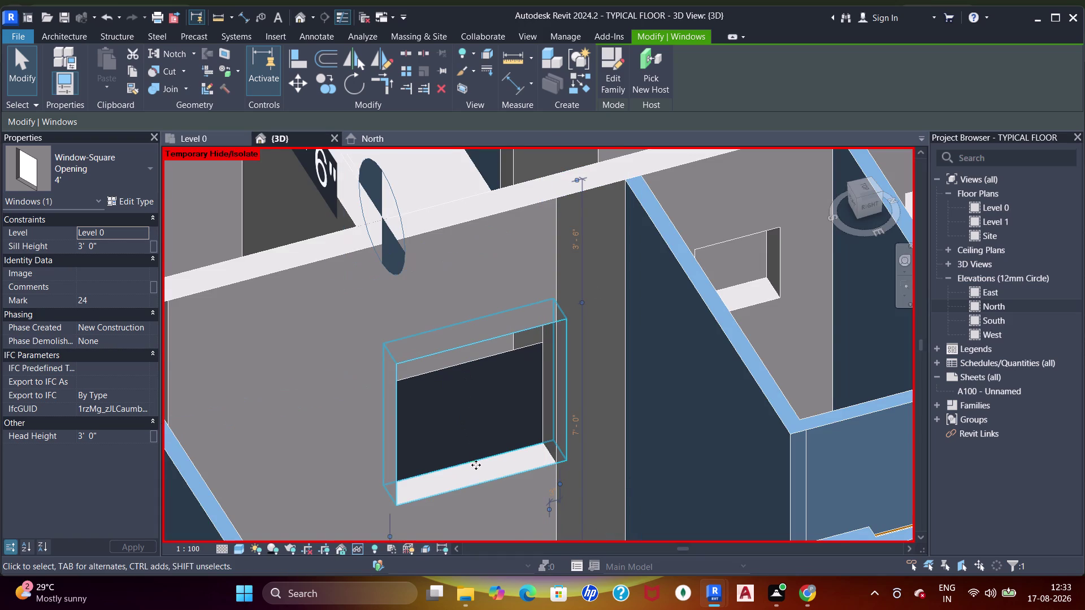
scroll(down, 3)
middle_drag(496, 445, 620, 349)
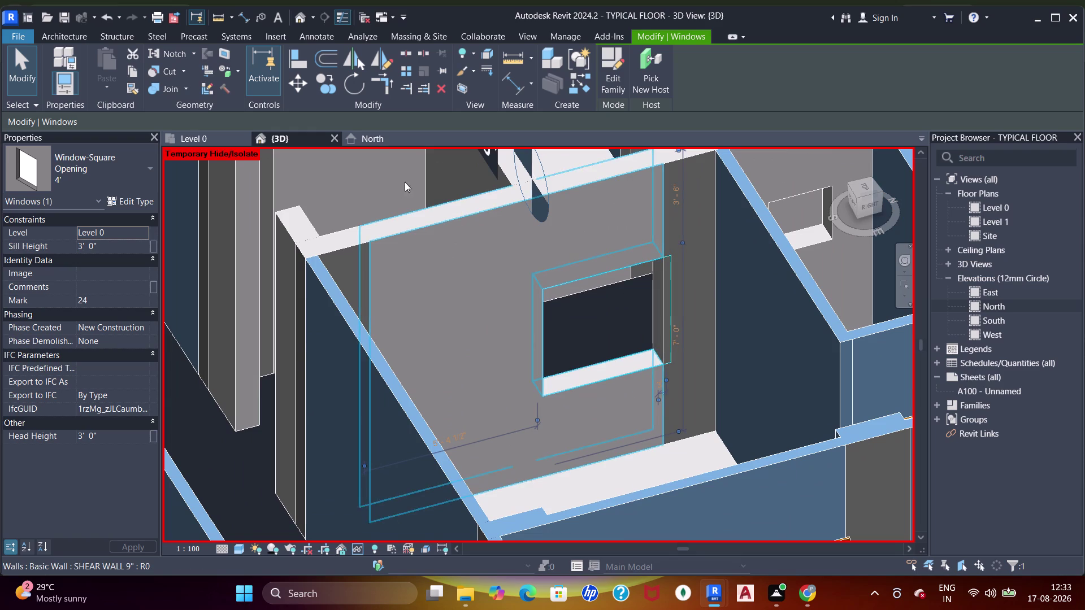
In the Level 0 plan, align the window's top edge to the column's bottom face.
click(212, 139)
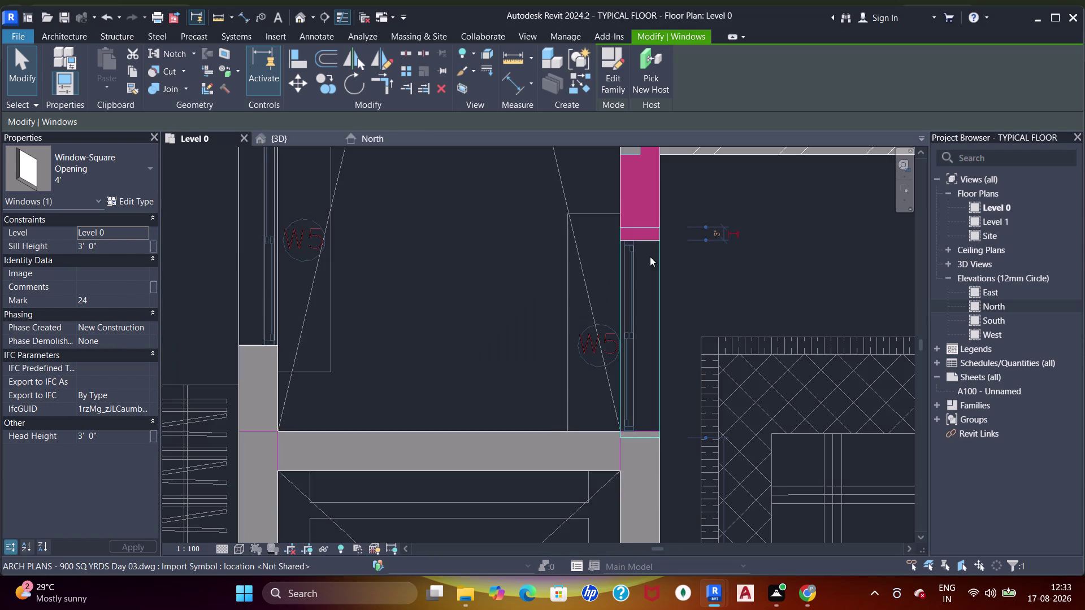
scroll(up, 3)
key(a)
key(a)
key(a)
click(650, 236)
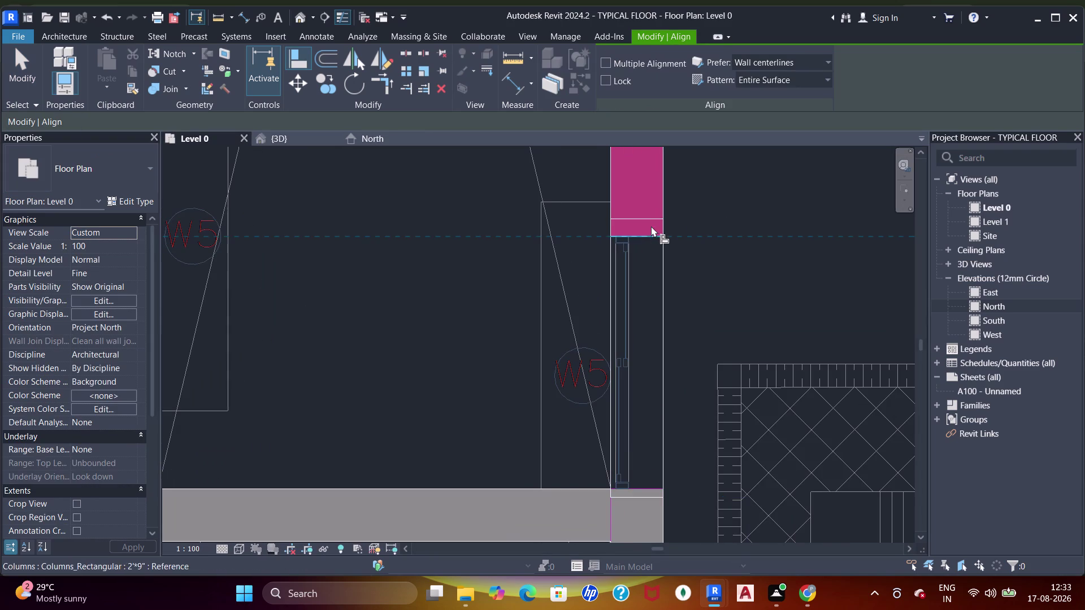
click(650, 222)
key(Escape)
key(Escape)
key(Escape)
click(659, 337)
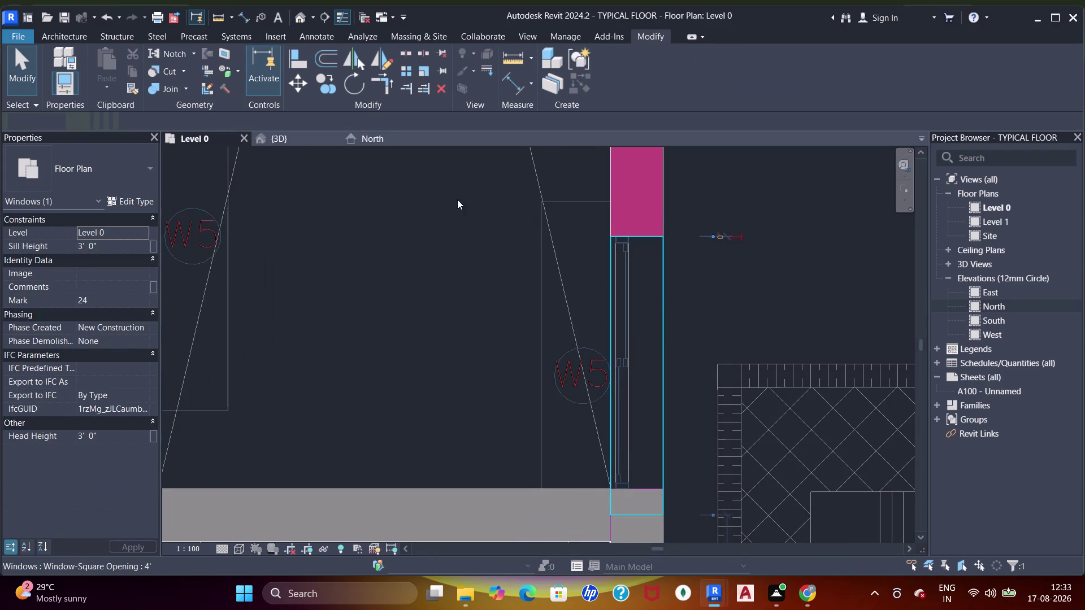
Recheck the window and surrounding shear wall in 3D, then return to Level 0.
click(284, 137)
scroll(down, 3)
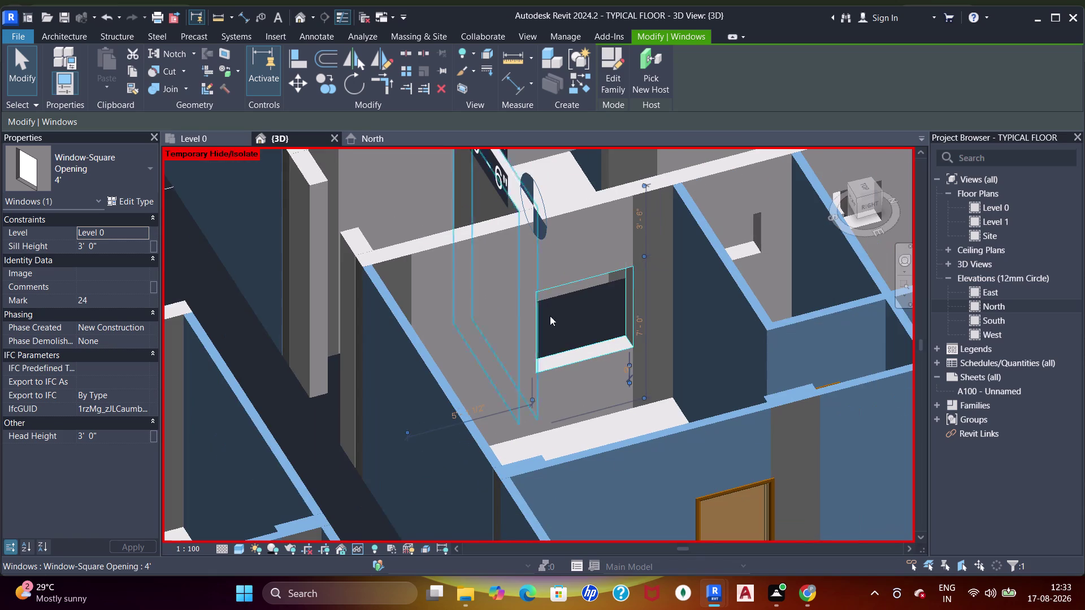
key(Escape)
click(497, 232)
scroll(up, 3)
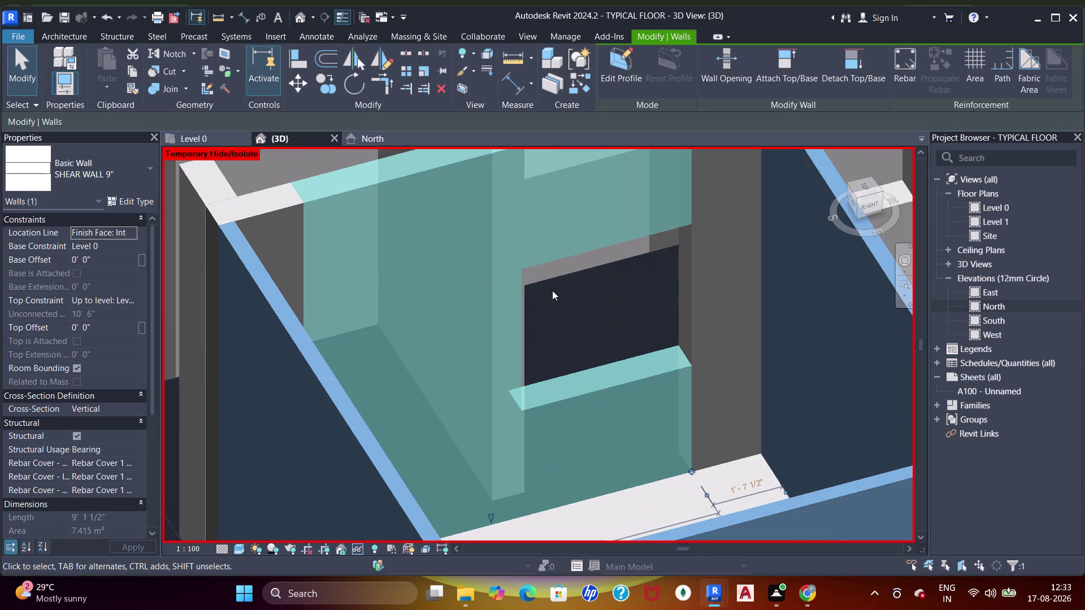
click(566, 393)
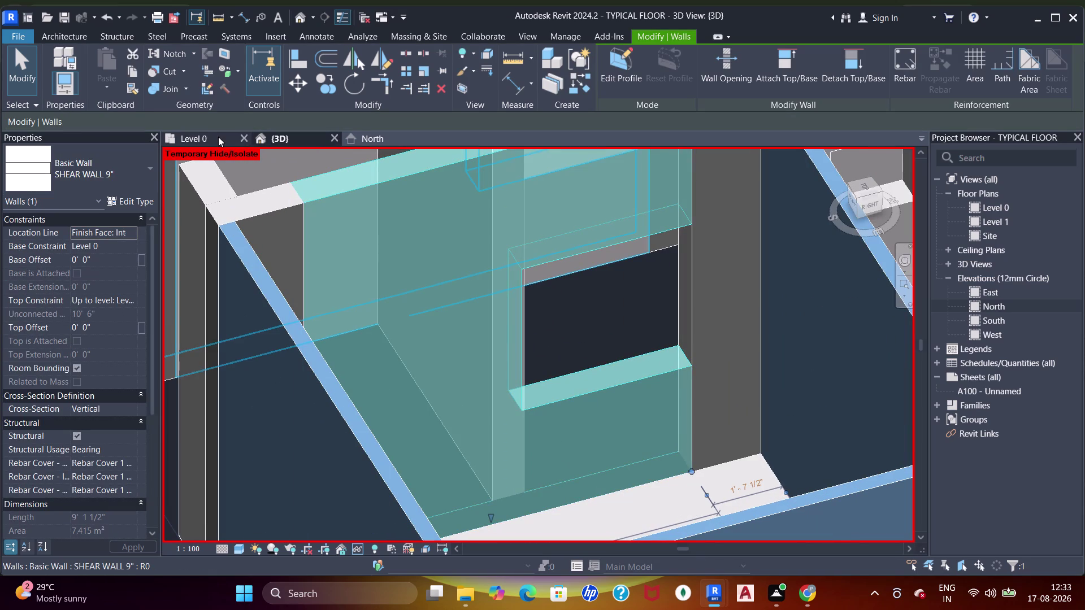
click(218, 137)
key(Escape)
scroll(down, 3)
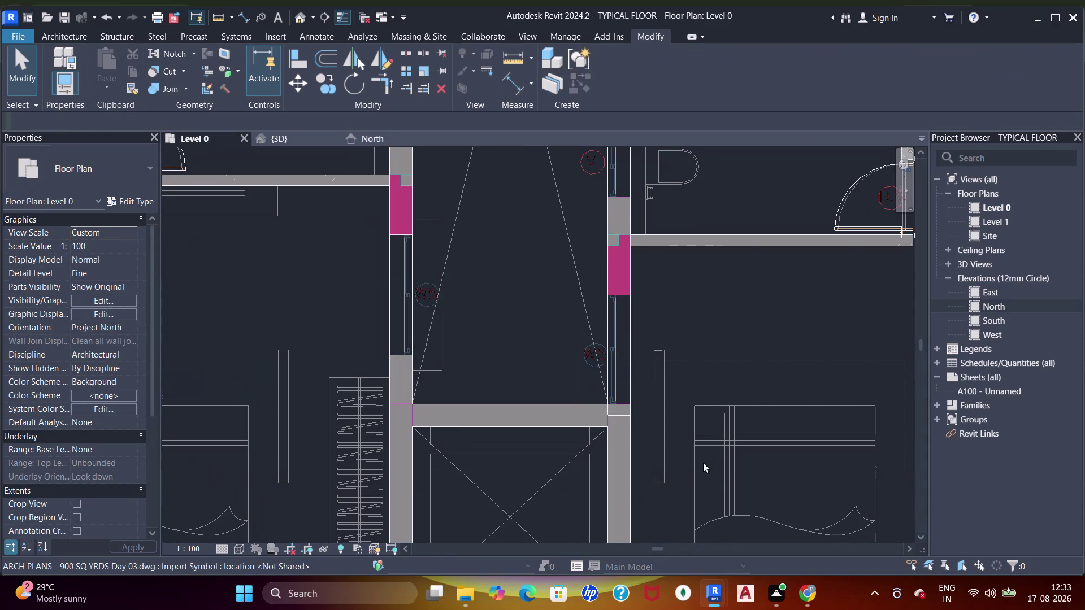
Align the next W5 window's edge flush with its reference edge.
scroll(down, 3)
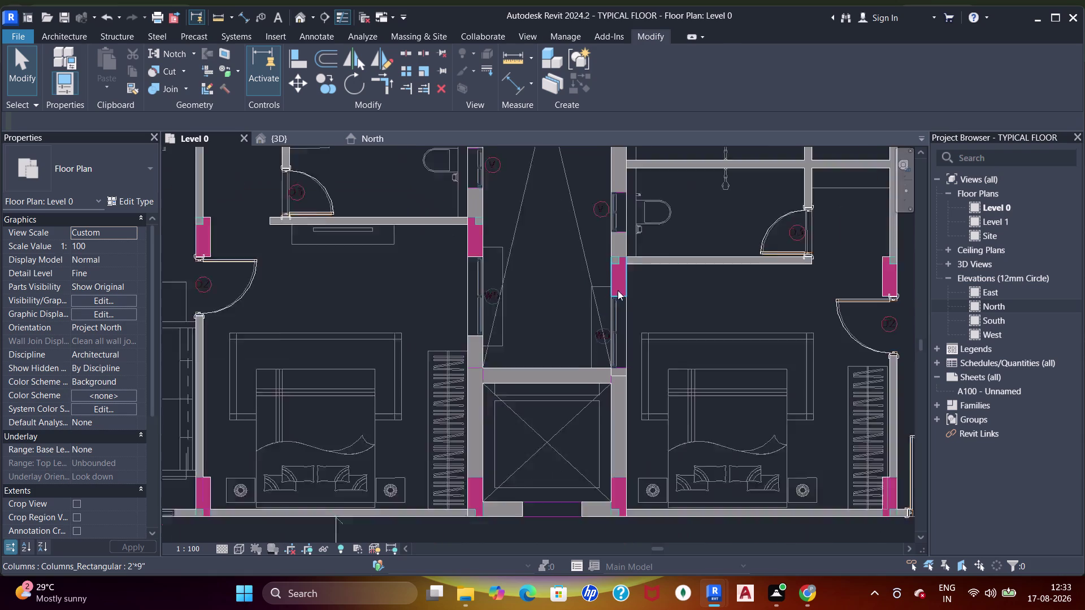
middle_drag(613, 295, 617, 321)
scroll(up, 3)
middle_drag(633, 241, 597, 329)
scroll(up, 3)
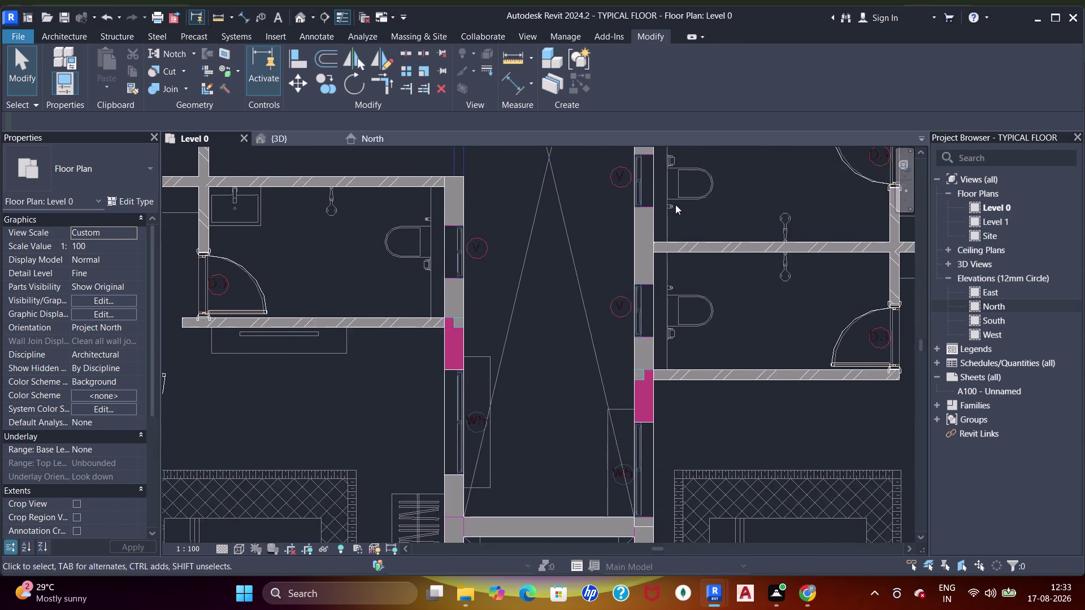
middle_drag(674, 213, 655, 361)
middle_drag(655, 197, 661, 336)
scroll(up, 3)
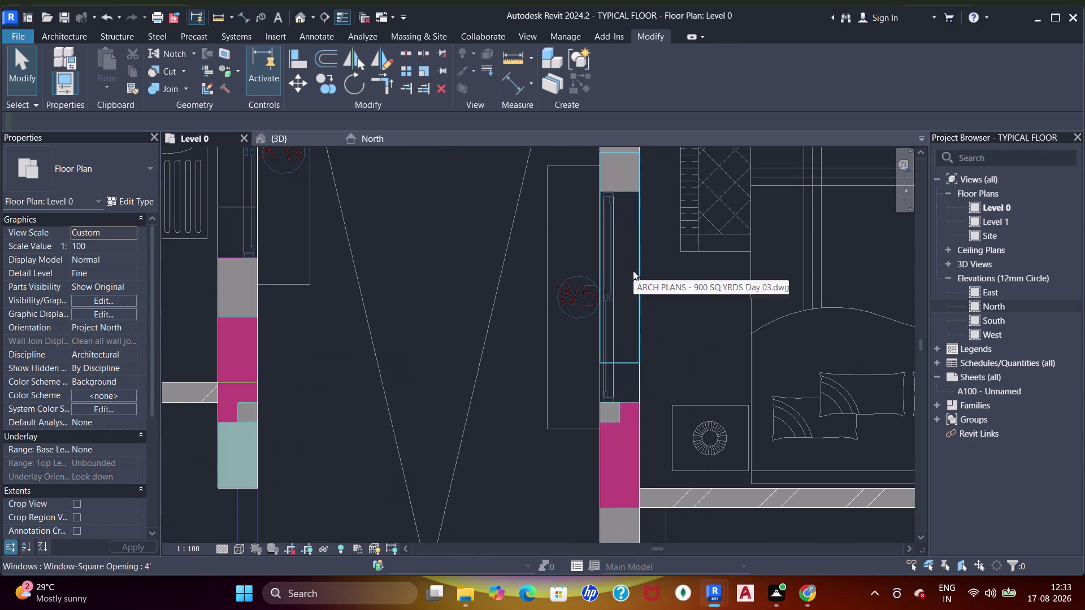
key(a)
key(a)
key(a)
click(631, 403)
click(629, 365)
scroll(down, 3)
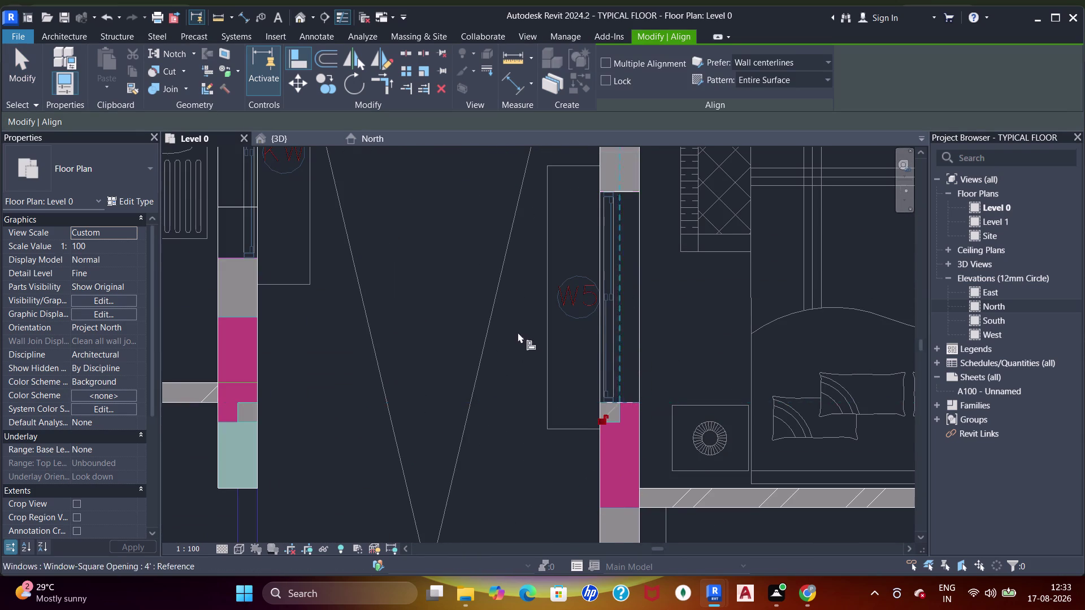
Align another window to its wall face, then move toward the bedroom window.
middle_drag(507, 335, 568, 359)
click(437, 417)
middle_drag(384, 261, 484, 339)
scroll(up, 3)
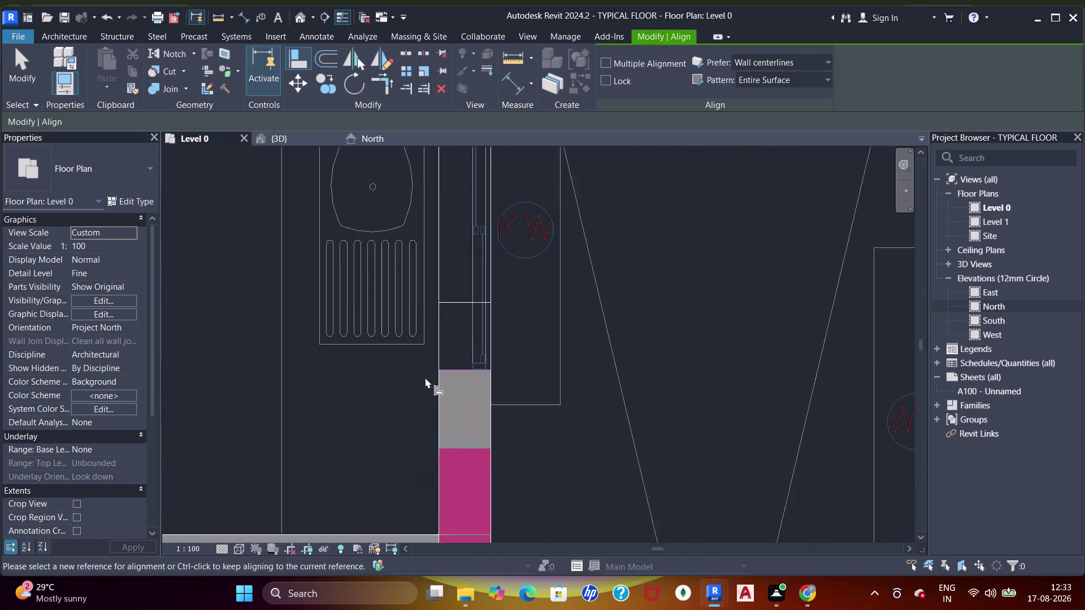
click(455, 369)
click(464, 297)
scroll(down, 3)
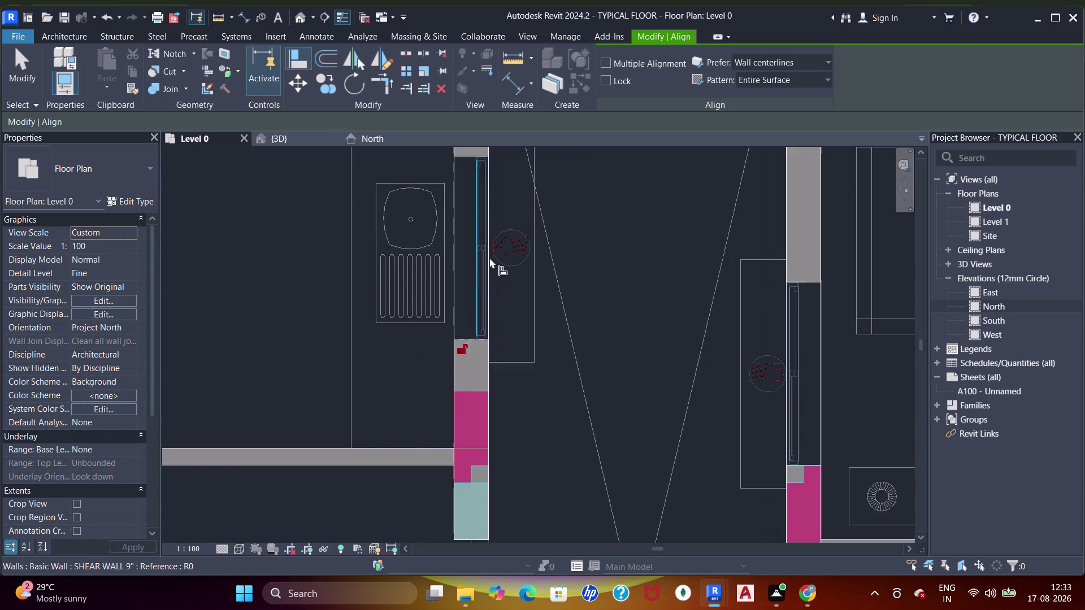
middle_drag(489, 257, 482, 388)
scroll(down, 3)
middle_drag(762, 265, 642, 312)
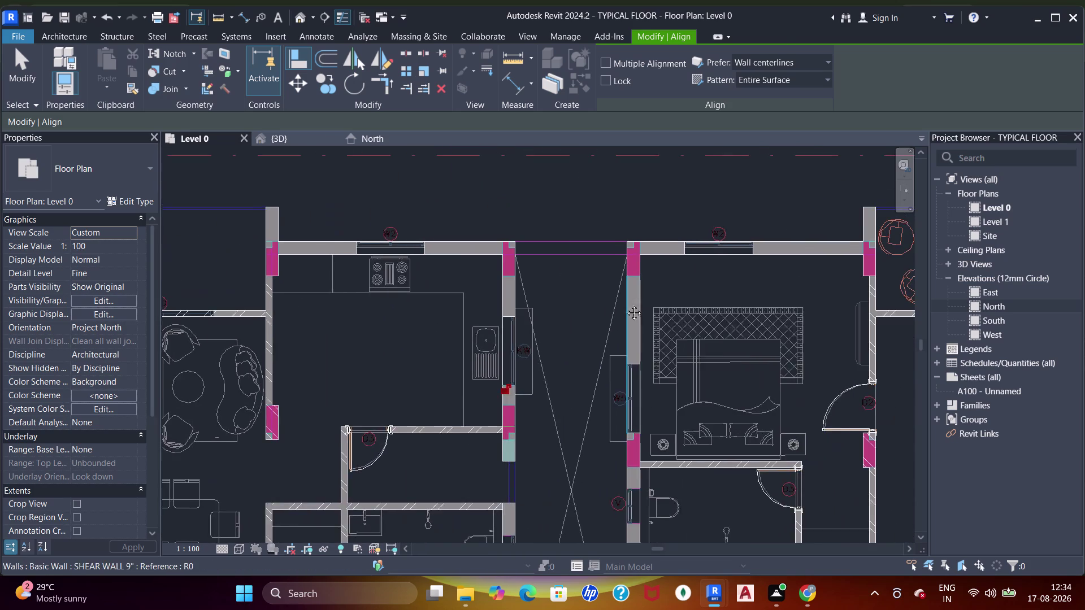
middle_drag(626, 305, 494, 220)
scroll(up, 3)
key(Escape)
key(Escape)
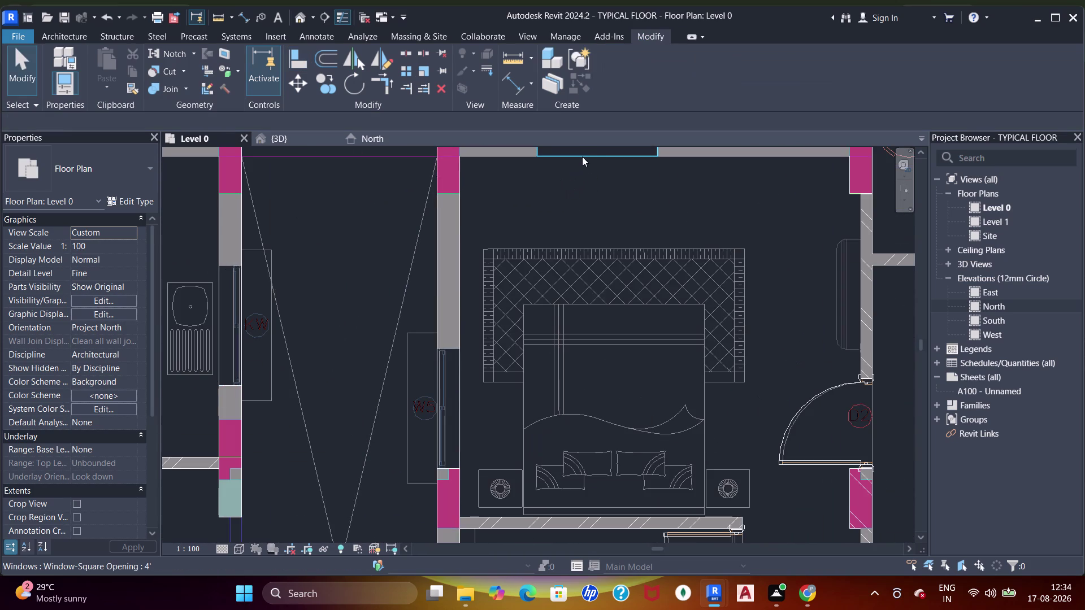
Start the Window tool with WN and look across the plan for openings.
key(w)
key(n)
scroll(down, 3)
middle_drag(575, 301, 625, 251)
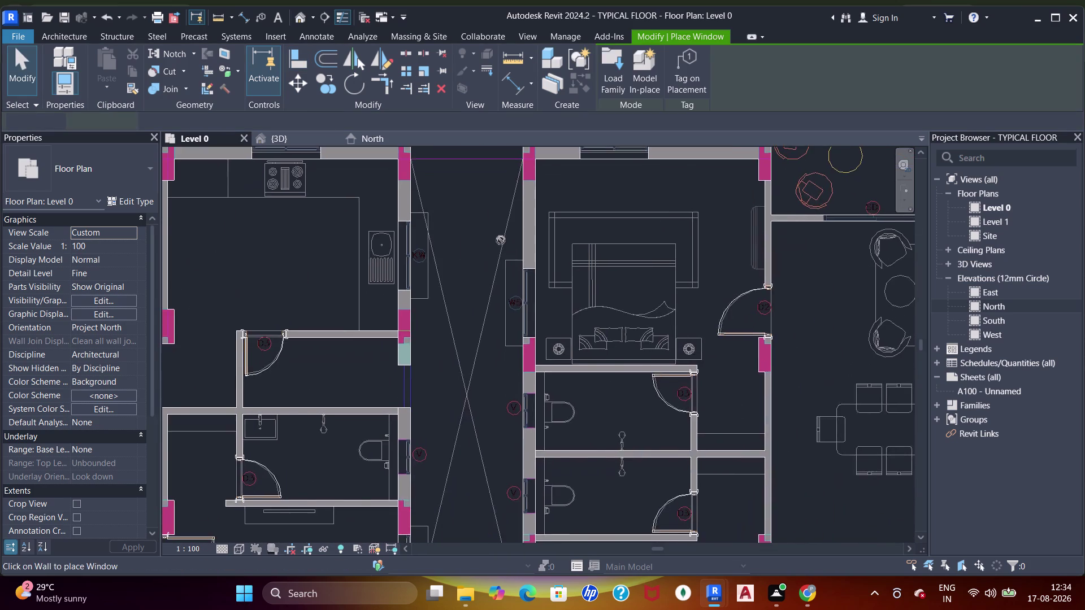
Pan and zoom across the apartment plan to center the V-tagged bathroom opening.
middle_drag(510, 253, 668, 319)
scroll(up, 3)
middle_drag(427, 235, 580, 299)
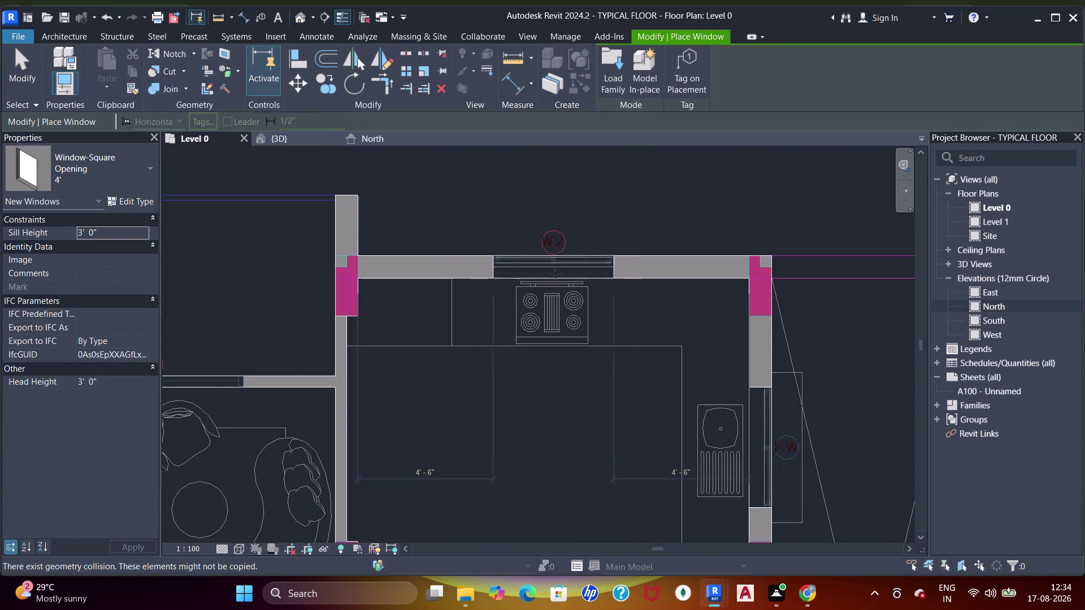
scroll(down, 3)
middle_drag(295, 247, 543, 238)
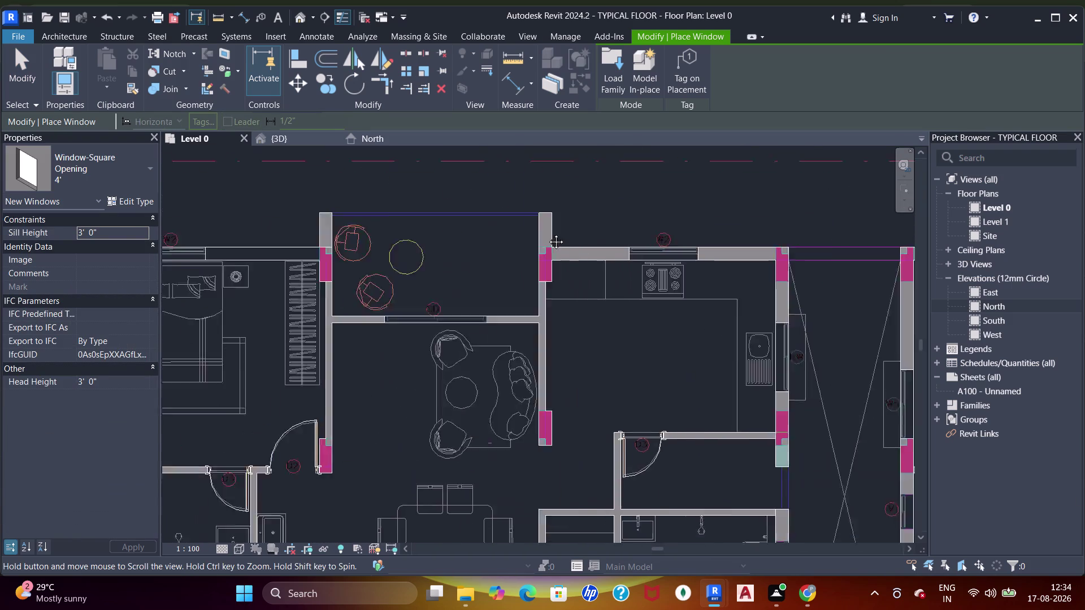
middle_drag(543, 238, 548, 230)
middle_drag(428, 342, 571, 203)
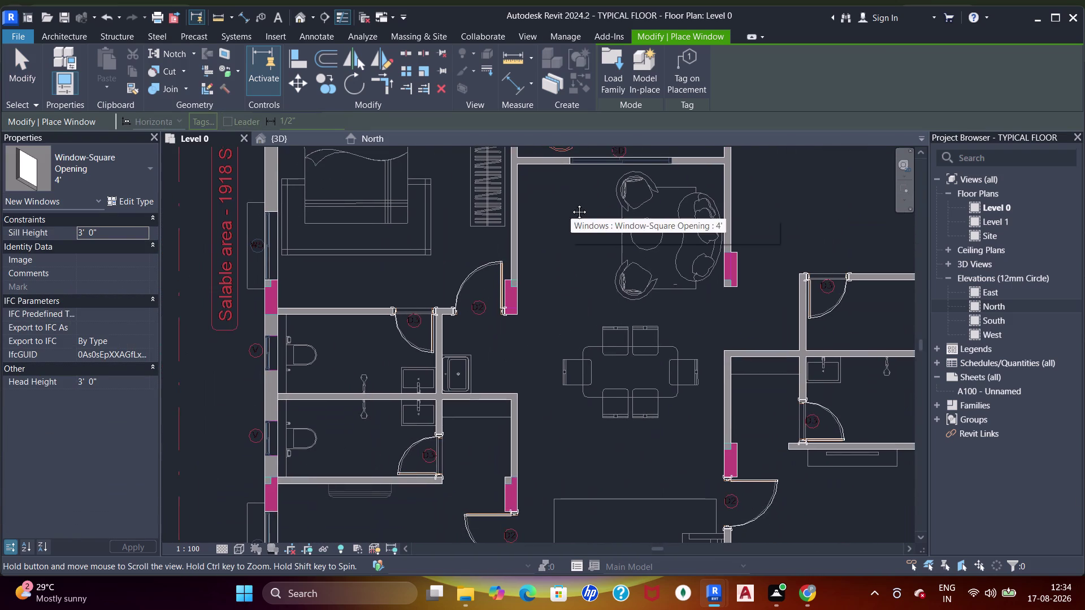
middle_drag(571, 203, 588, 347)
scroll(up, 3)
middle_drag(344, 322, 513, 224)
scroll(down, 3)
middle_drag(406, 400, 424, 183)
middle_drag(415, 322, 418, 268)
scroll(up, 3)
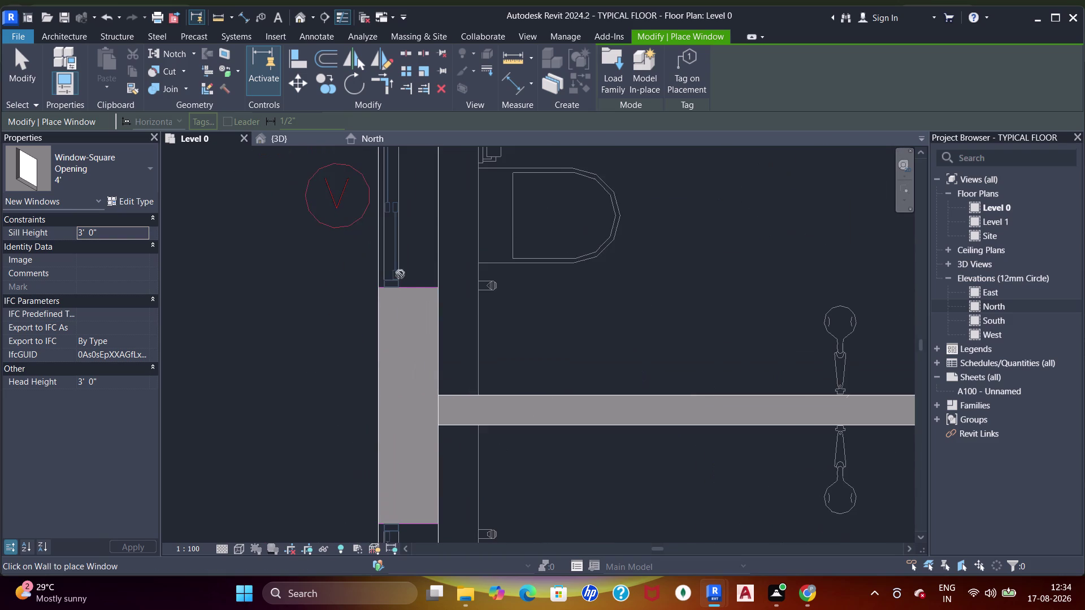
scroll(down, 3)
middle_drag(420, 220, 421, 274)
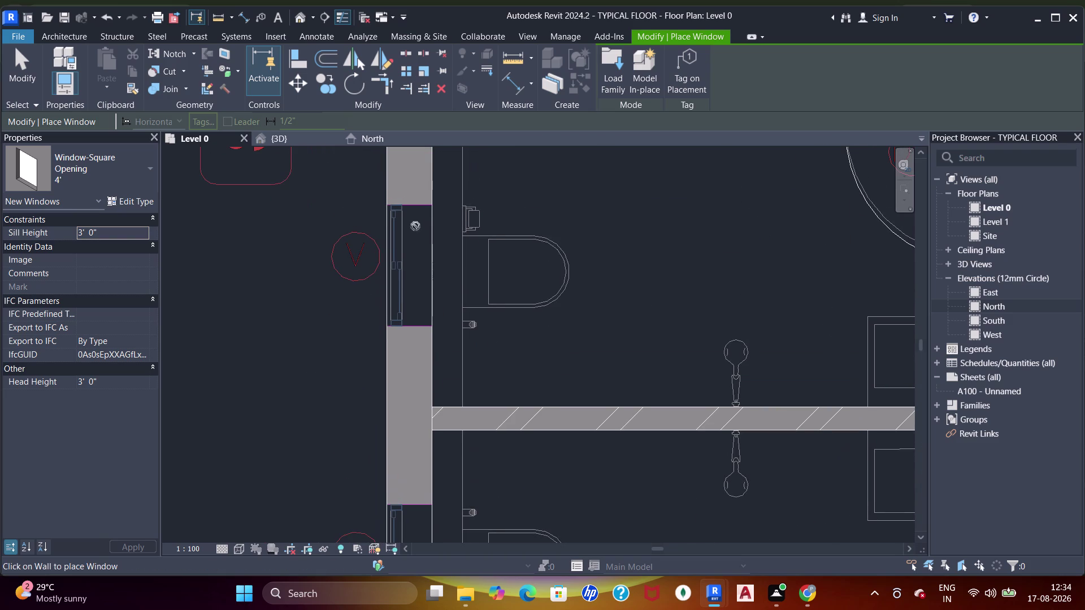
Place a Window-Square Opening 2' window in the bathroom wall at the V opening.
click(36, 165)
scroll(up, 3)
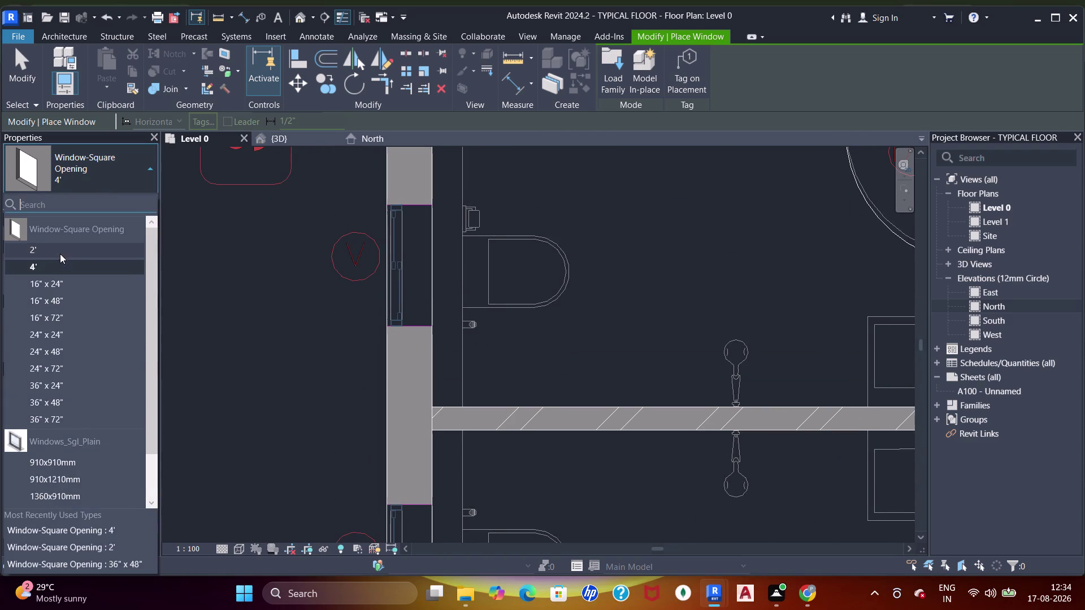
click(58, 252)
click(413, 290)
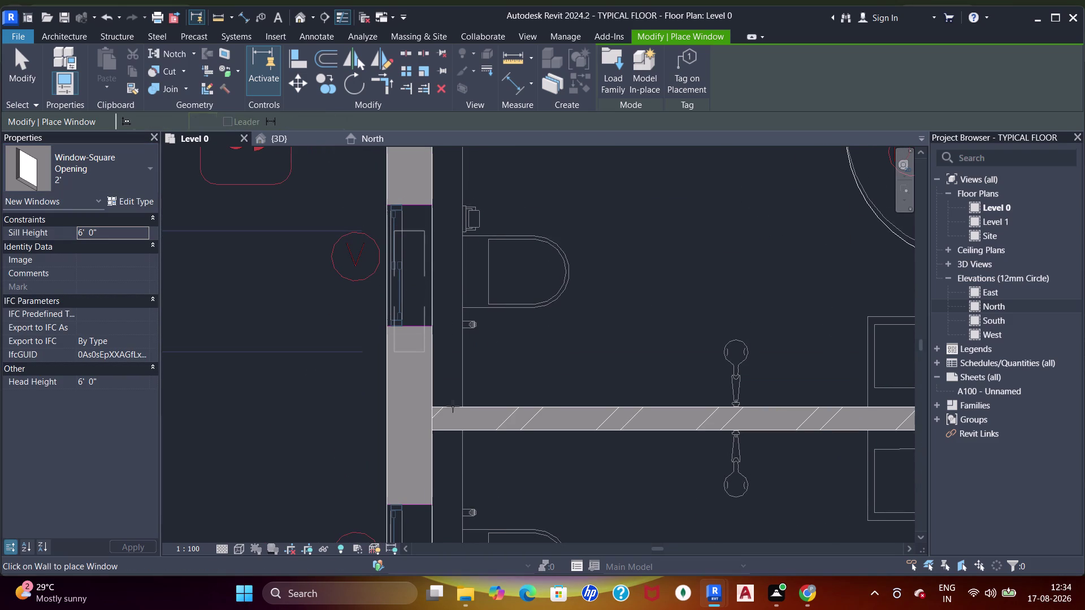
scroll(up, 3)
middle_drag(443, 414, 467, 238)
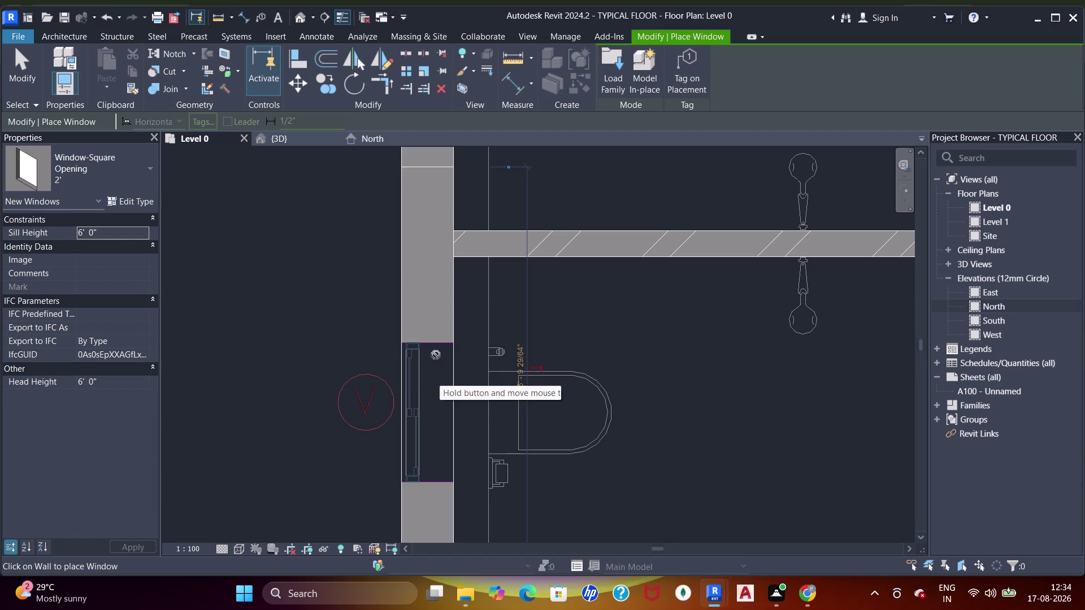
click(424, 385)
middle_drag(452, 418, 463, 356)
key(Escape)
key(Escape)
Align both ends of the first 2' window to the DWG opening edges.
key(Escape)
key(a)
key(a)
key(a)
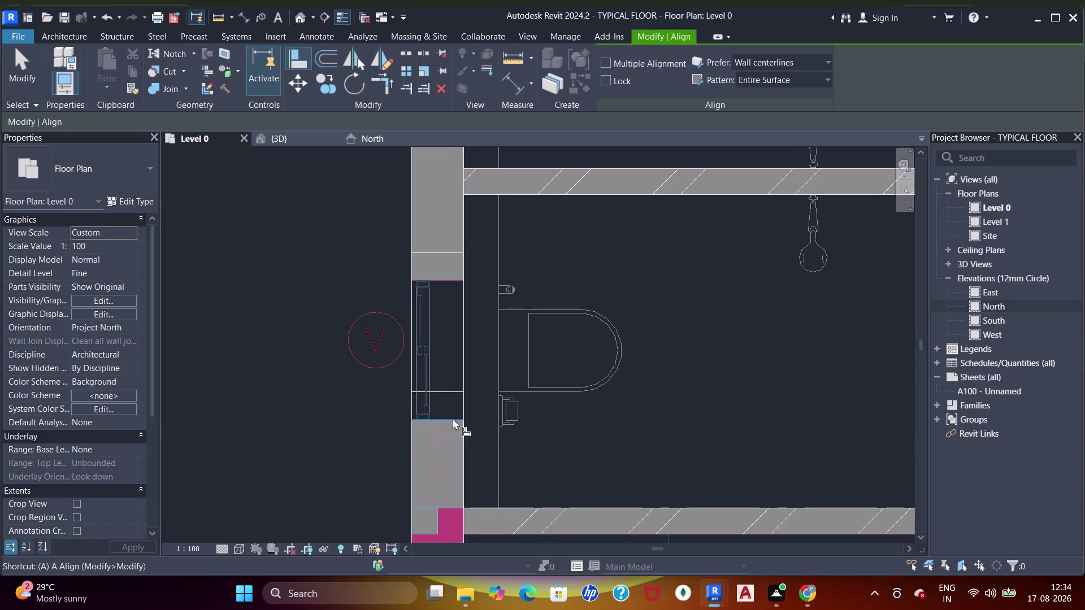
click(452, 418)
click(448, 394)
scroll(up, 3)
middle_drag(467, 281, 462, 441)
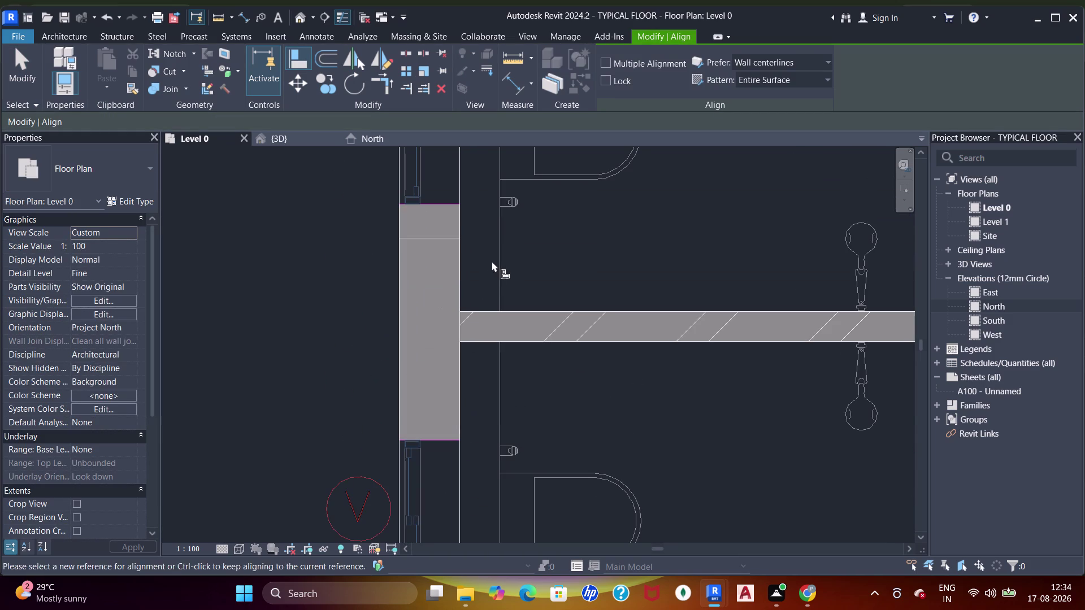
middle_drag(462, 205, 460, 317)
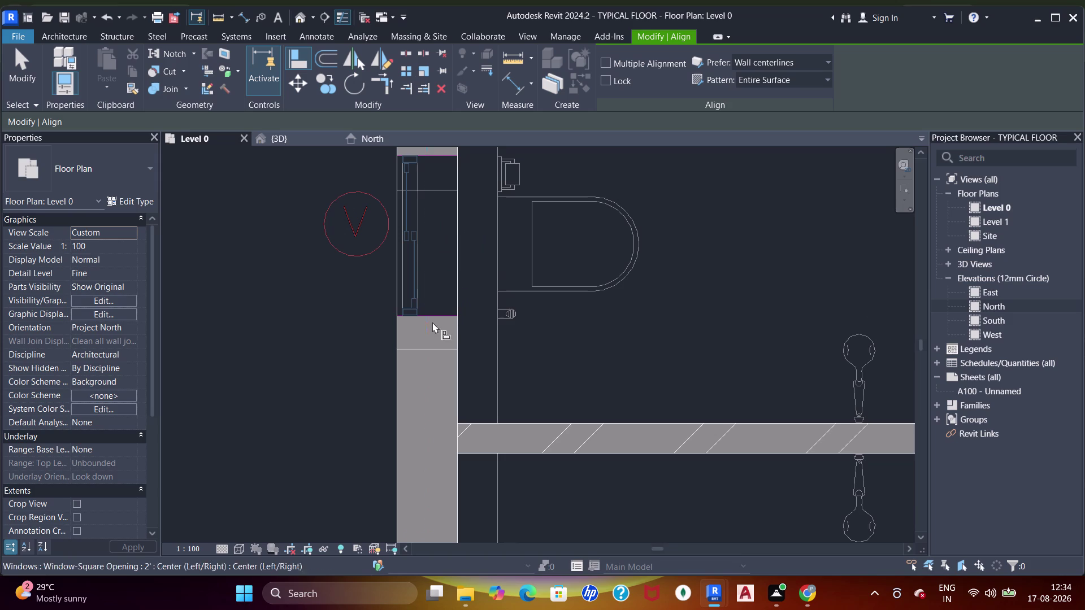
click(444, 320)
click(446, 348)
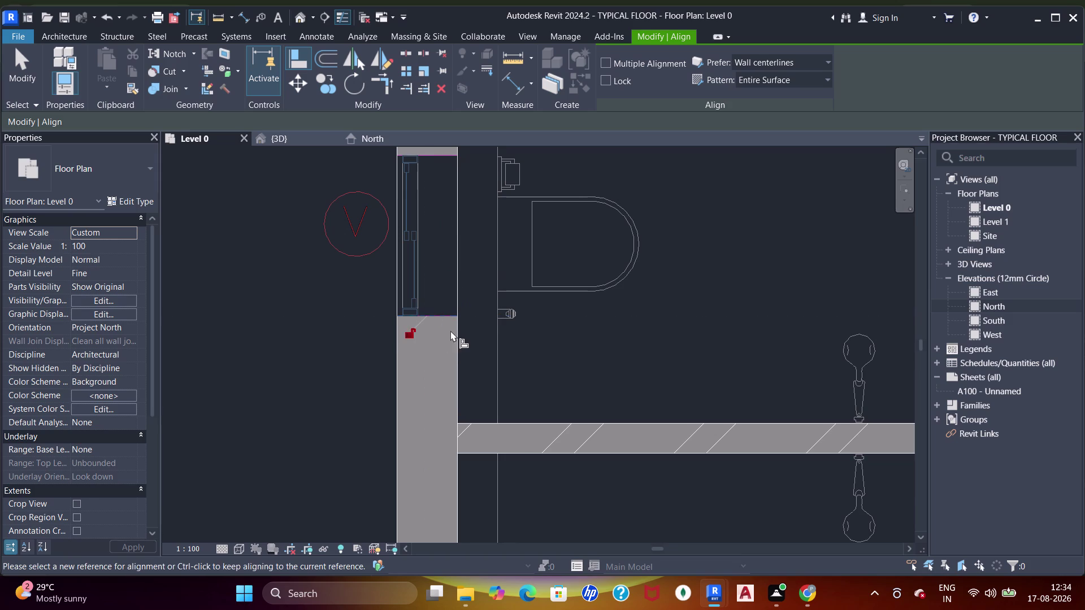
scroll(down, 3)
Pan down across the bedroom to center the lower bathroom's V-tagged opening.
middle_drag(467, 405, 463, 258)
middle_drag(472, 373, 479, 266)
middle_drag(500, 330, 496, 290)
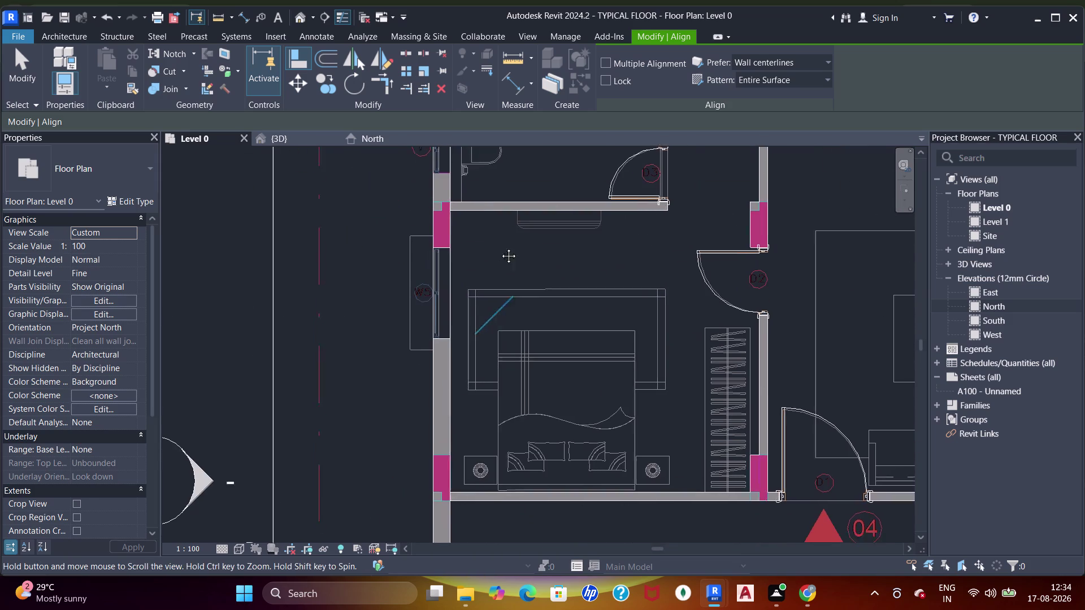
middle_drag(497, 290, 504, 216)
middle_drag(499, 332, 483, 166)
middle_drag(495, 341, 497, 192)
middle_drag(546, 370, 526, 253)
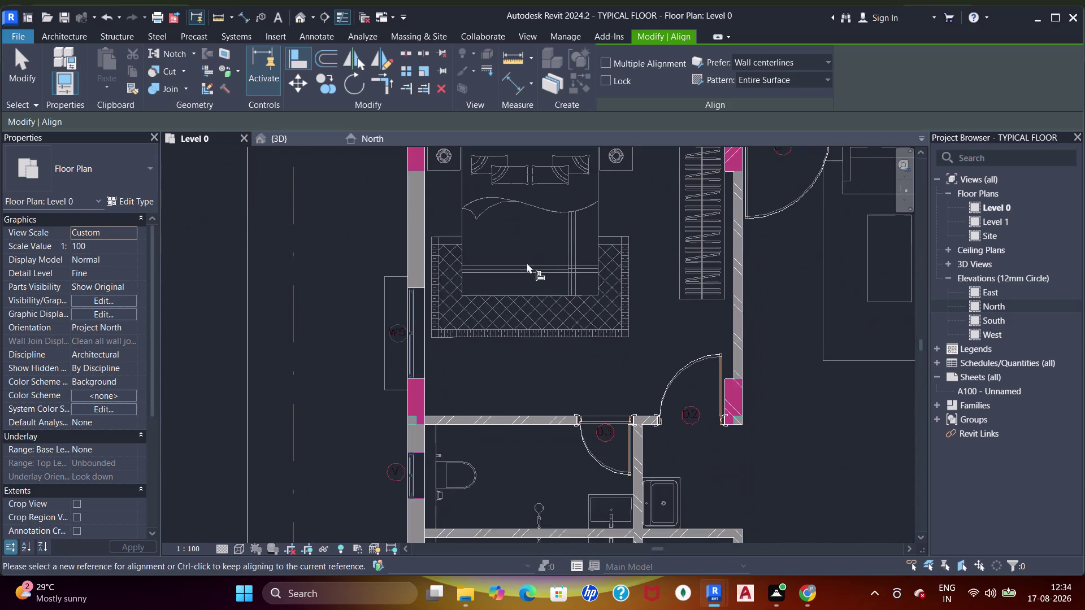
middle_drag(503, 368, 496, 264)
scroll(up, 3)
middle_drag(440, 385, 537, 292)
scroll(up, 3)
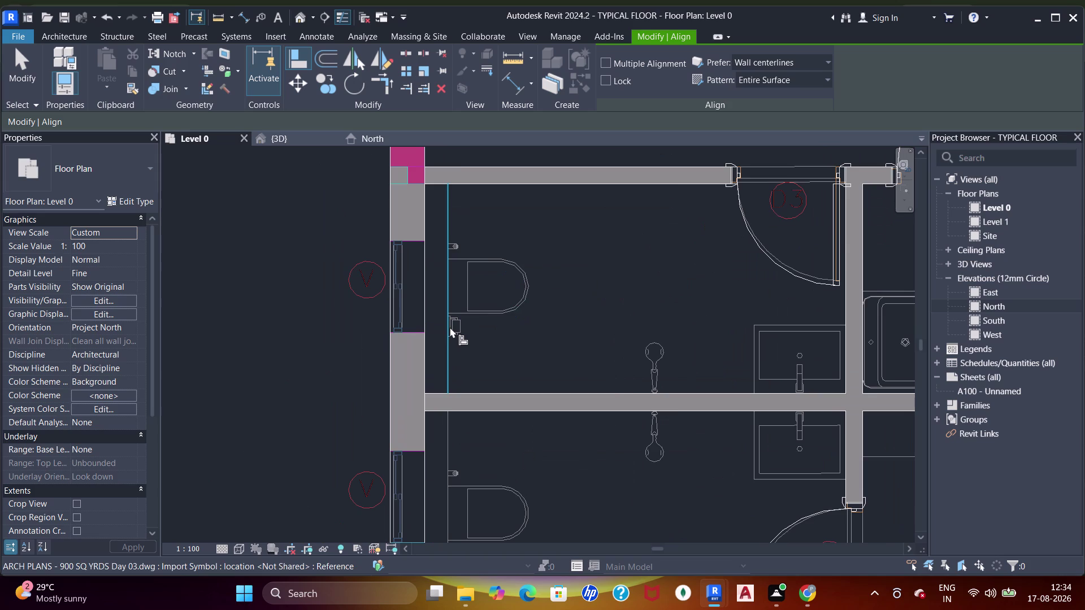
Place 2' windows in the lower bathroom wall and at the next V opening.
key(w)
key(n)
scroll(up, 3)
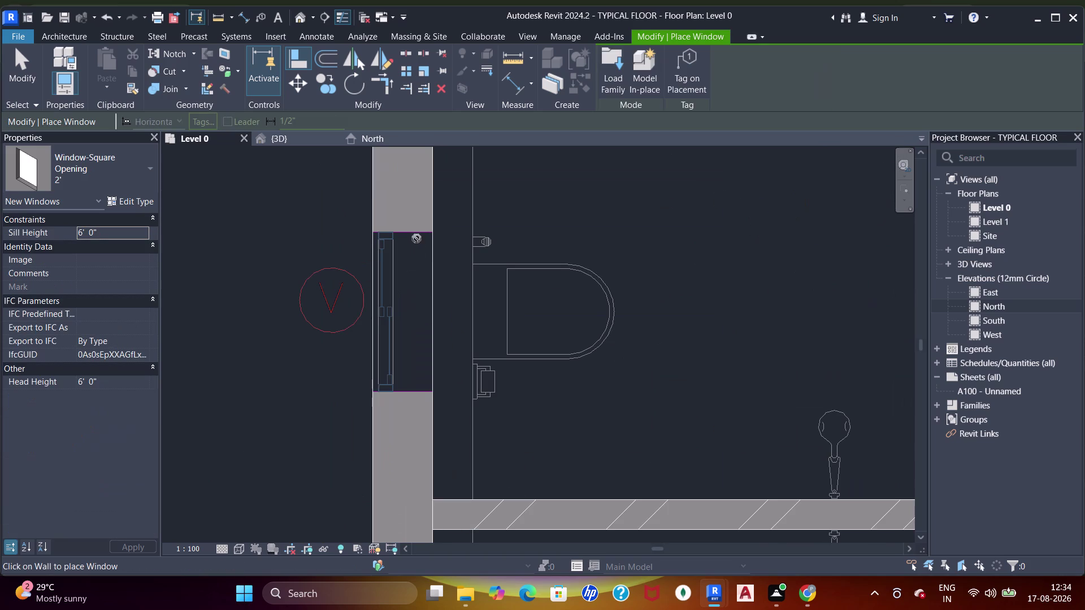
click(432, 245)
scroll(down, 3)
middle_drag(433, 343, 447, 224)
middle_drag(437, 373, 437, 274)
click(452, 289)
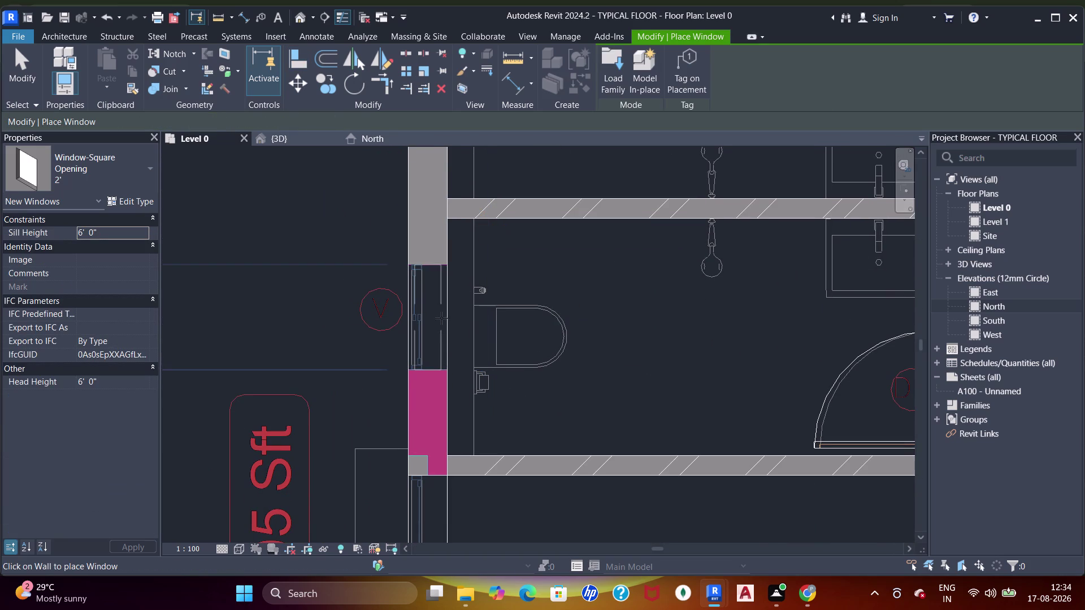
Align the new window's right end to the DWG opening edge.
key(a)
key(a)
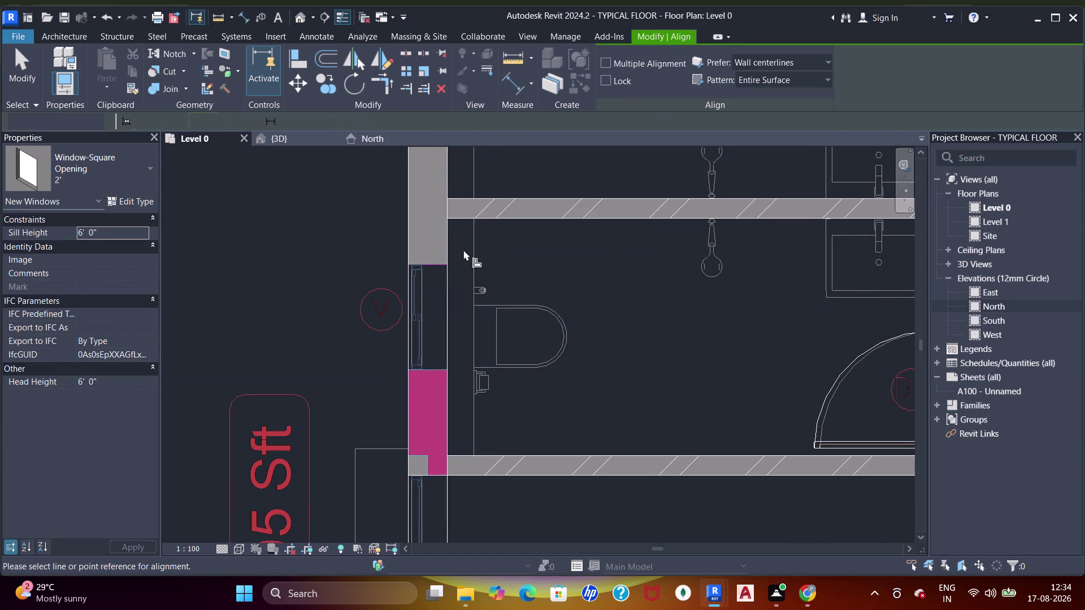
middle_drag(459, 262, 472, 469)
click(448, 335)
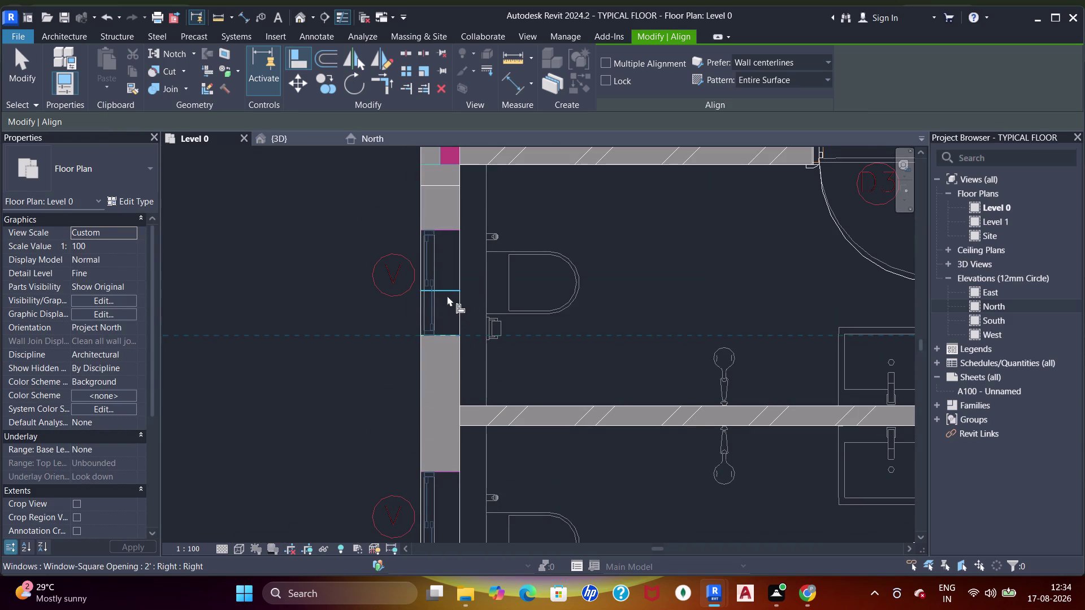
click(447, 295)
middle_drag(466, 385, 495, 213)
key(Escape)
key(Escape)
key(w)
key(n)
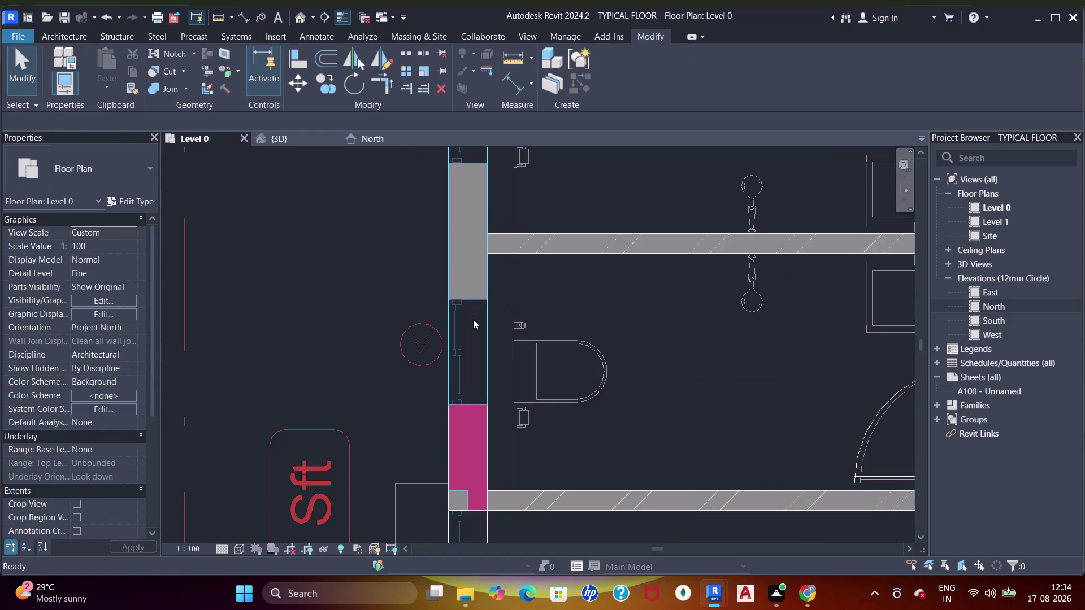
click(486, 322)
Align the window's lower end to the drawing's opening edge.
key(Escape)
key(Escape)
key(Escape)
key(Escape)
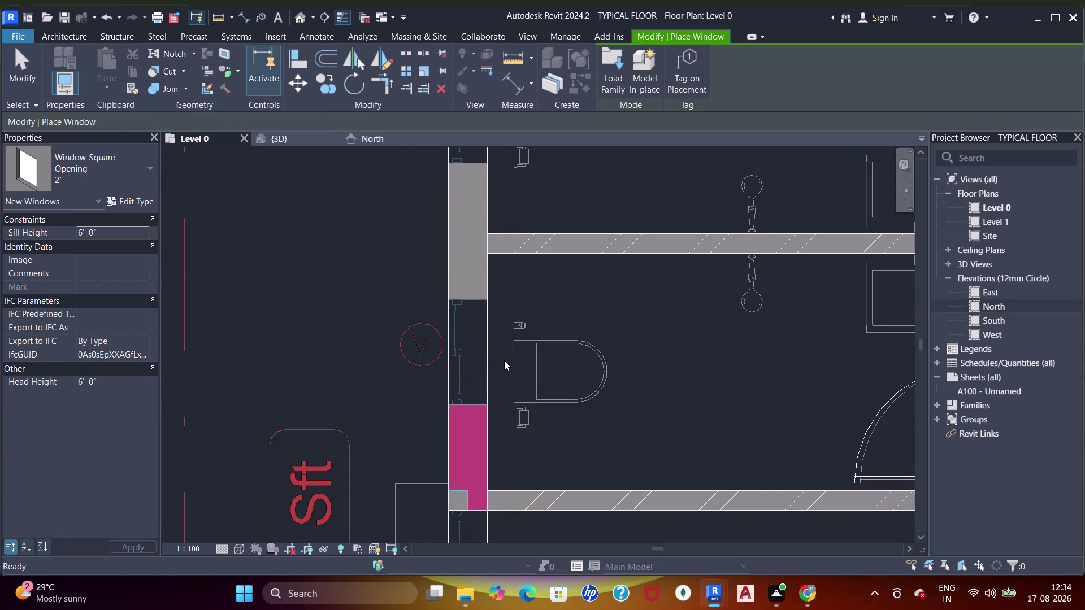
key(a)
key(a)
key(a)
key(a)
click(481, 403)
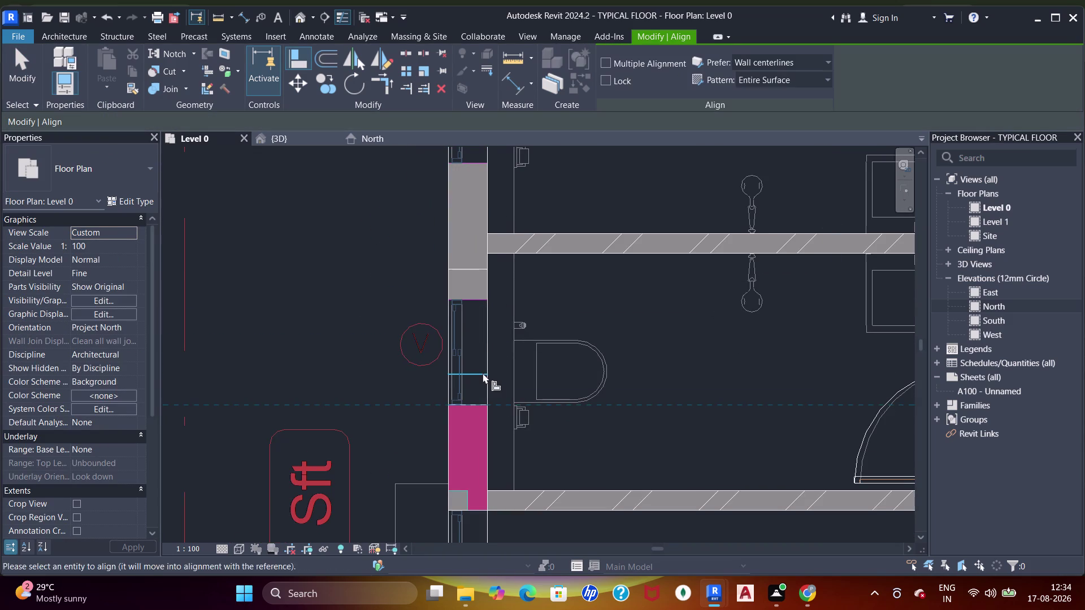
click(480, 374)
Pan out over the bedroom and across the plan toward the balcony.
scroll(down, 3)
middle_drag(512, 363, 489, 239)
middle_drag(490, 378, 481, 290)
scroll(up, 3)
scroll(down, 3)
middle_drag(493, 362, 487, 333)
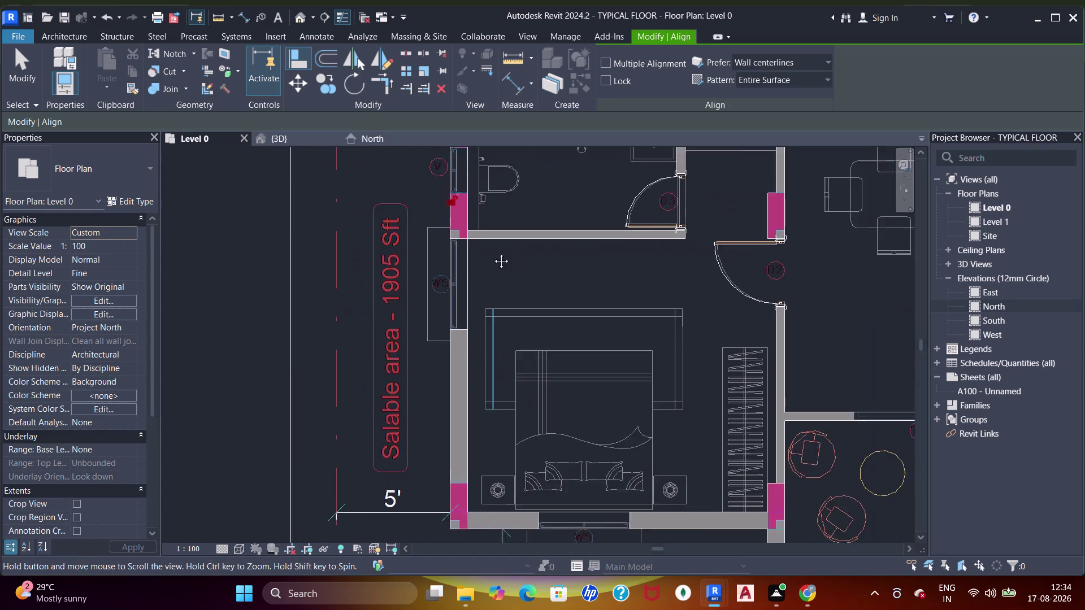
middle_drag(488, 332, 497, 238)
middle_drag(511, 328, 411, 387)
middle_drag(581, 236, 532, 240)
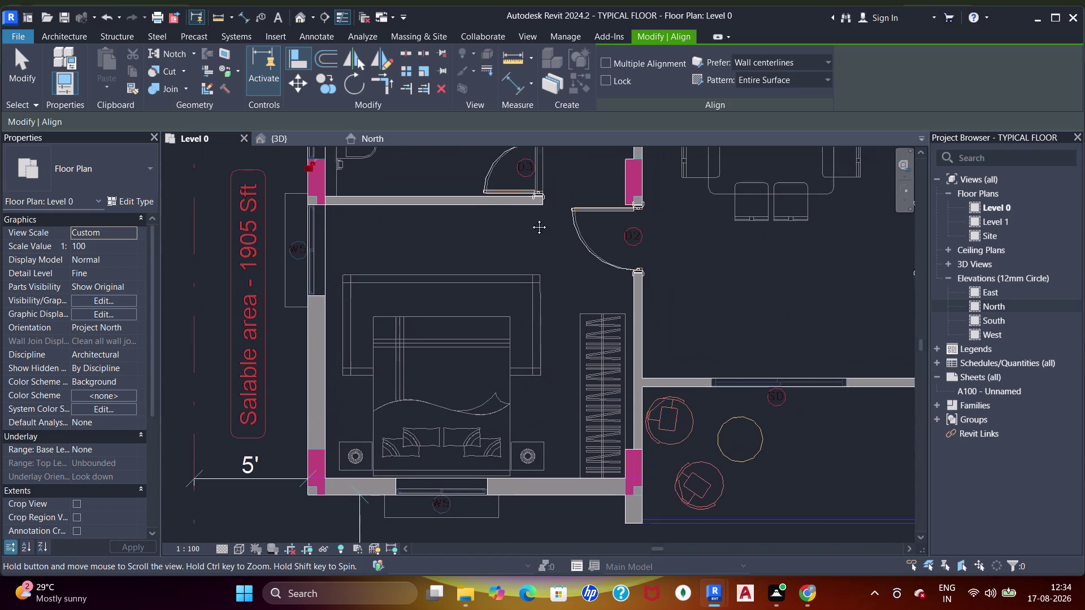
middle_drag(532, 240, 529, 208)
middle_drag(614, 278, 465, 306)
Cancel the pending alignment and select the bedroom wall with the W5 opening.
scroll(down, 3)
middle_drag(640, 298, 514, 366)
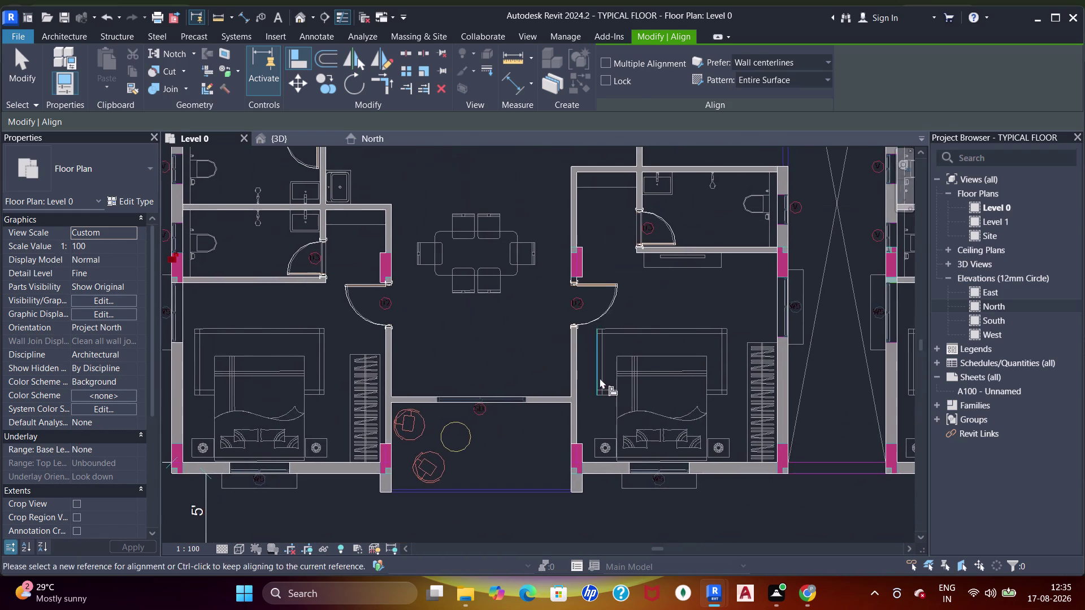
middle_drag(599, 379, 530, 261)
scroll(up, 3)
scroll(down, 3)
middle_drag(663, 327, 568, 381)
key(Escape)
key(Escape)
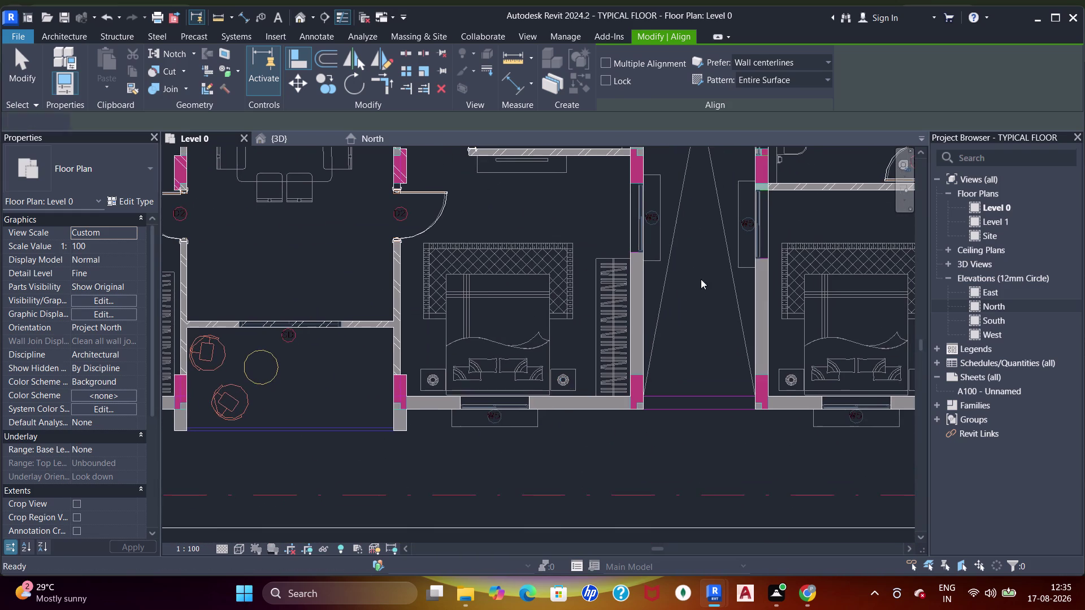
middle_drag(692, 292, 654, 372)
scroll(up, 3)
click(724, 294)
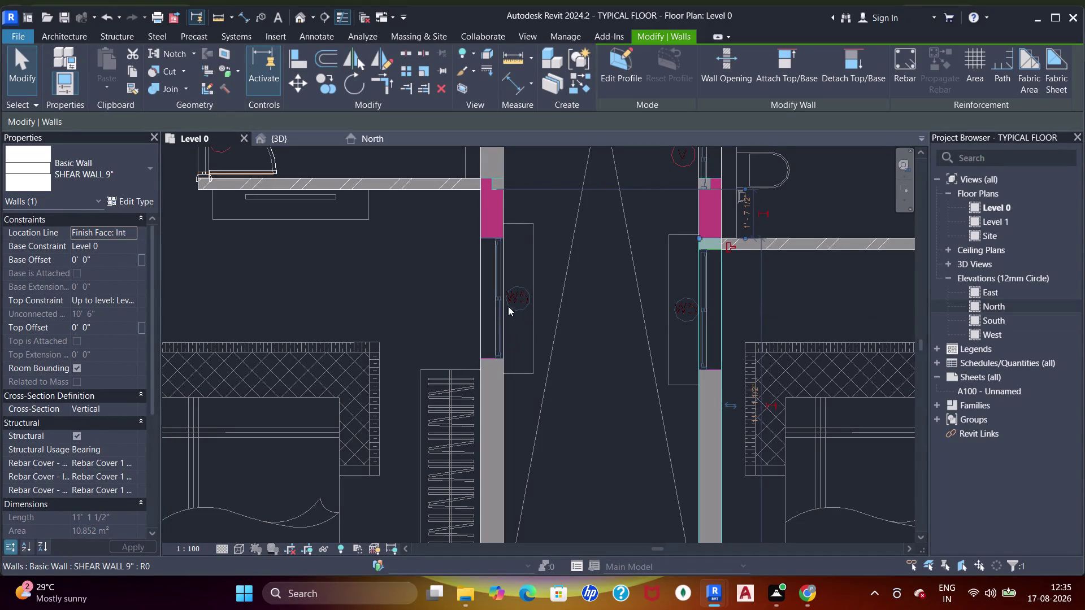
Place 4' square-opening windows at both W5 openings.
key(Escape)
click(482, 303)
key(Escape)
key(Escape)
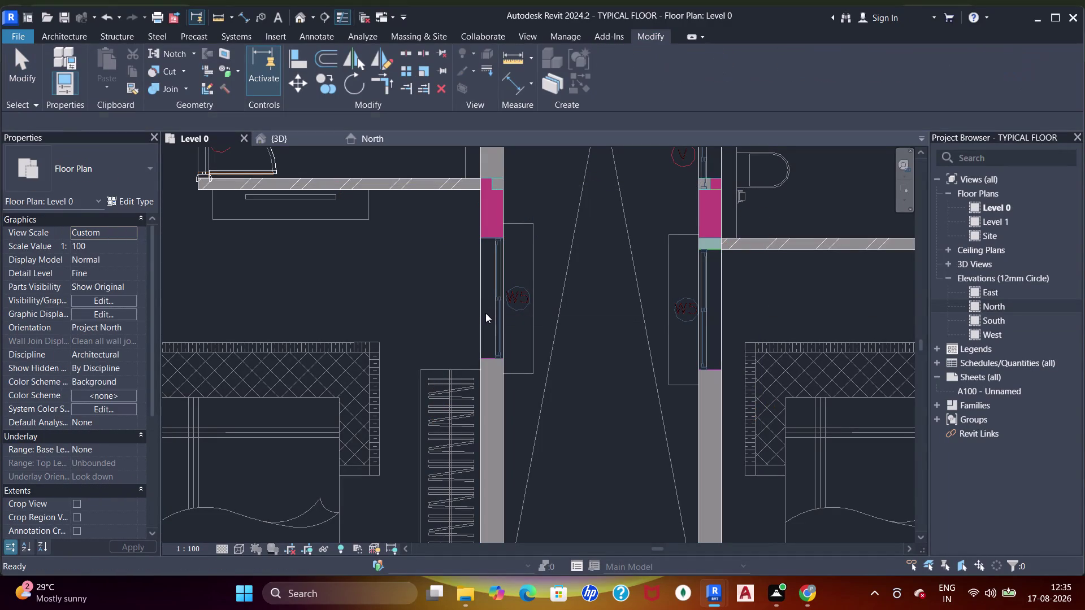
key(w)
key(n)
click(38, 173)
scroll(up, 3)
click(46, 267)
scroll(up, 3)
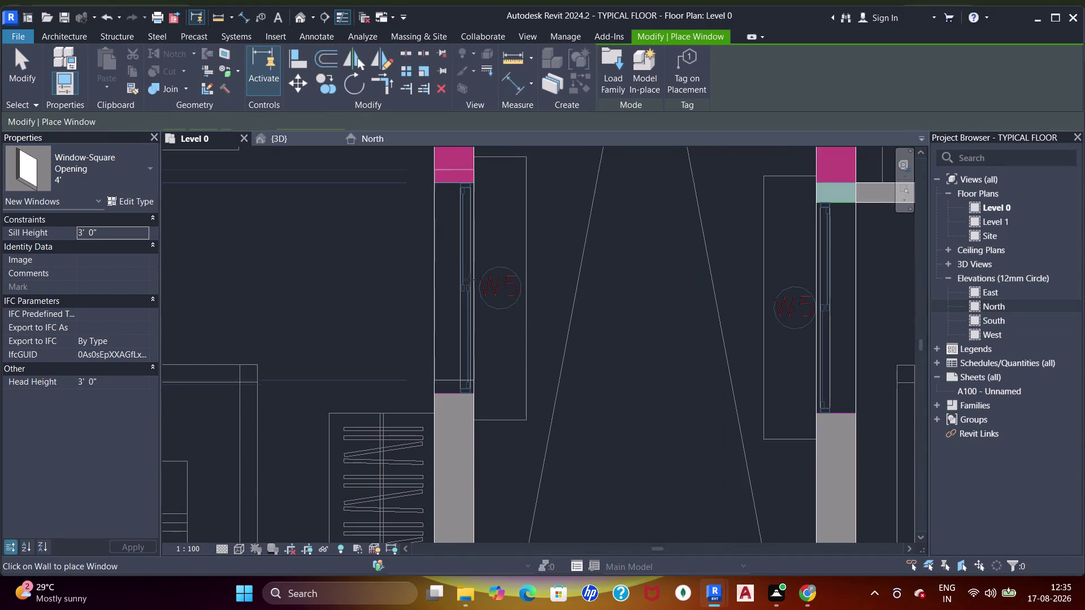
click(468, 276)
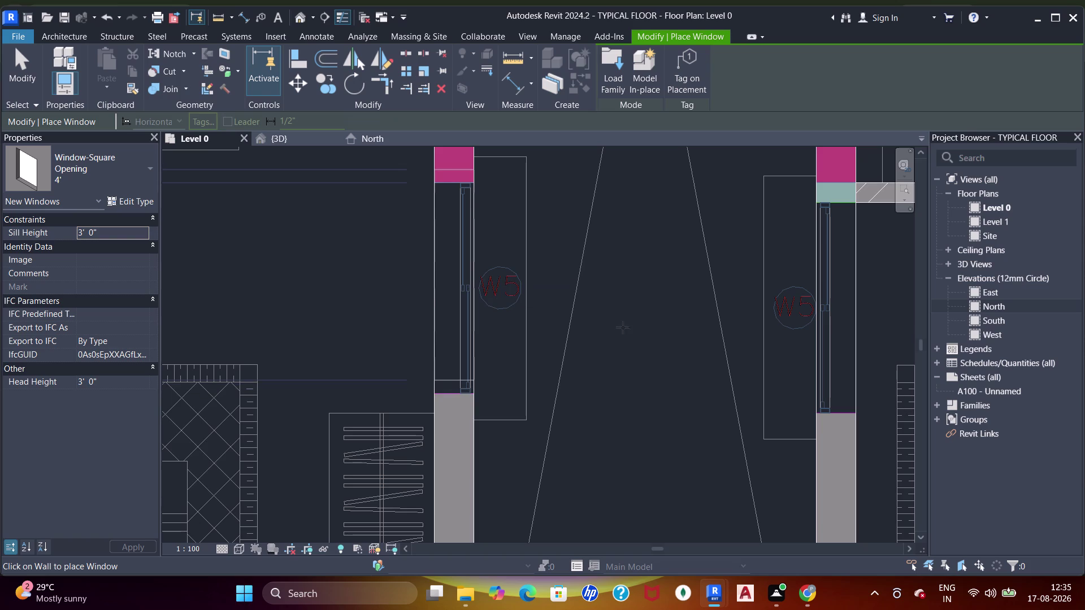
middle_drag(613, 327, 417, 297)
click(639, 254)
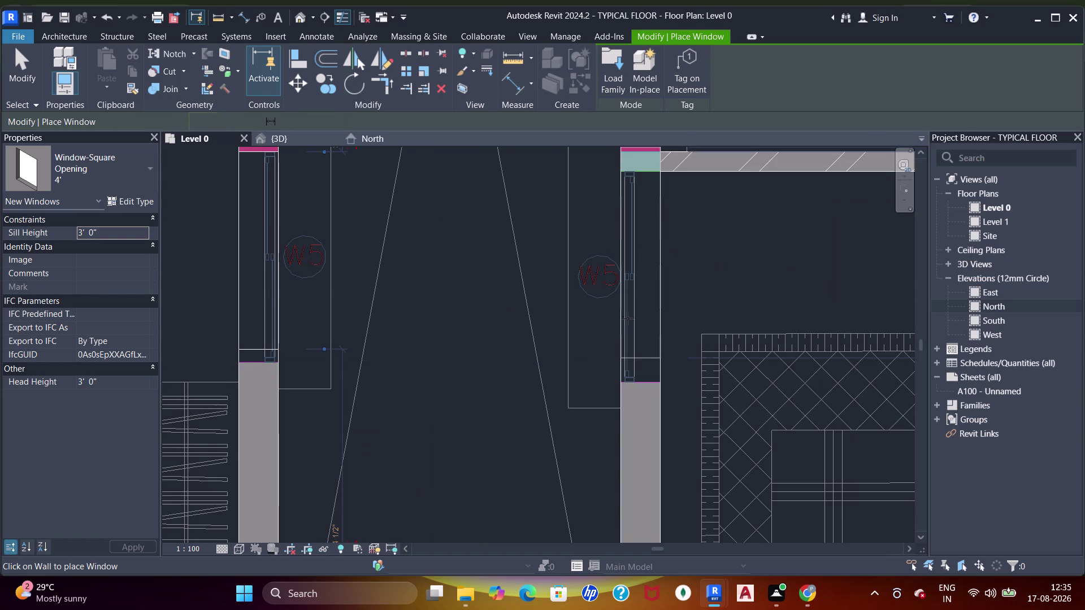
middle_drag(627, 319, 686, 297)
Align the right and left W5 window edges to the imported window lines.
key(a)
key(a)
key(a)
key(a)
key(a)
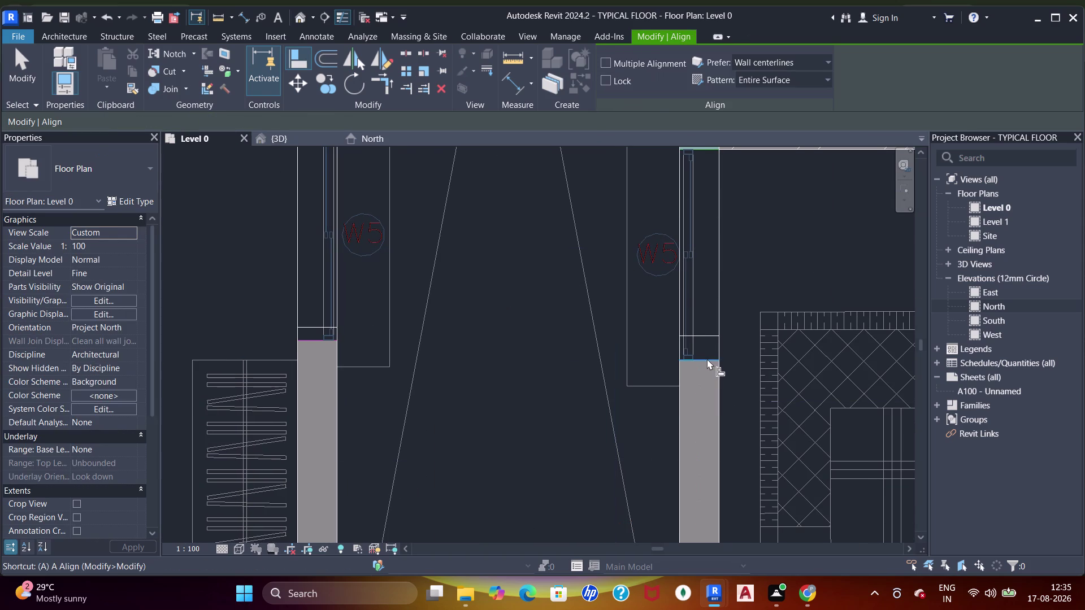
click(709, 359)
click(707, 337)
middle_drag(453, 316, 554, 334)
click(334, 291)
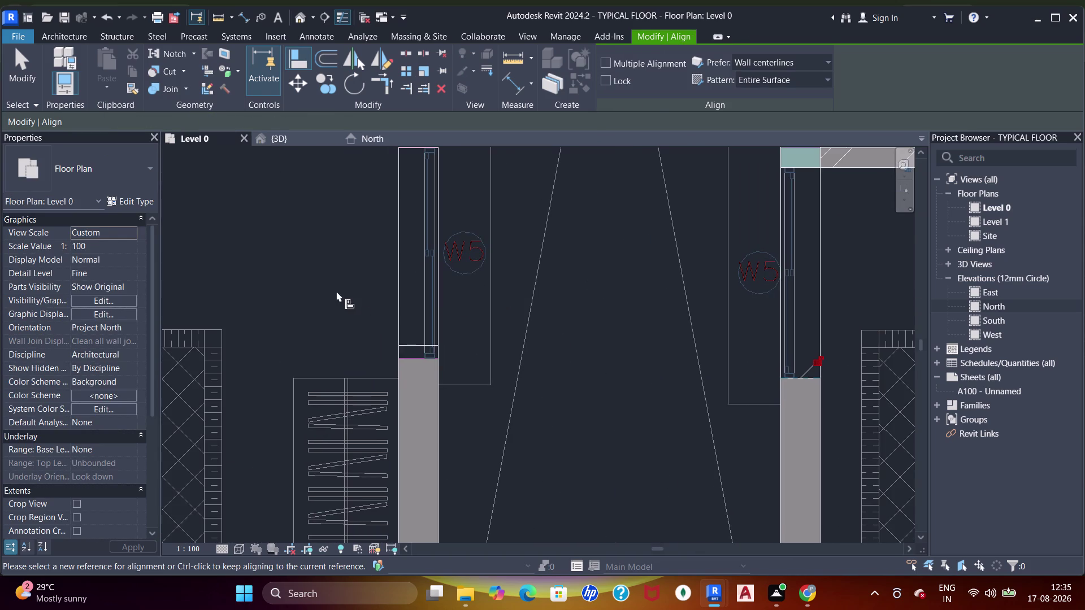
click(407, 357)
click(412, 348)
Check the alignment, exit Align, and pan along the corridor walls to the untraced openings.
scroll(down, 3)
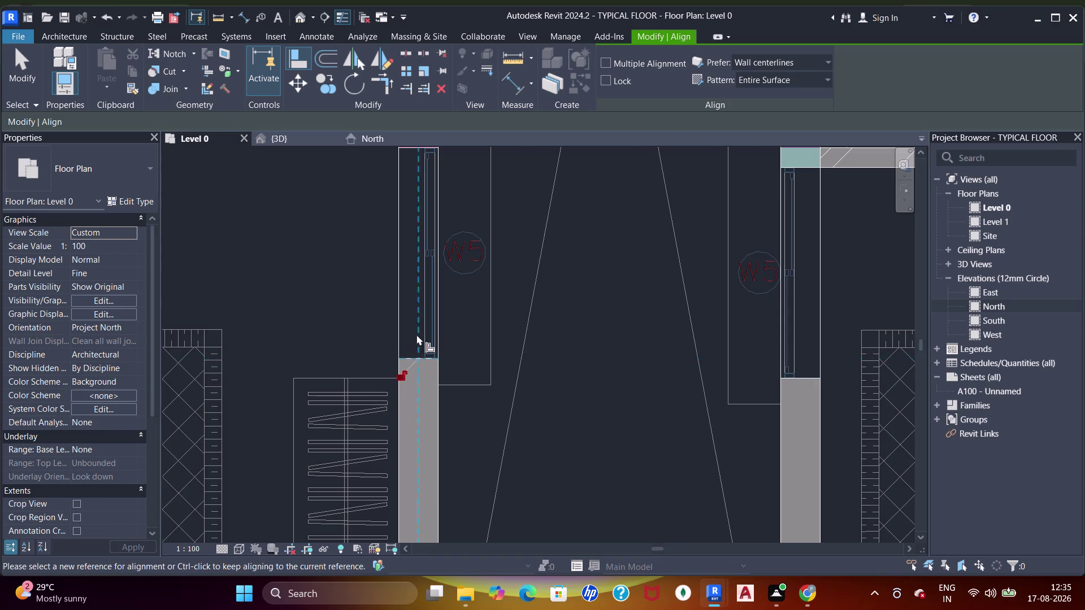
scroll(down, 3)
middle_drag(530, 300, 421, 323)
scroll(up, 3)
middle_drag(590, 313, 541, 351)
key(Escape)
key(Escape)
key(Escape)
scroll(down, 3)
middle_drag(546, 299, 547, 386)
scroll(up, 3)
scroll(down, 3)
middle_drag(478, 250, 550, 340)
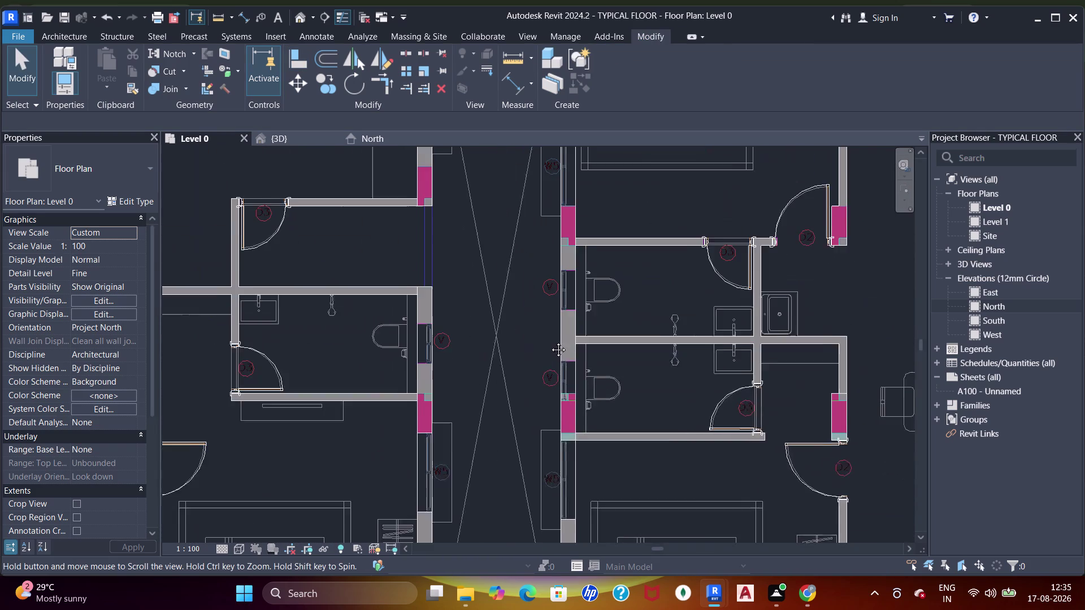
middle_drag(550, 341, 571, 437)
Place two Window-Square Opening 4' windows in opposite corridor walls.
key(w)
key(w)
key(w)
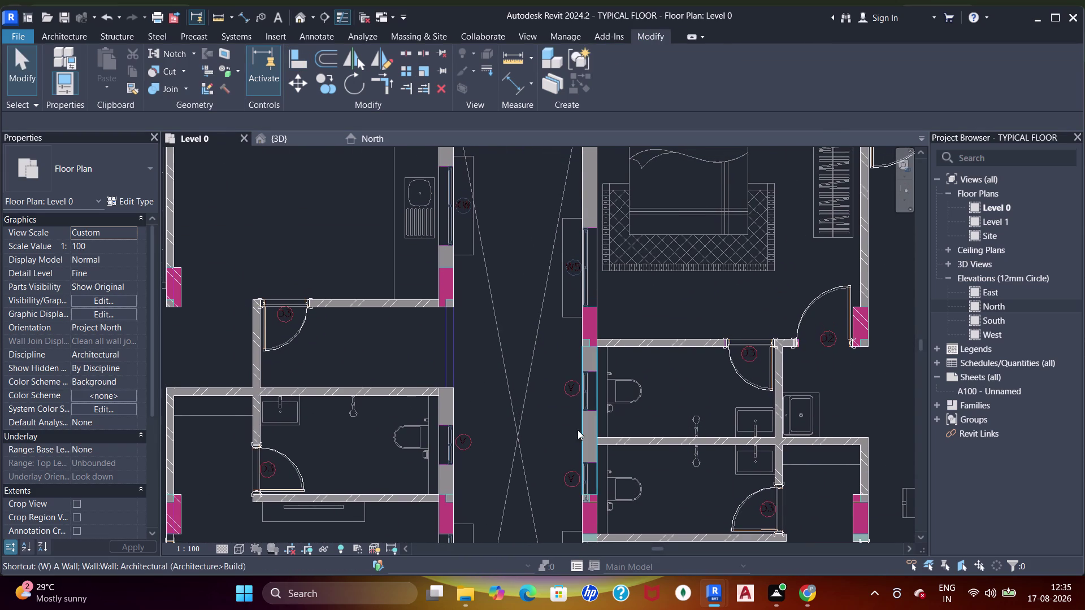
key(n)
scroll(up, 3)
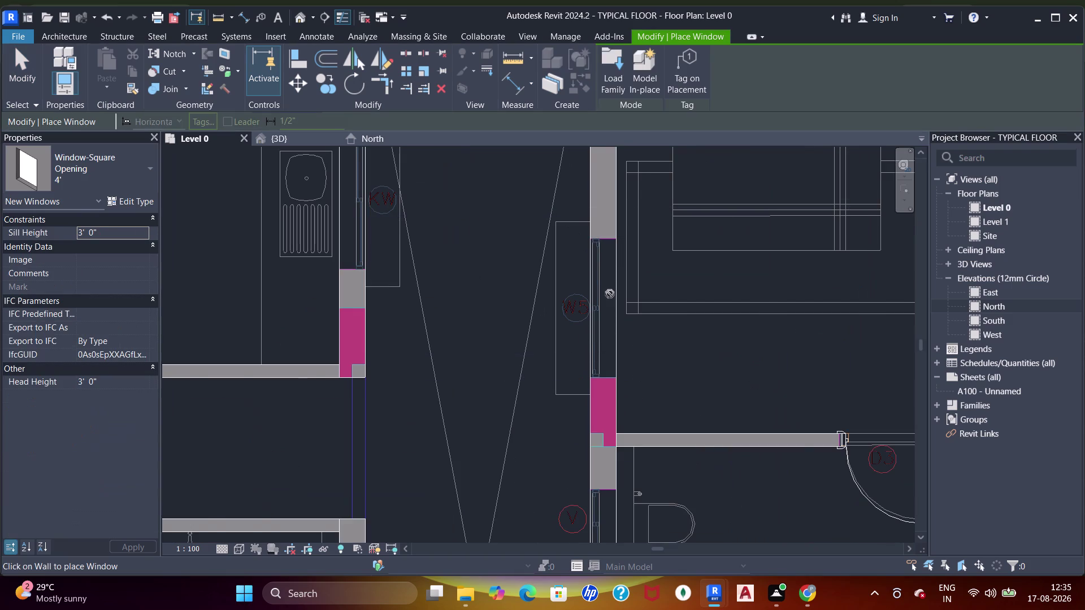
click(610, 285)
middle_drag(363, 197, 371, 298)
scroll(up, 3)
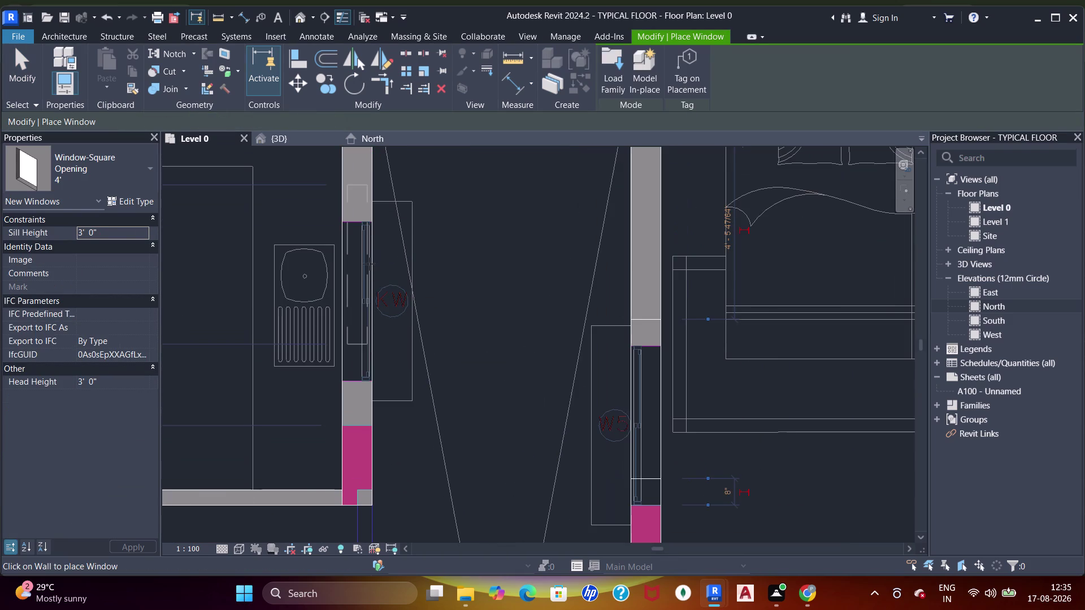
click(369, 264)
middle_drag(402, 307, 431, 274)
Align the left and right window edges to the imported DWG window lines.
key(a)
key(a)
key(a)
key(a)
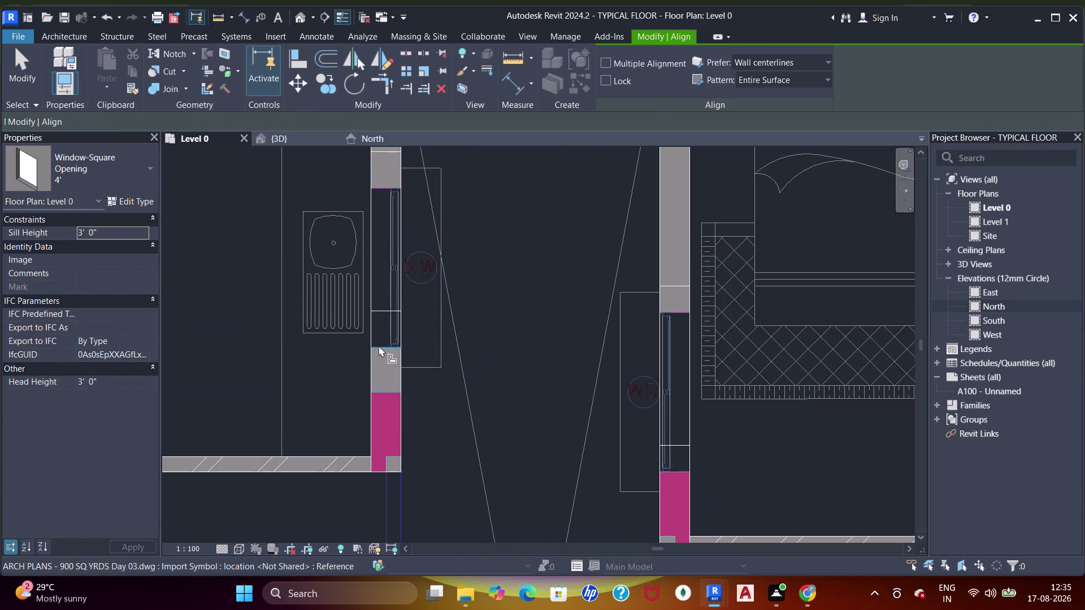
click(378, 346)
click(384, 317)
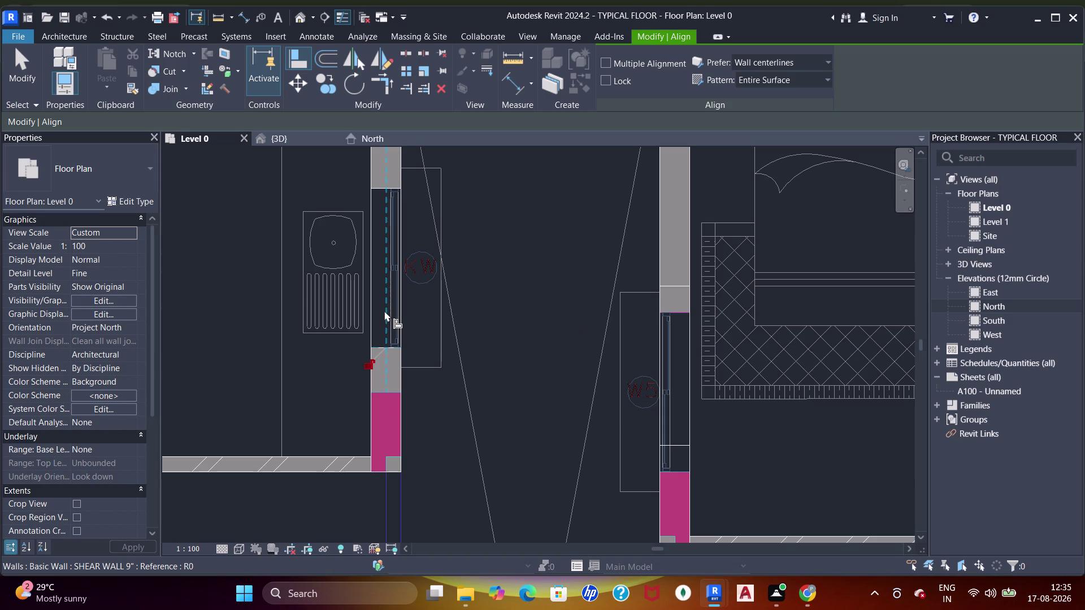
click(715, 460)
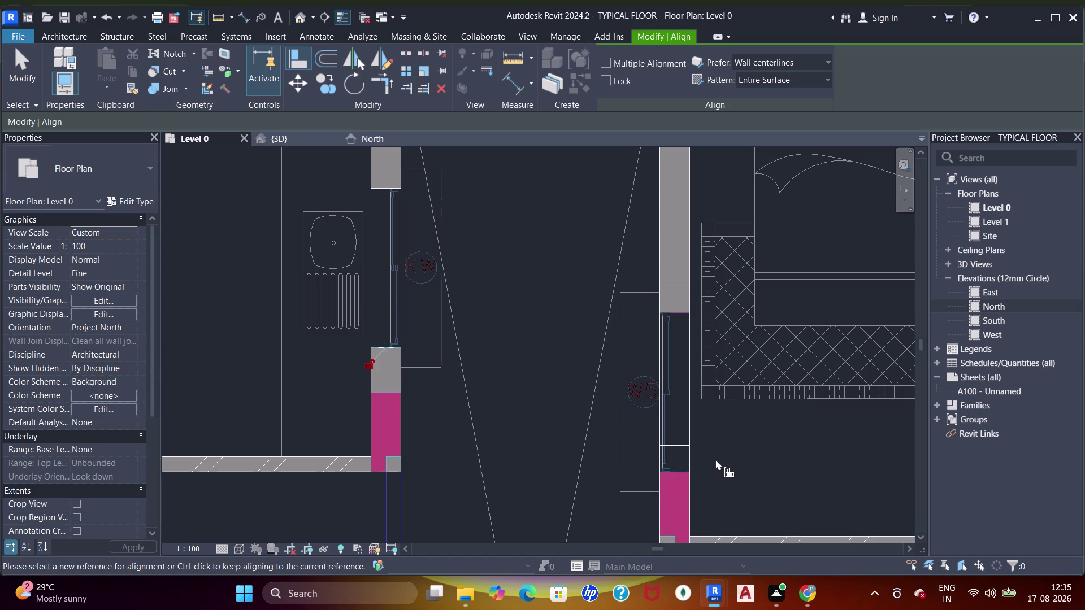
scroll(up, 3)
click(685, 470)
click(683, 423)
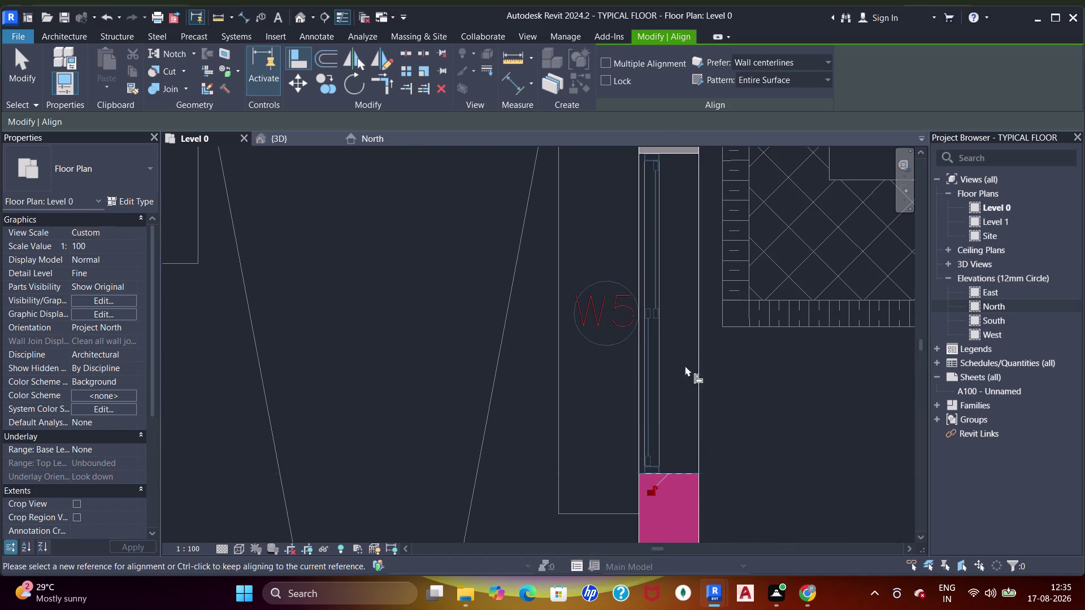
scroll(down, 3)
Check the aligned windows, move toward the toilet walls, and resume 4' window placement.
middle_drag(576, 284, 577, 343)
middle_drag(507, 284, 538, 390)
scroll(down, 3)
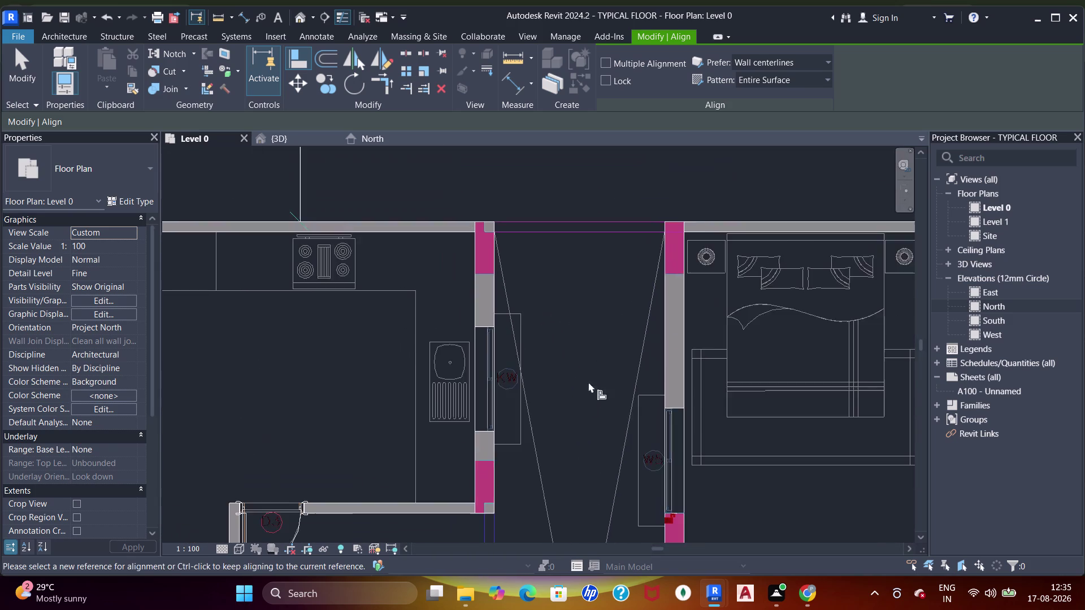
middle_drag(582, 397, 606, 199)
middle_drag(624, 369, 627, 238)
key(Escape)
key(Escape)
key(w)
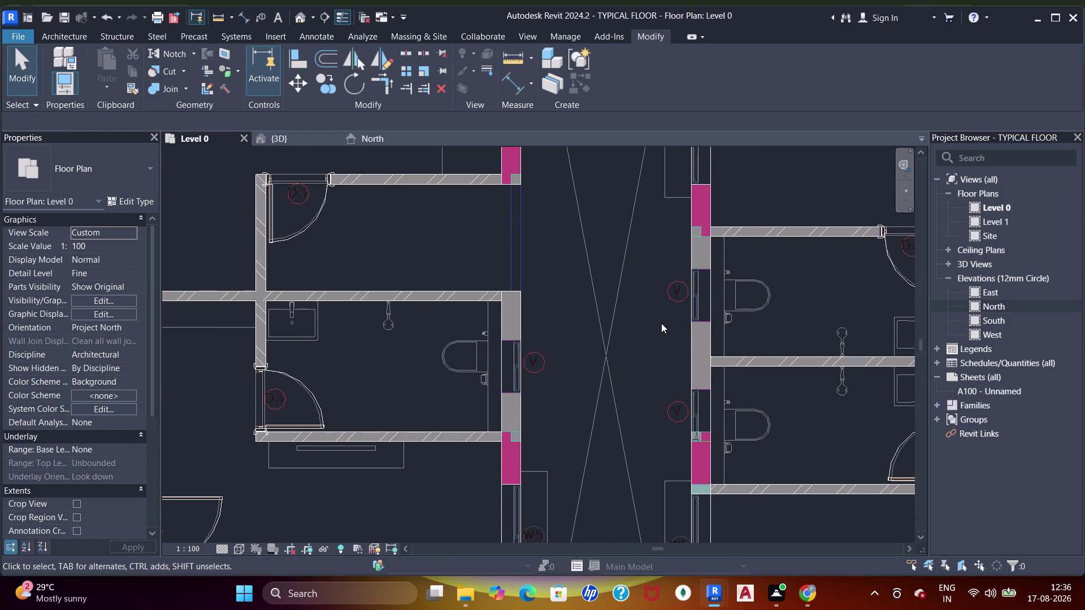
key(n)
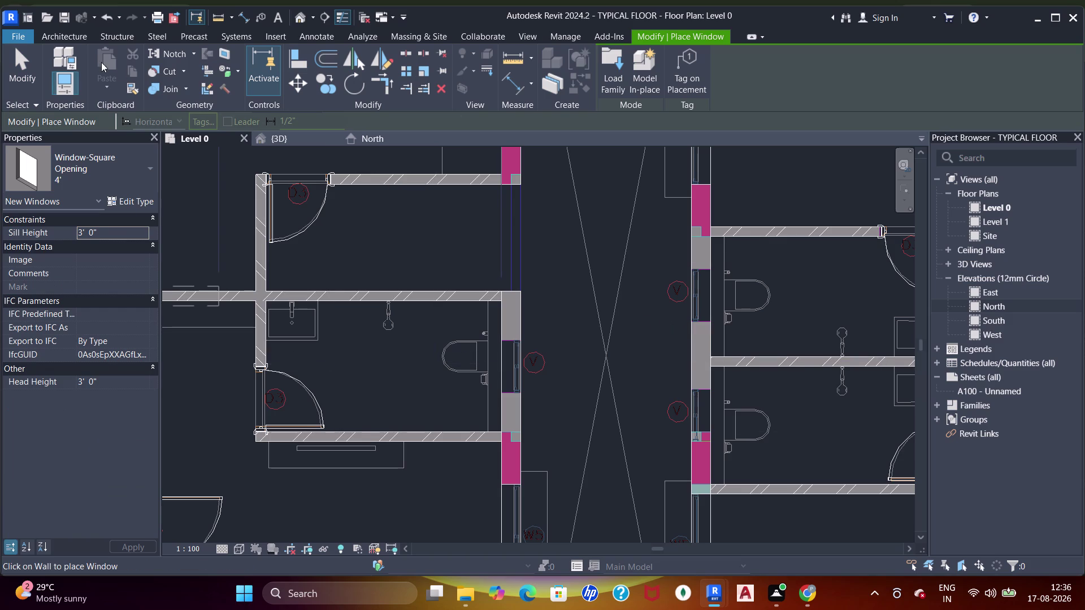
Switch the window type to Window-Square Opening 2'.
click(97, 157)
scroll(up, 3)
scroll(up, 3)
click(67, 251)
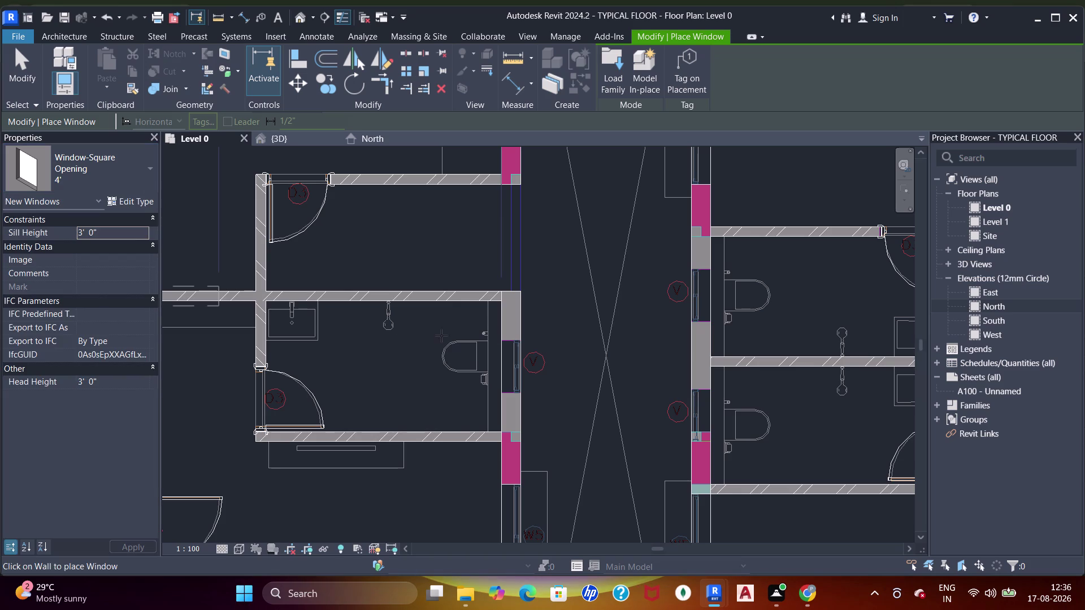
Place three 2' square windows at the V-tagged toilet openings.
scroll(up, 3)
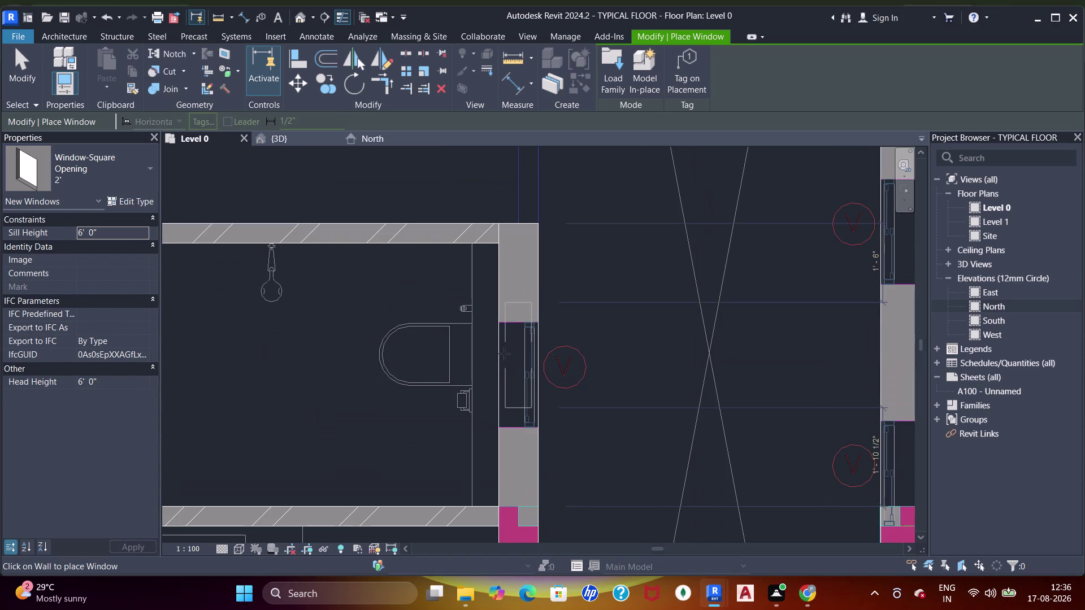
click(504, 354)
middle_drag(587, 349, 447, 341)
scroll(up, 3)
middle_drag(656, 347, 586, 332)
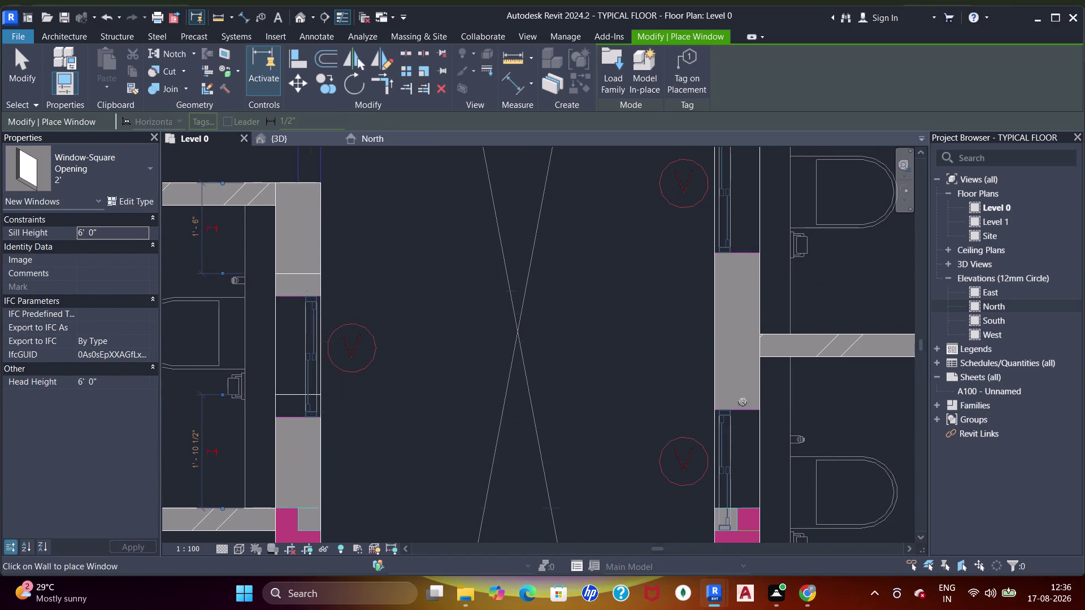
click(756, 447)
scroll(down, 3)
middle_drag(758, 321, 729, 417)
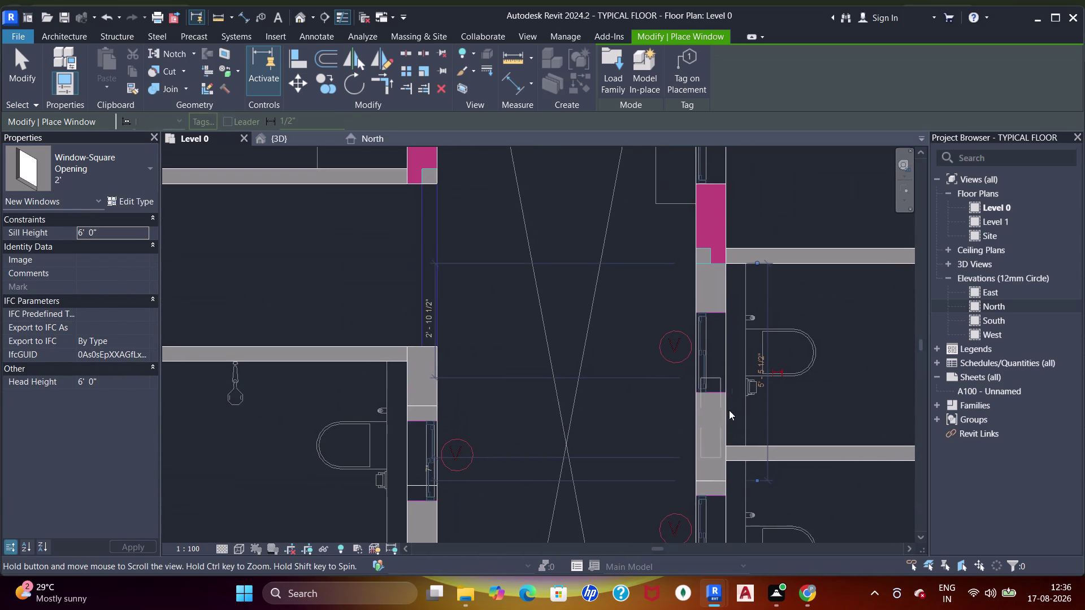
click(728, 344)
scroll(up, 3)
middle_drag(711, 371, 717, 332)
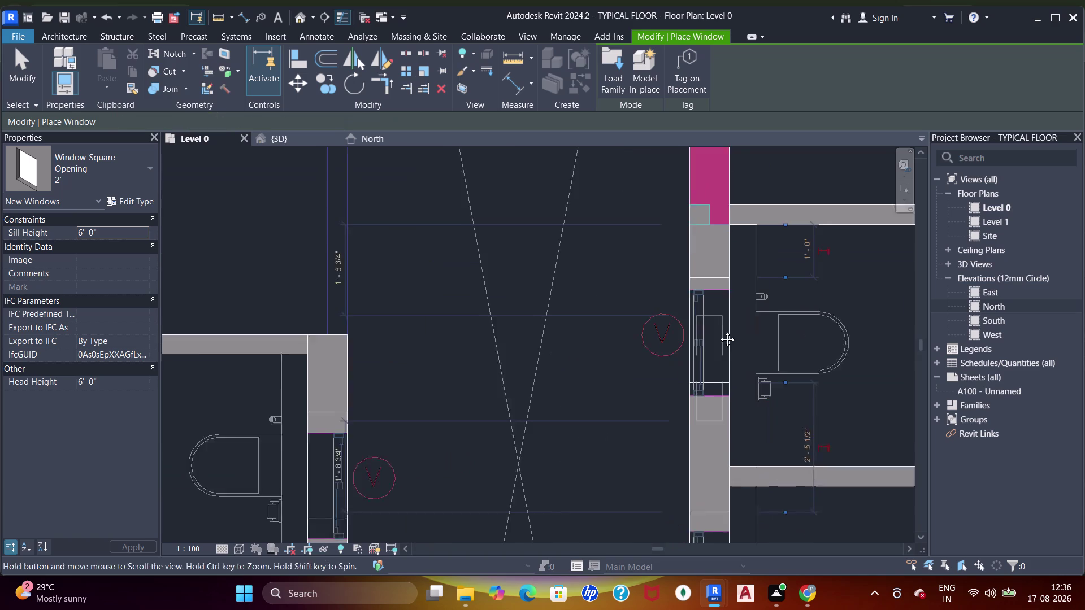
Align the first two V windows' edges to their imported DWG lines.
key(a)
key(a)
key(a)
click(727, 361)
click(724, 347)
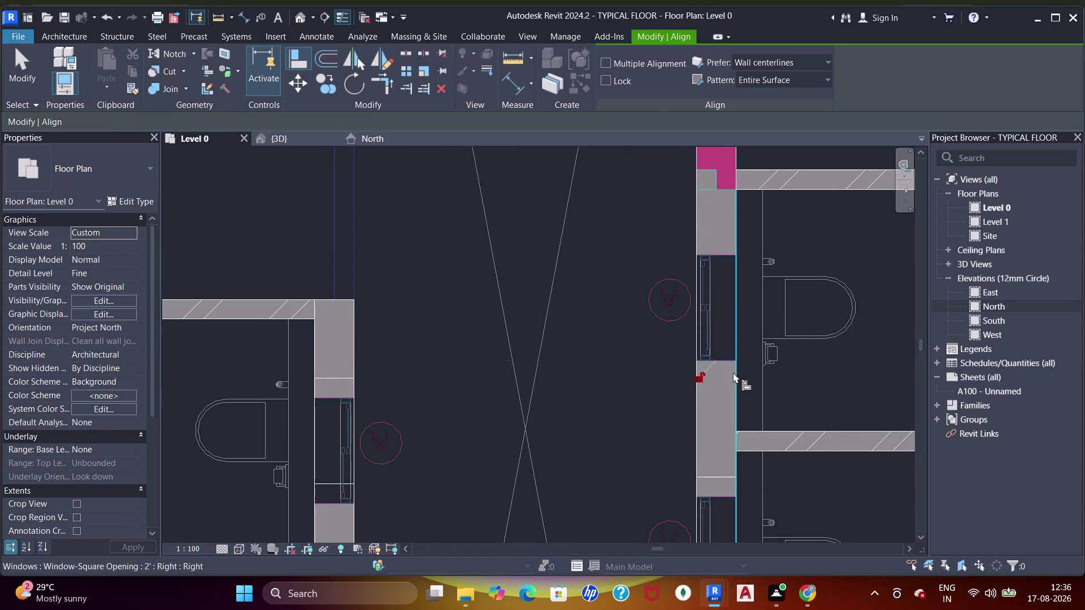
middle_drag(735, 368, 702, 203)
click(719, 340)
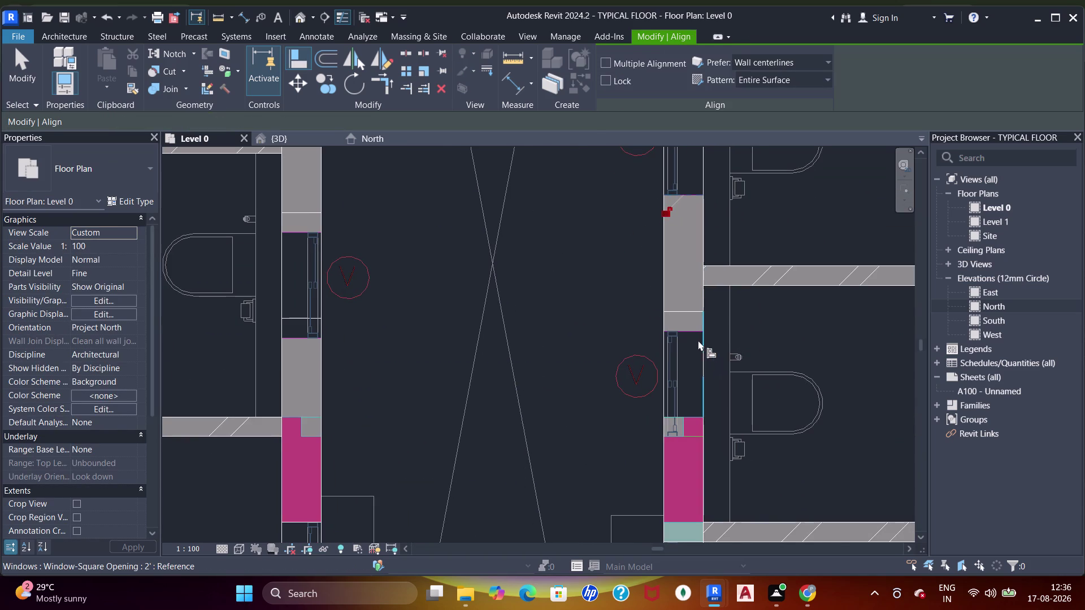
click(693, 332)
click(694, 314)
Align the left toilet window to its DWG line, then move toward the bedroom openings.
middle_drag(505, 289, 640, 335)
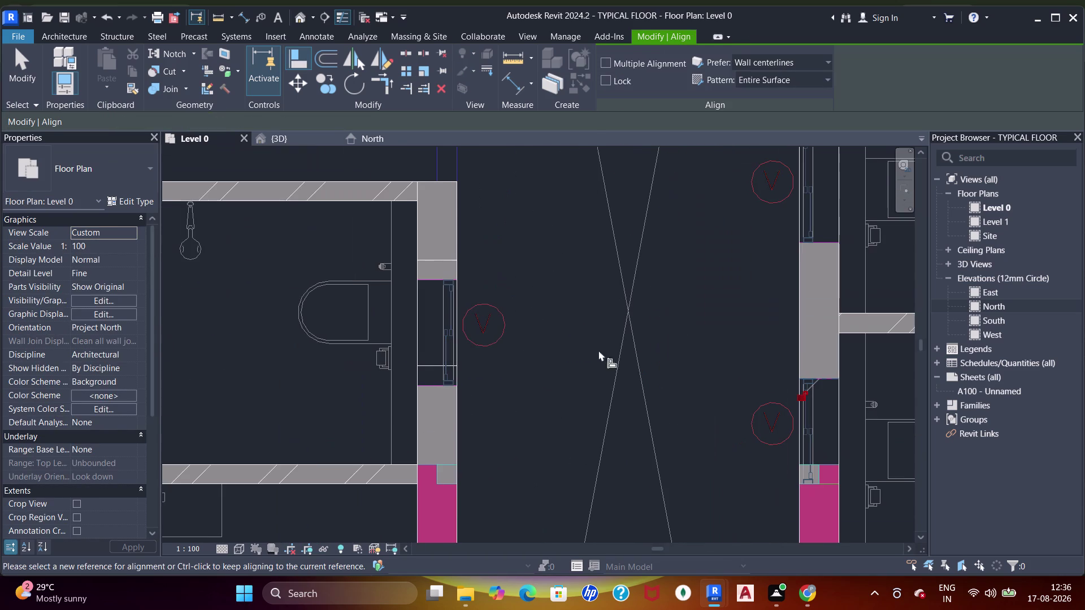
click(491, 392)
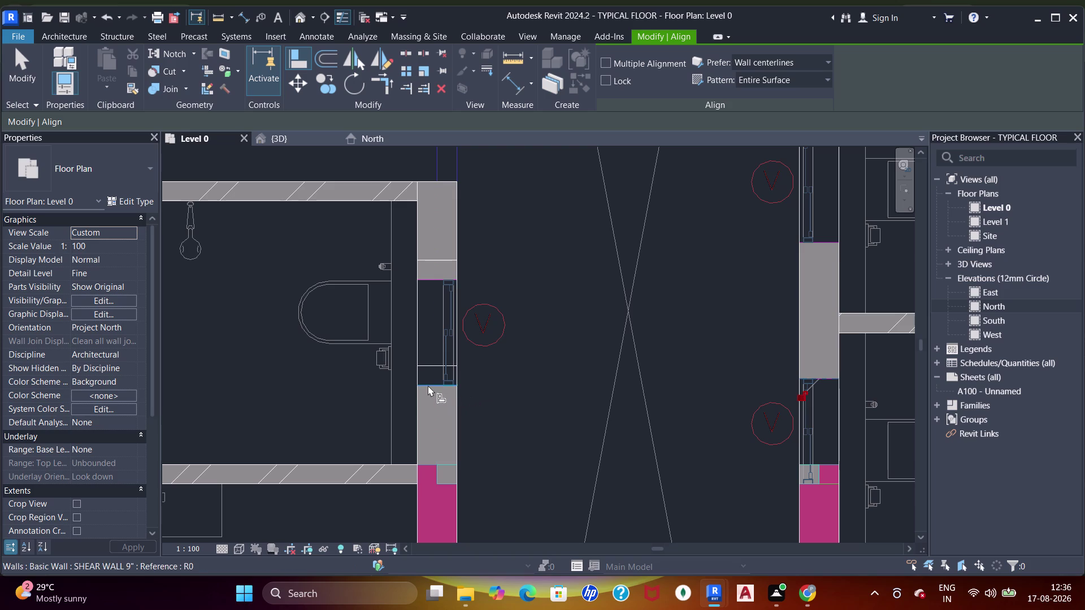
click(428, 385)
click(434, 362)
scroll(down, 3)
middle_drag(518, 341, 509, 265)
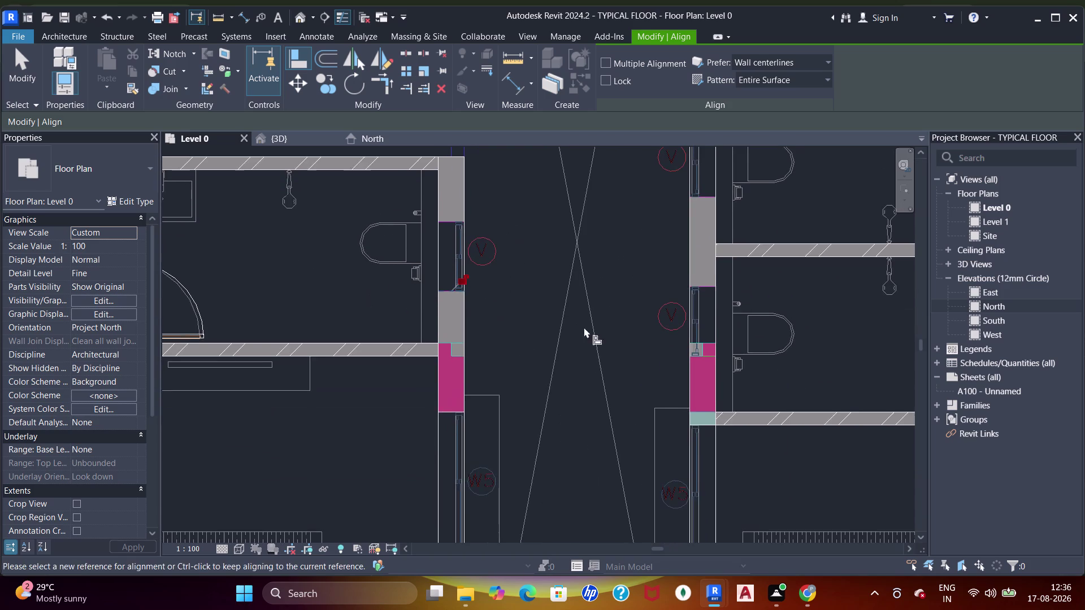
middle_drag(599, 353, 579, 250)
scroll(down, 3)
middle_drag(606, 345, 609, 233)
middle_drag(618, 391, 618, 350)
scroll(up, 3)
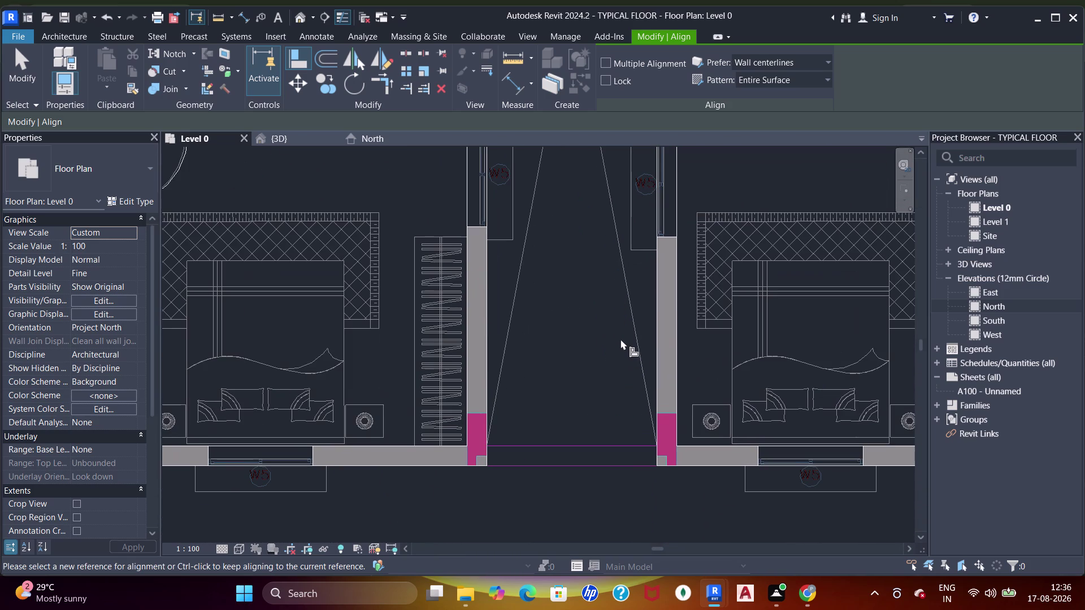